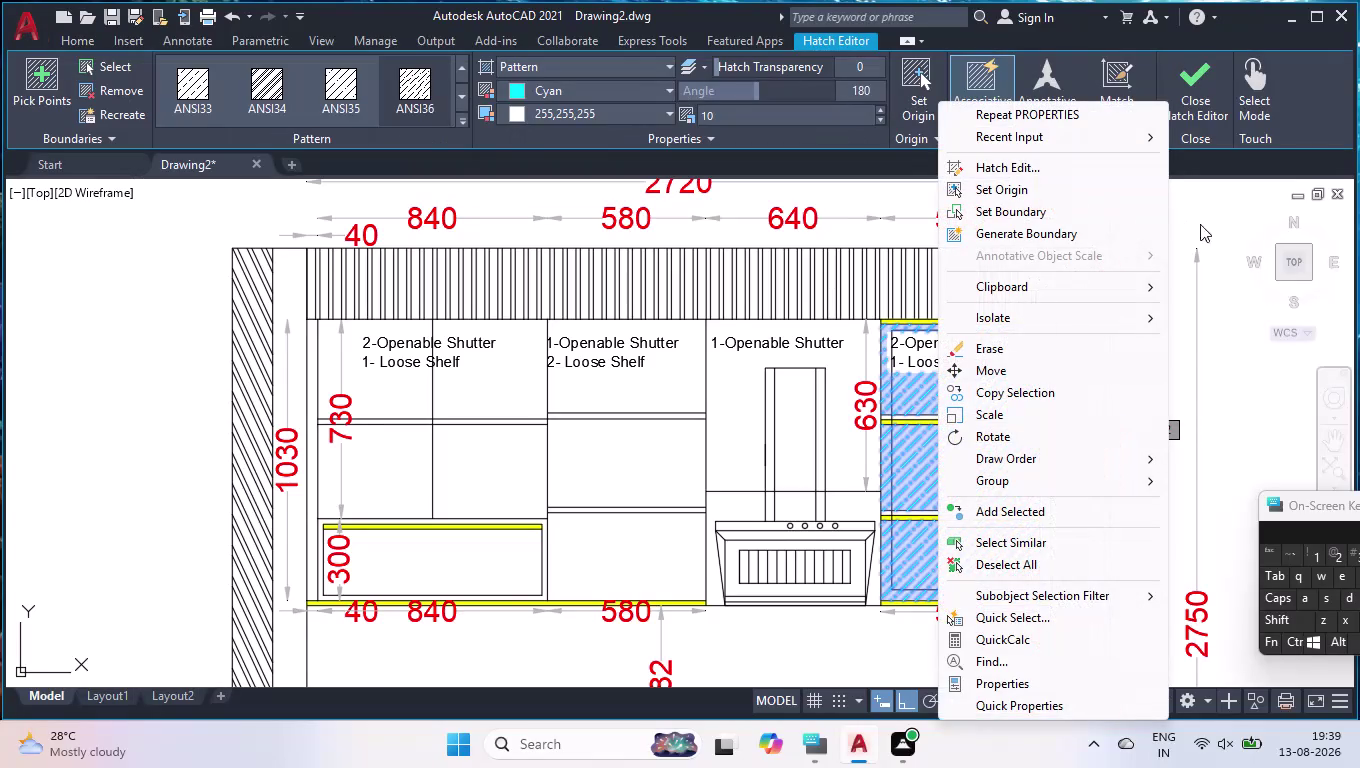
Select the cyan diagonal hatch and start MOVE, picking a base point on it.
key(Escape)
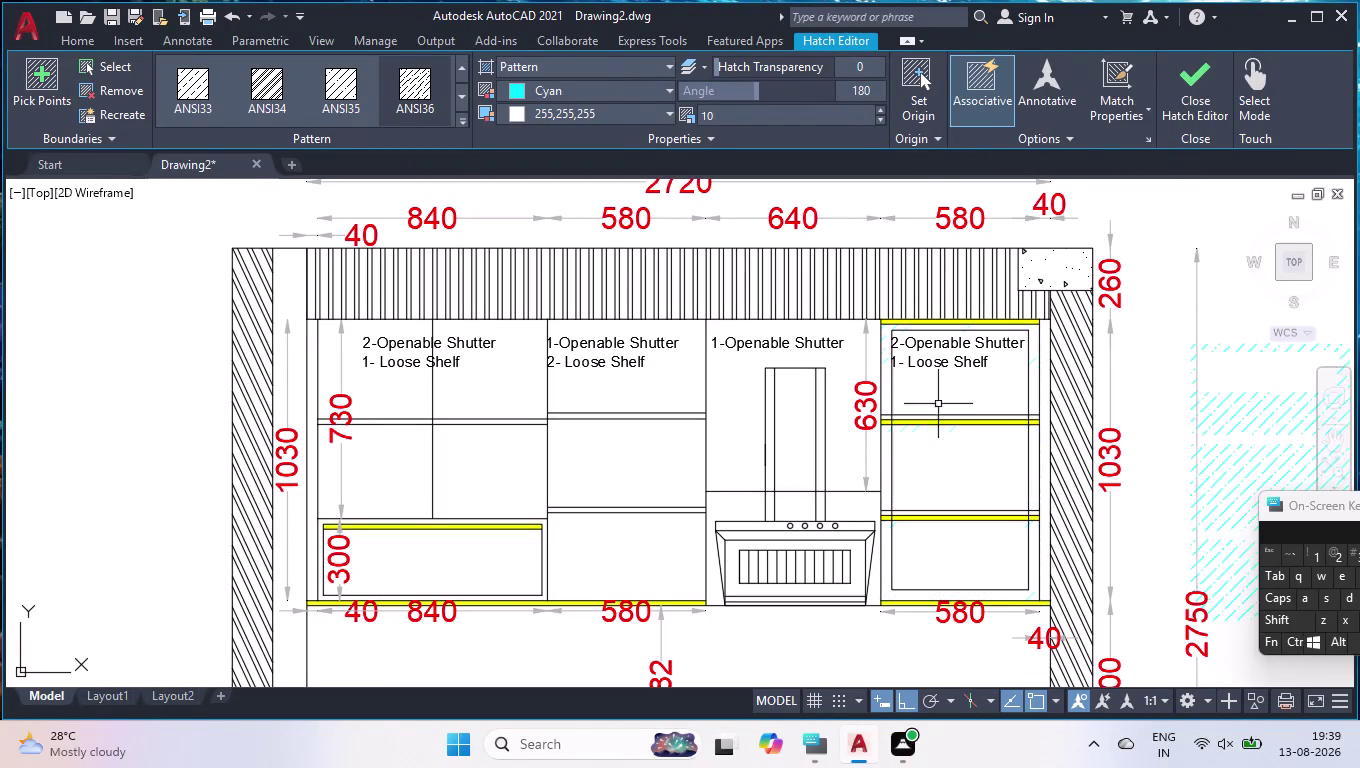
click(1255, 480)
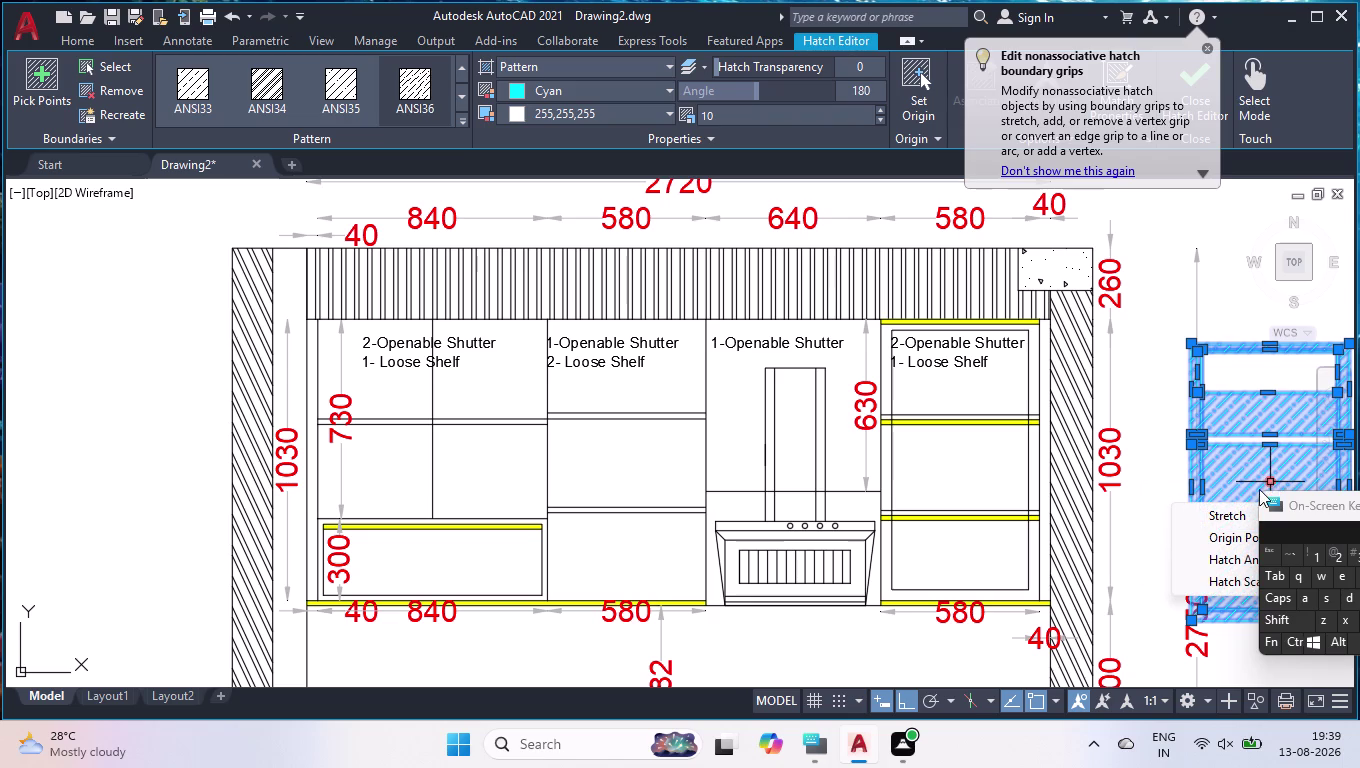
text(move)
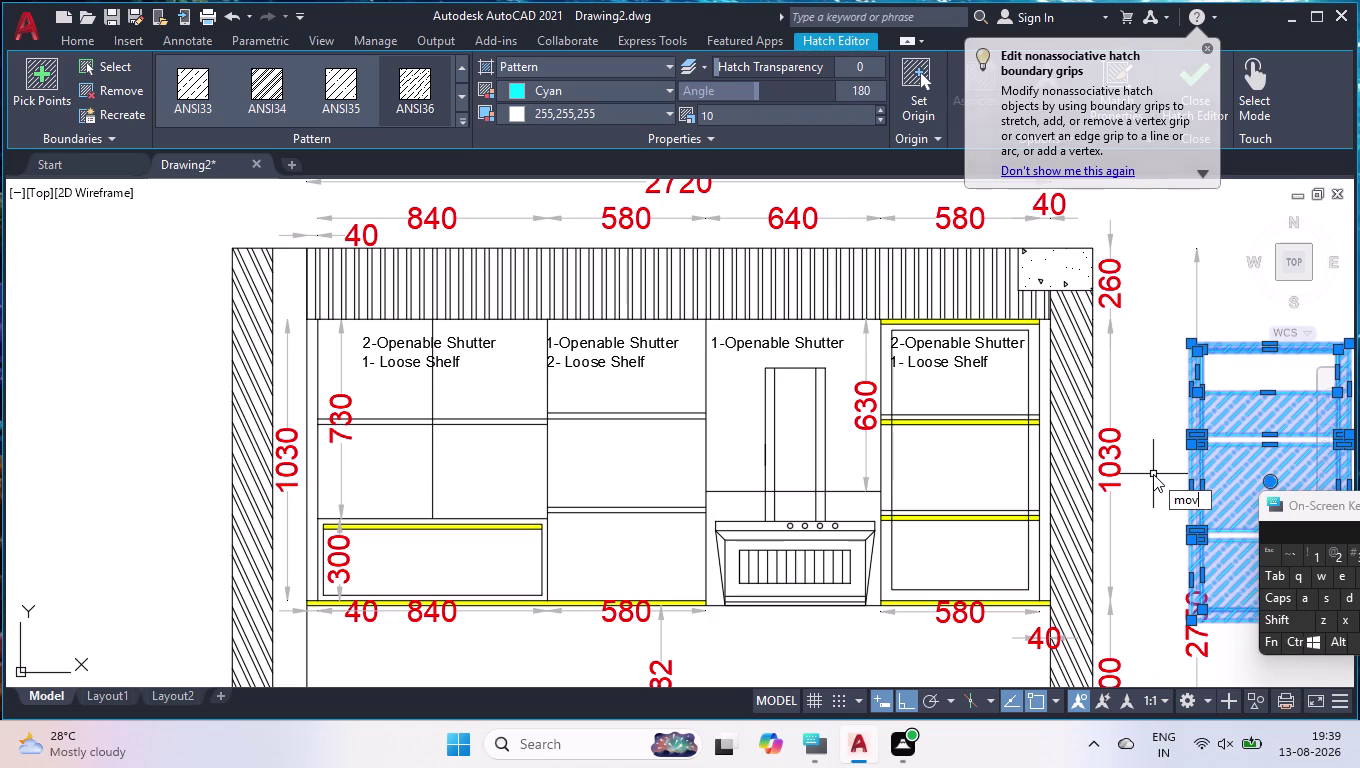
key(Return)
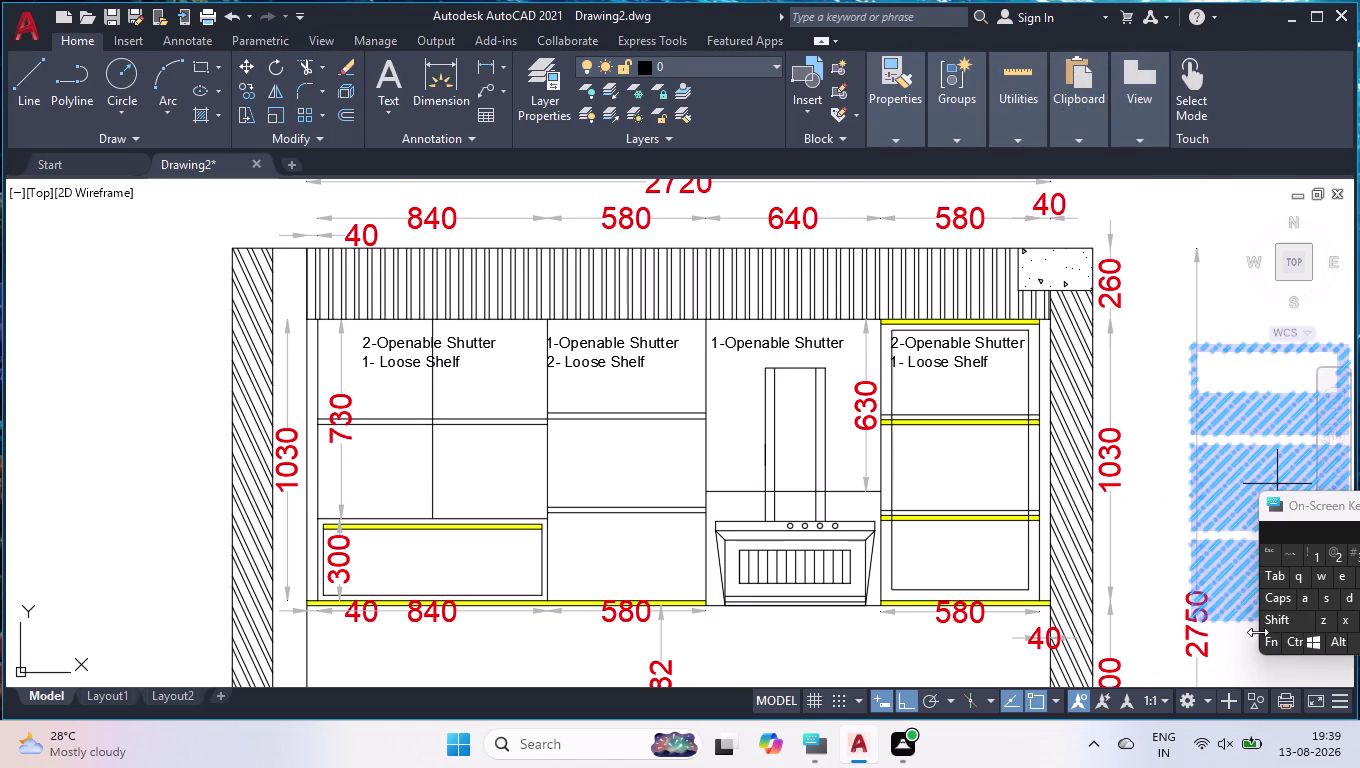
scroll(up, 3)
scroll(up, 3)
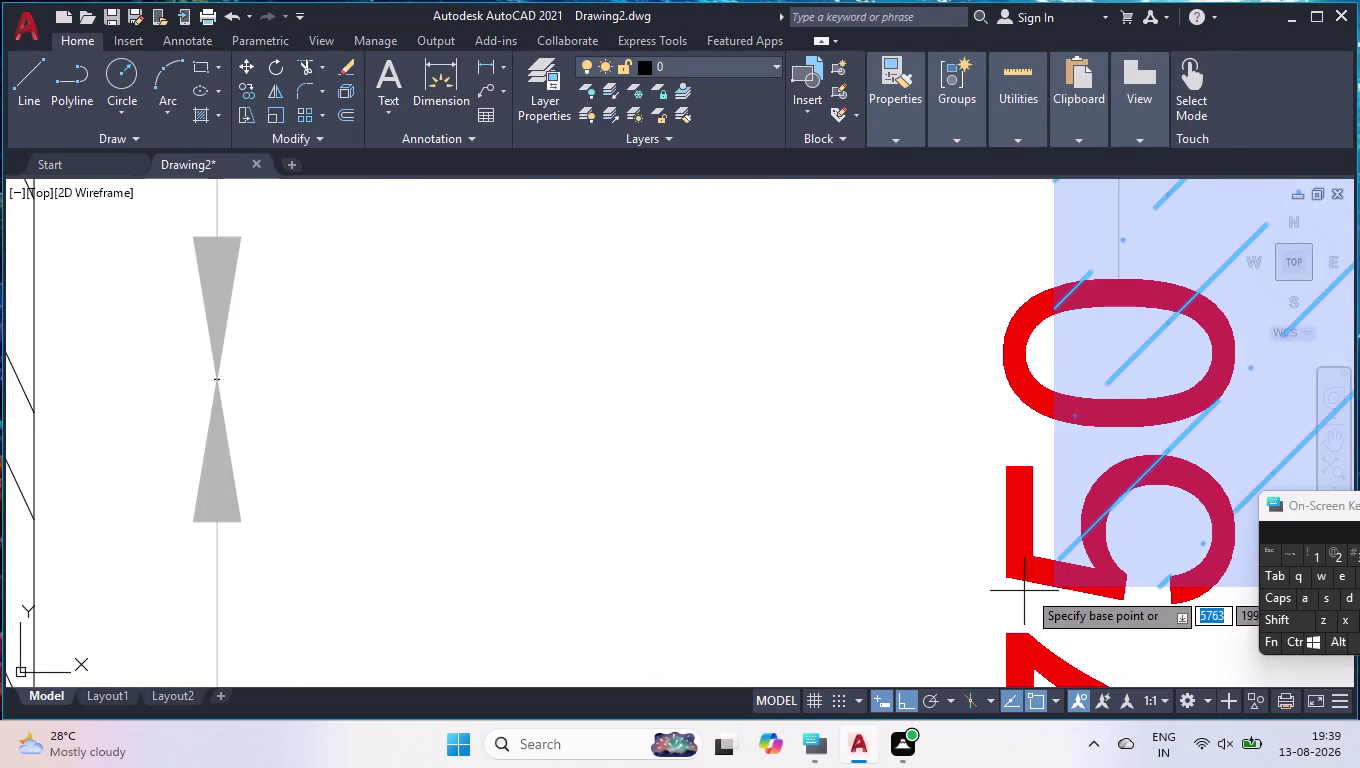
scroll(up, 3)
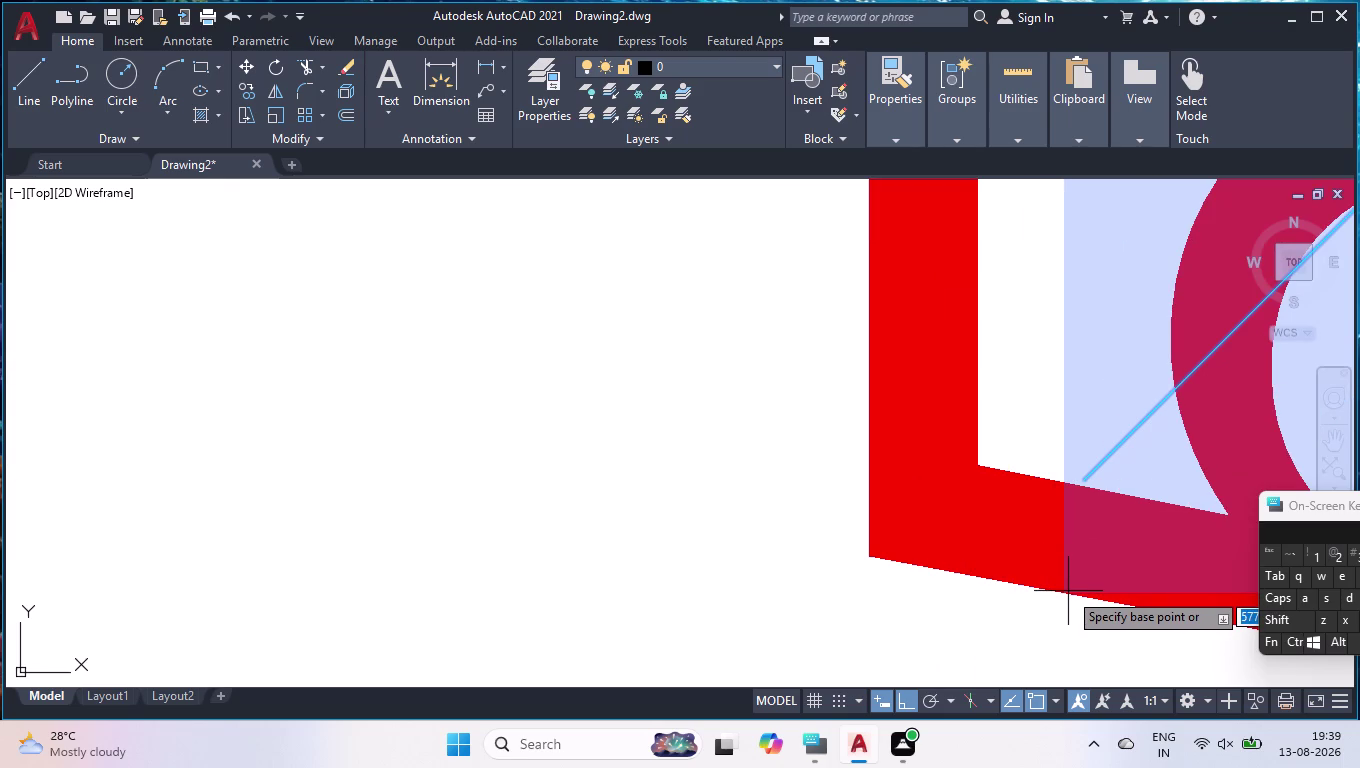
click(1065, 590)
Drop the hatch into the 580-wide two-shutter right upper cabinet.
scroll(down, 3)
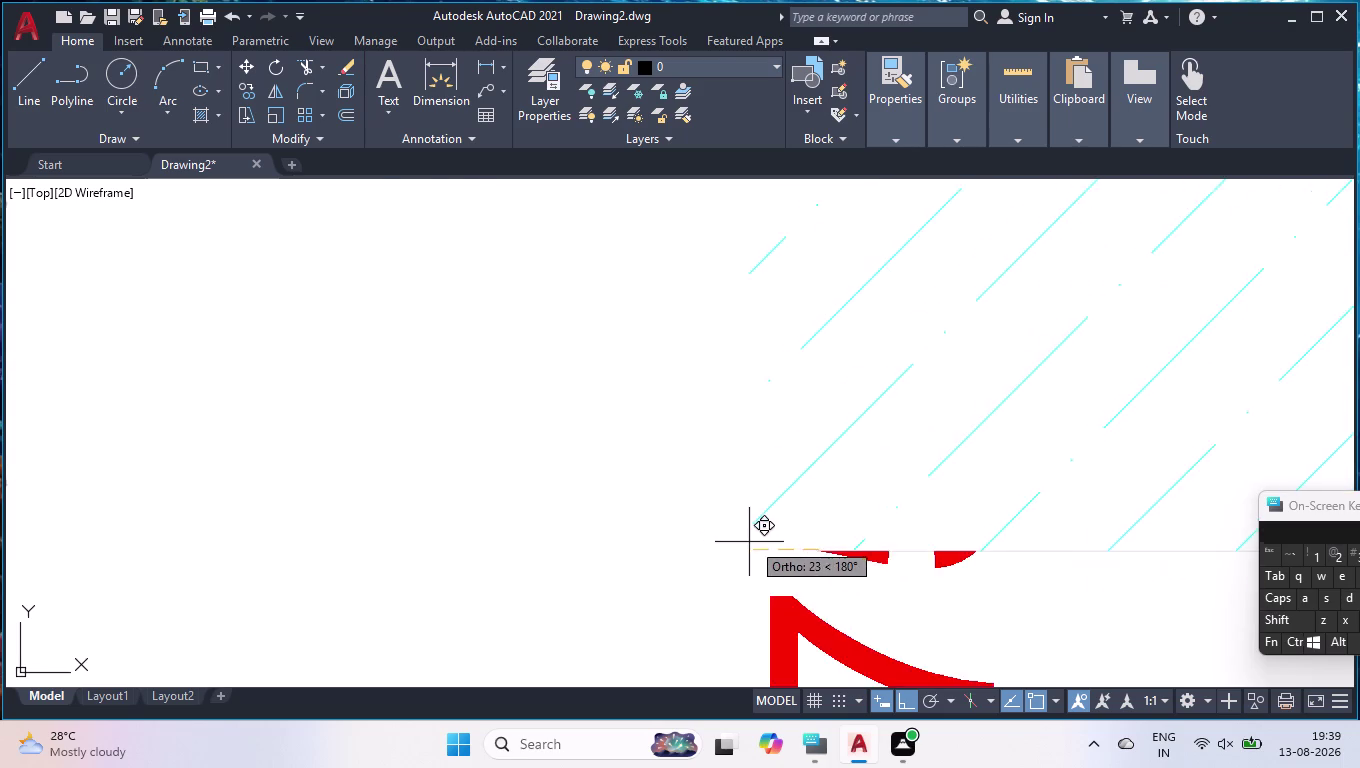
scroll(down, 3)
scroll(down, 3)
scroll(up, 3)
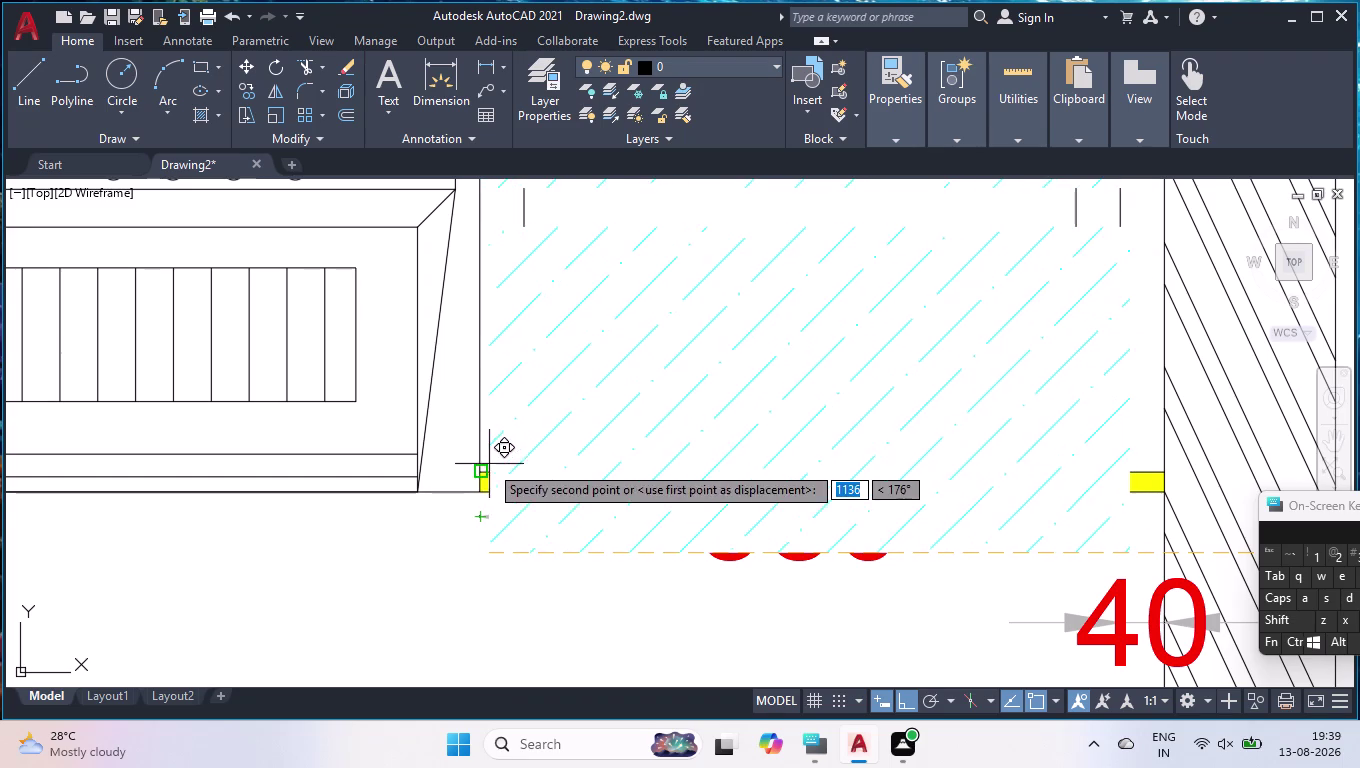
click(484, 469)
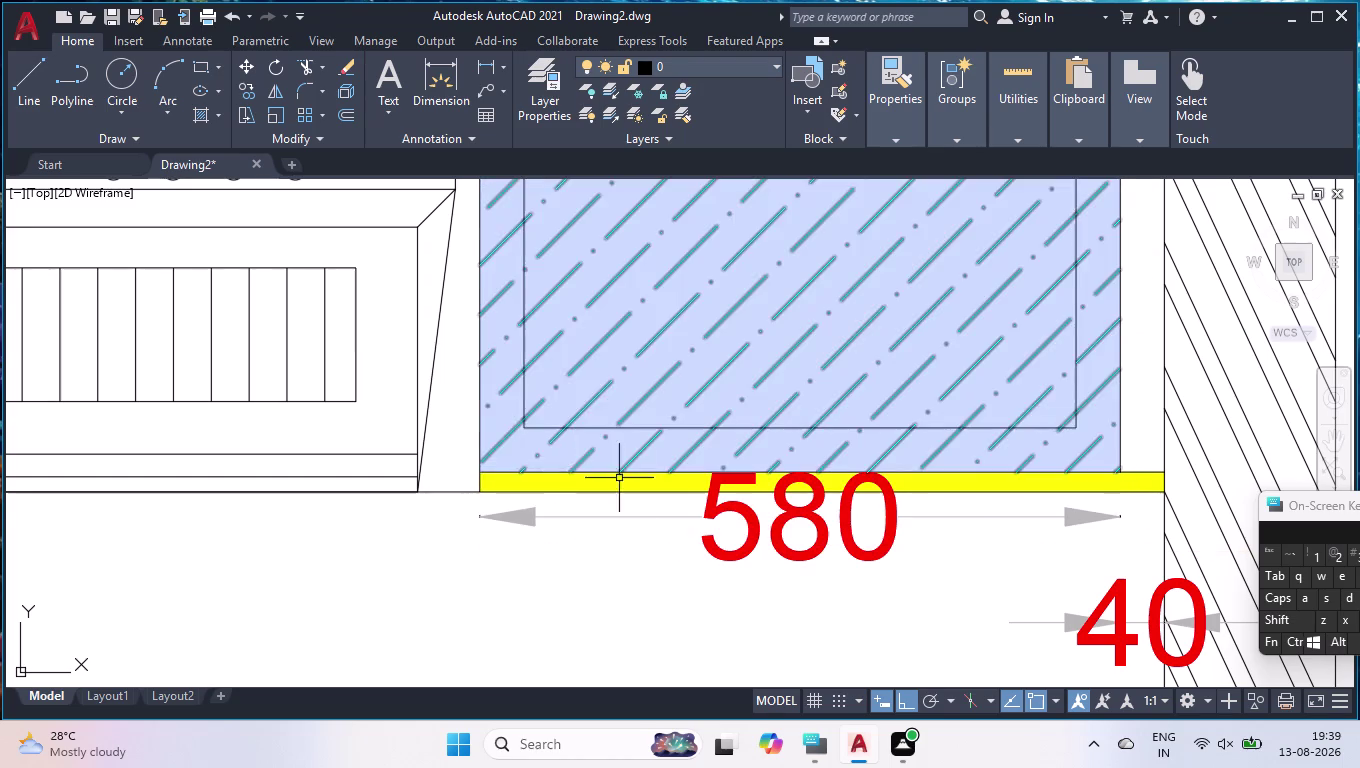
scroll(down, 3)
scroll(down, 3)
scroll(up, 3)
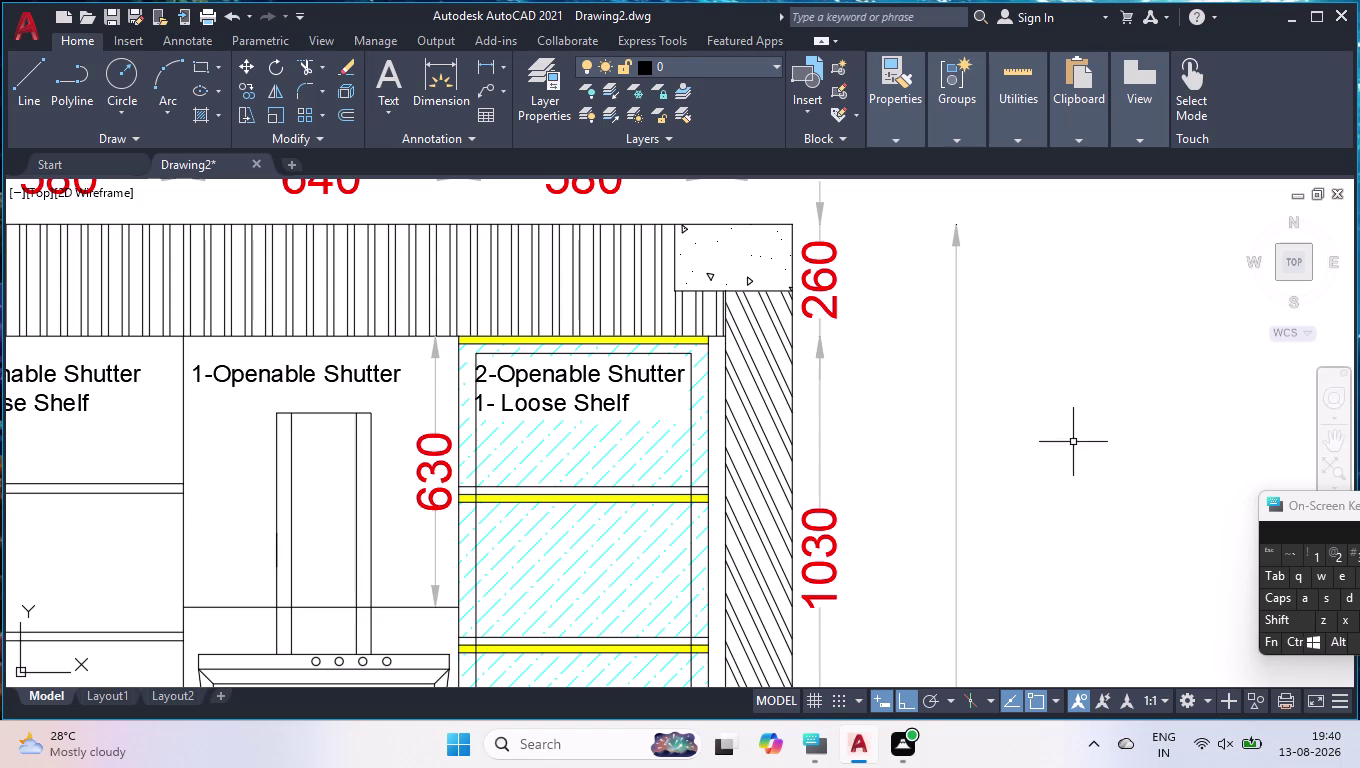
scroll(down, 3)
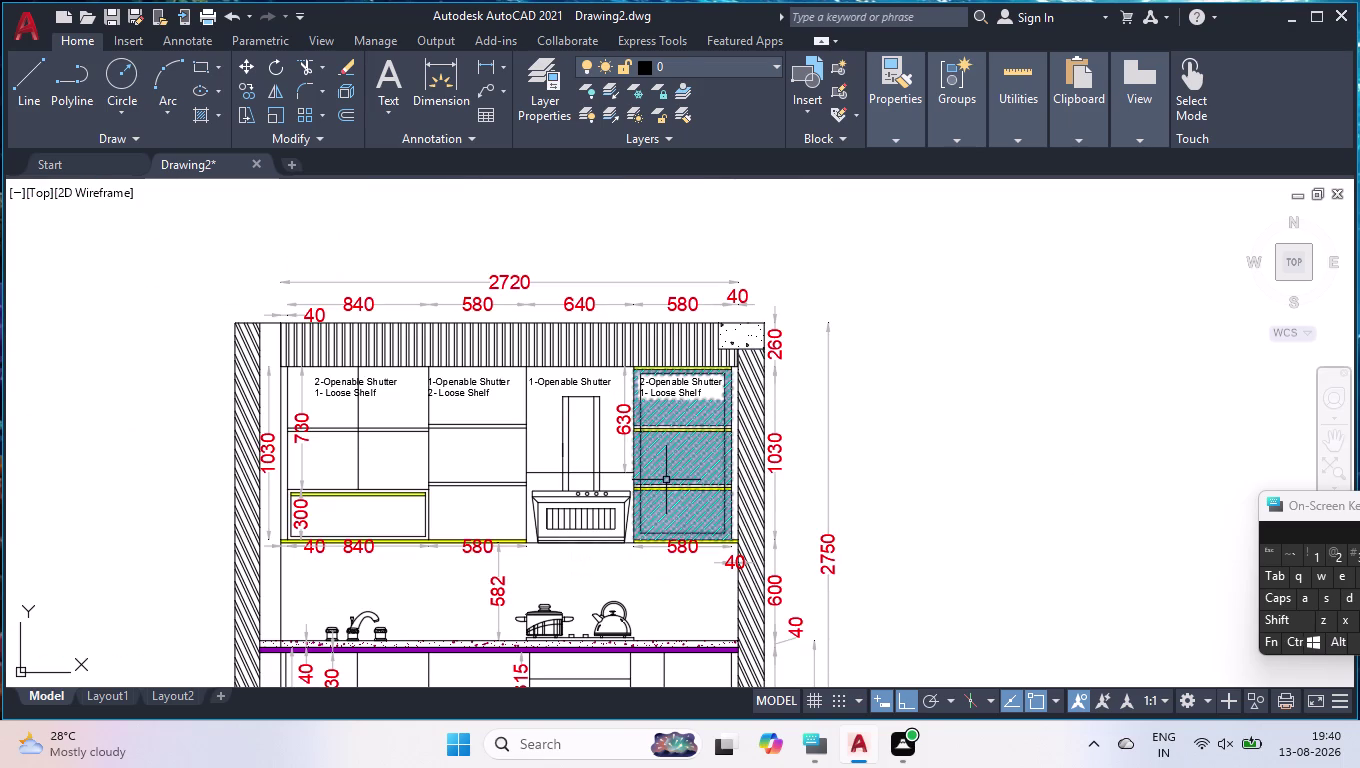
click(199, 120)
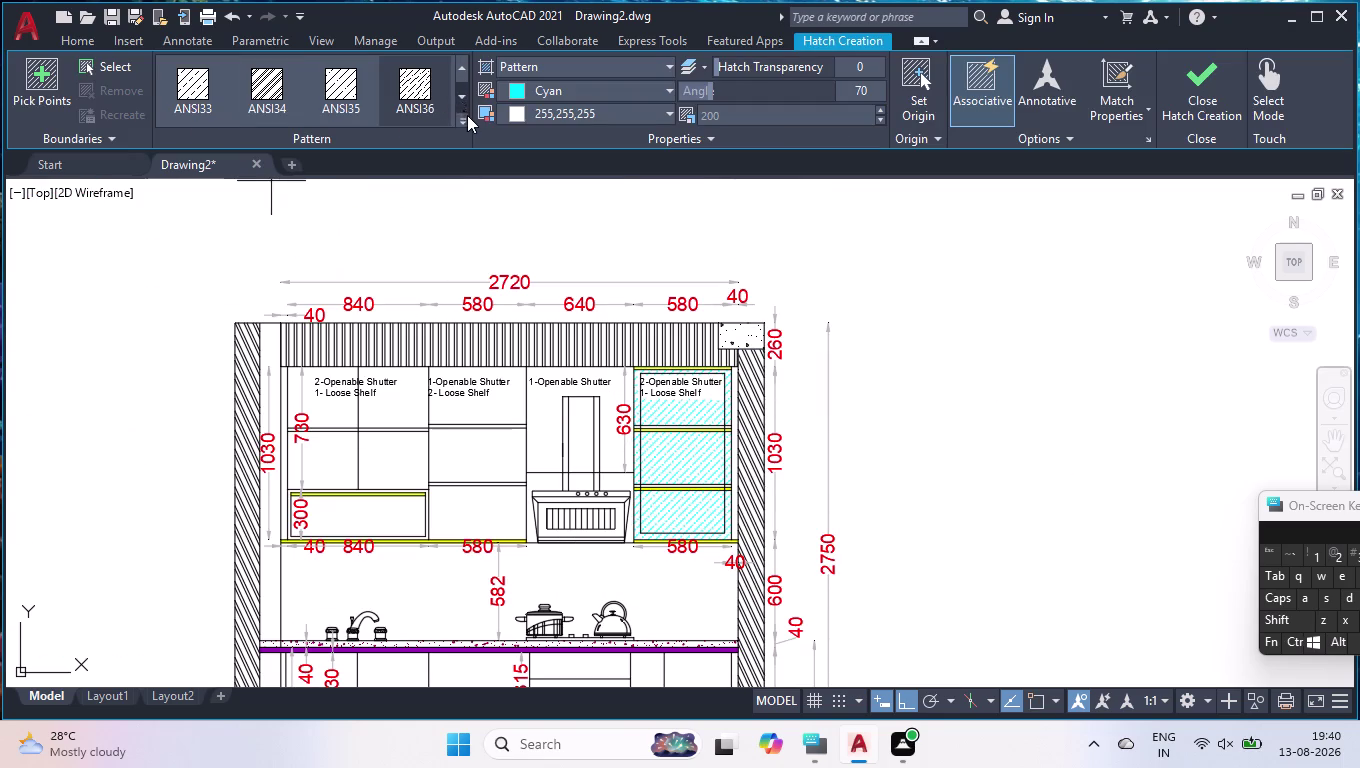
click(467, 116)
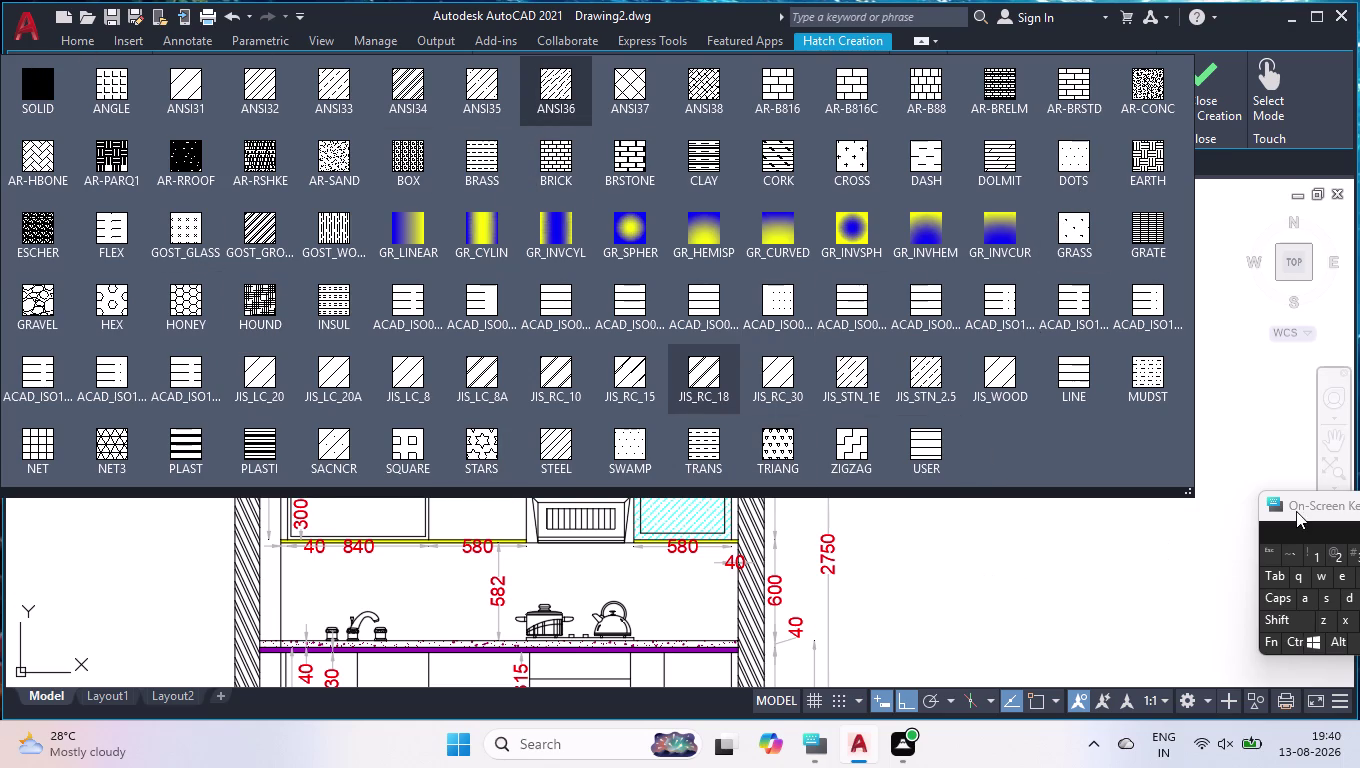
key(Escape)
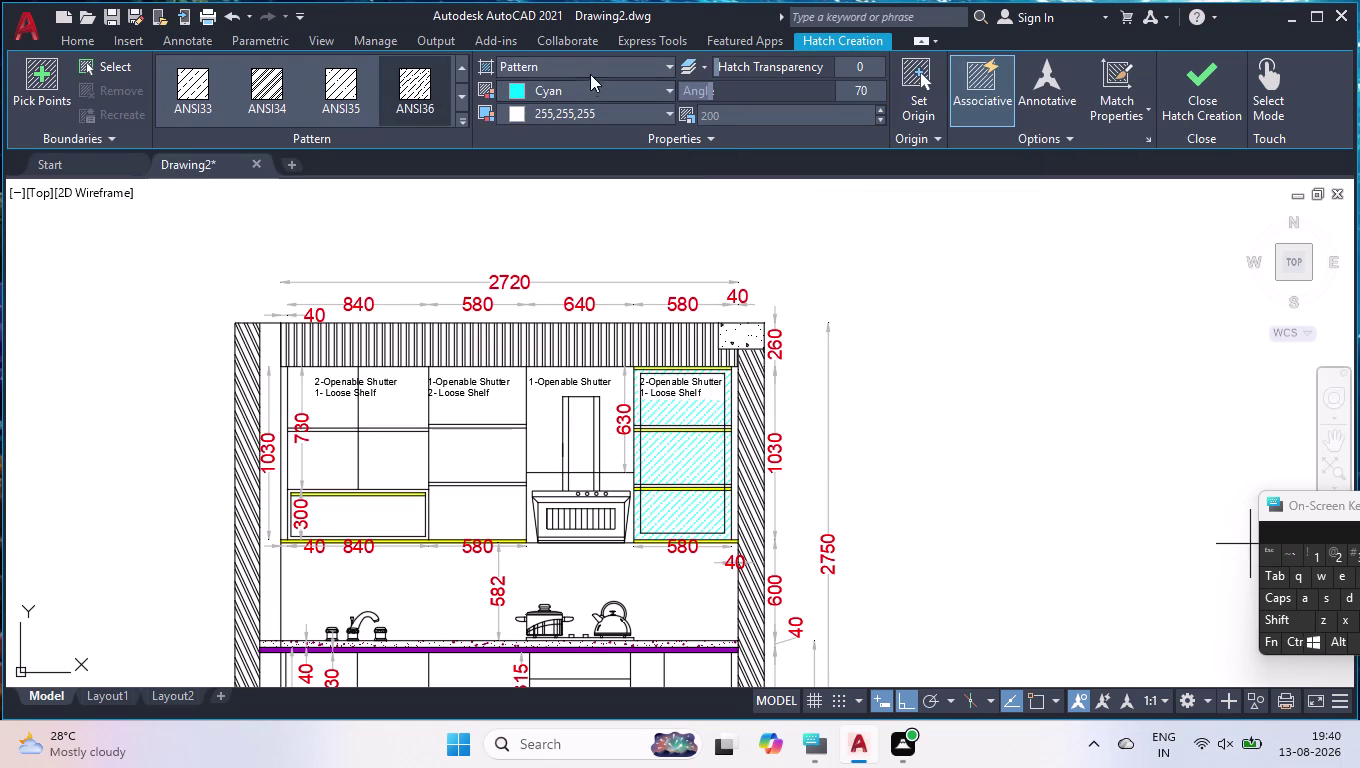
click(583, 63)
click(563, 146)
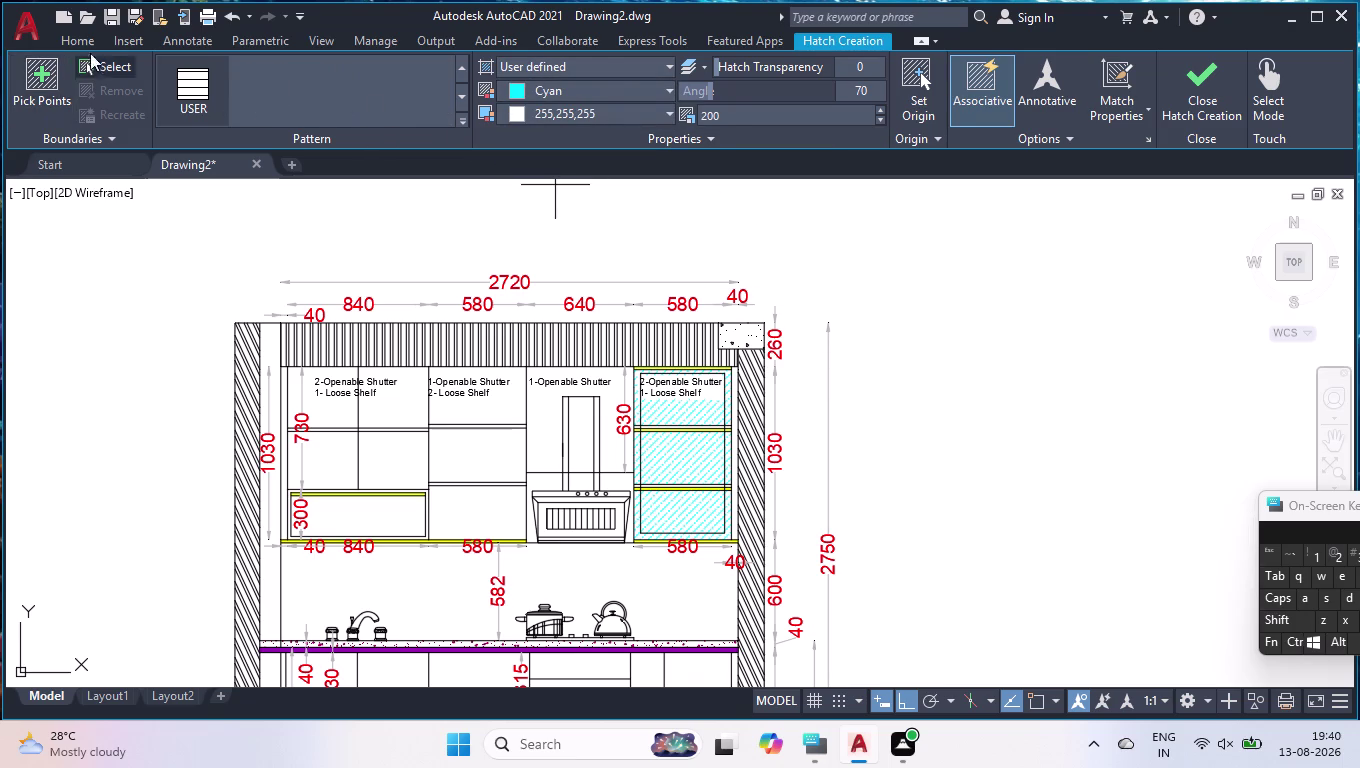
click(74, 42)
key(Return)
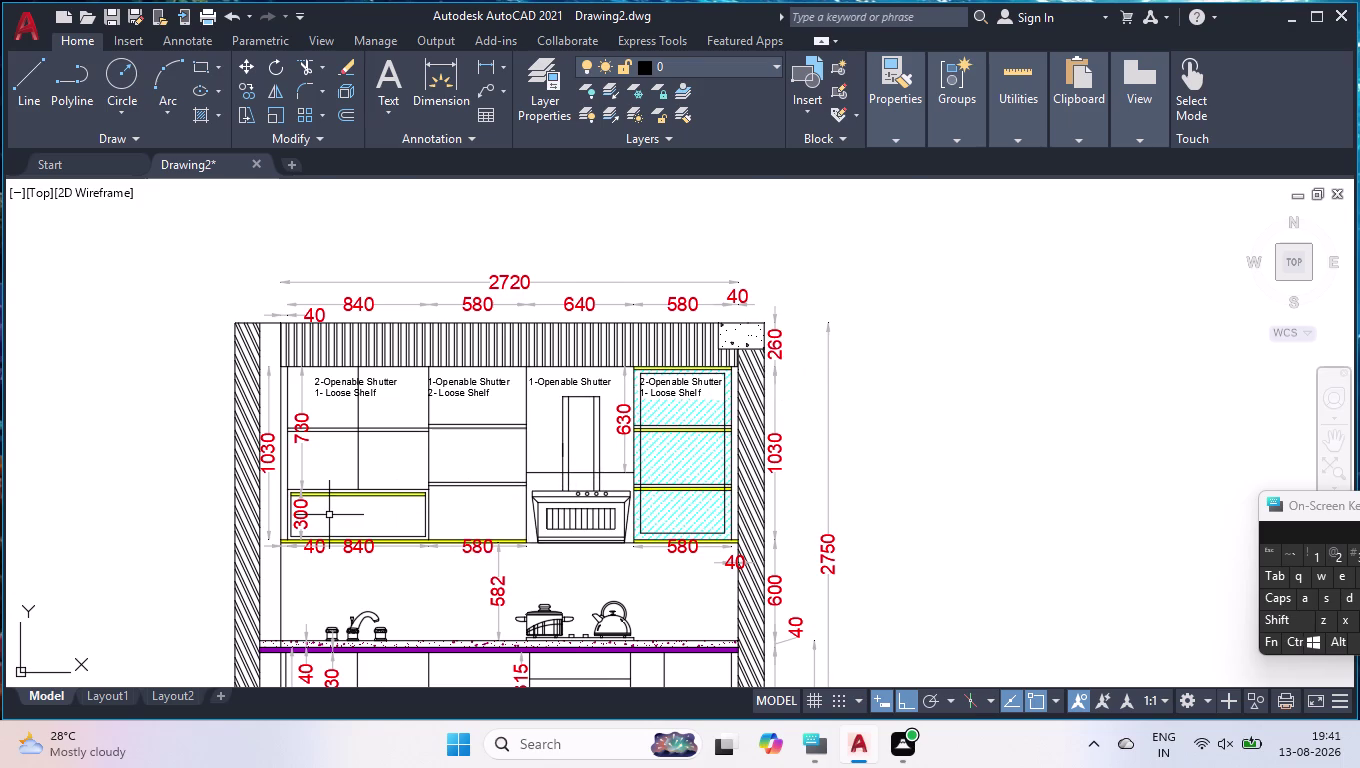
Create an 'Open Unit' multiline text box in the left cabinet's open compartment.
scroll(up, 3)
text(tex)
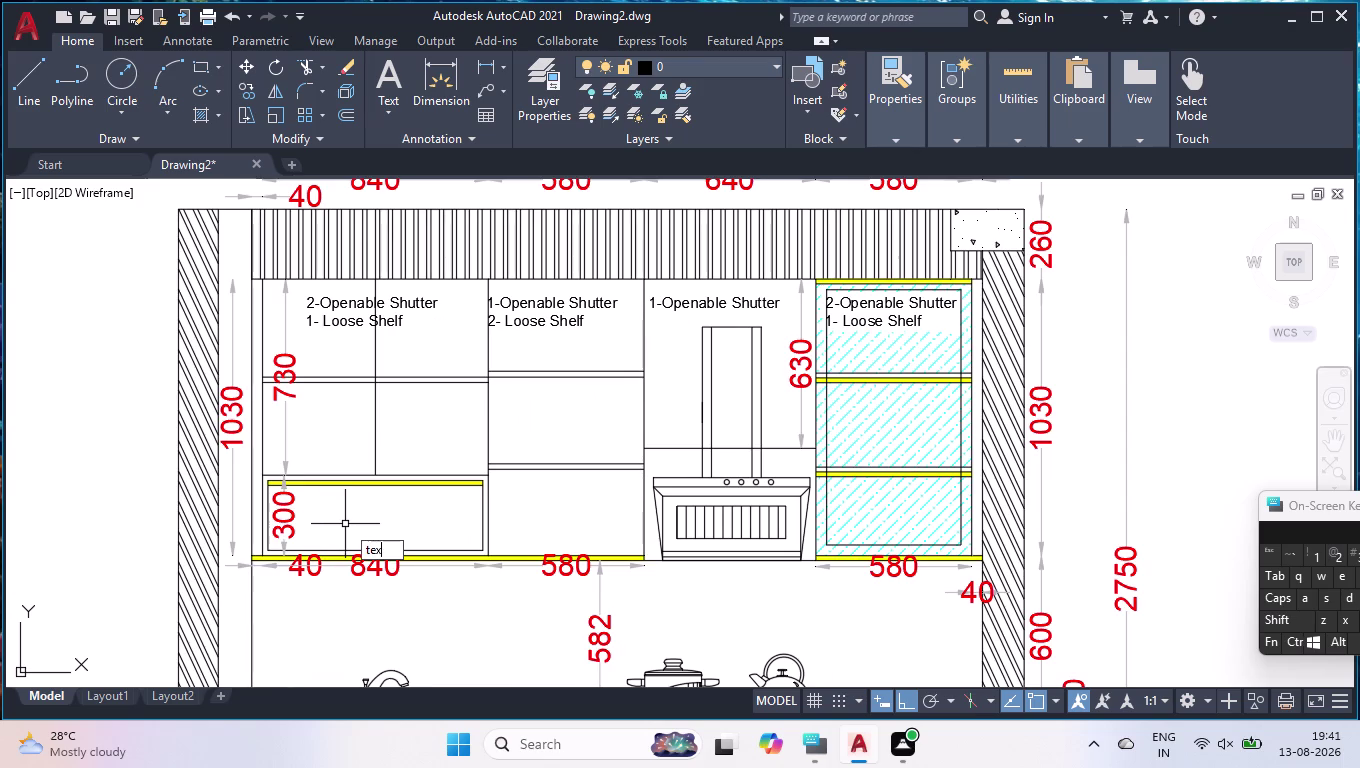
key(Return)
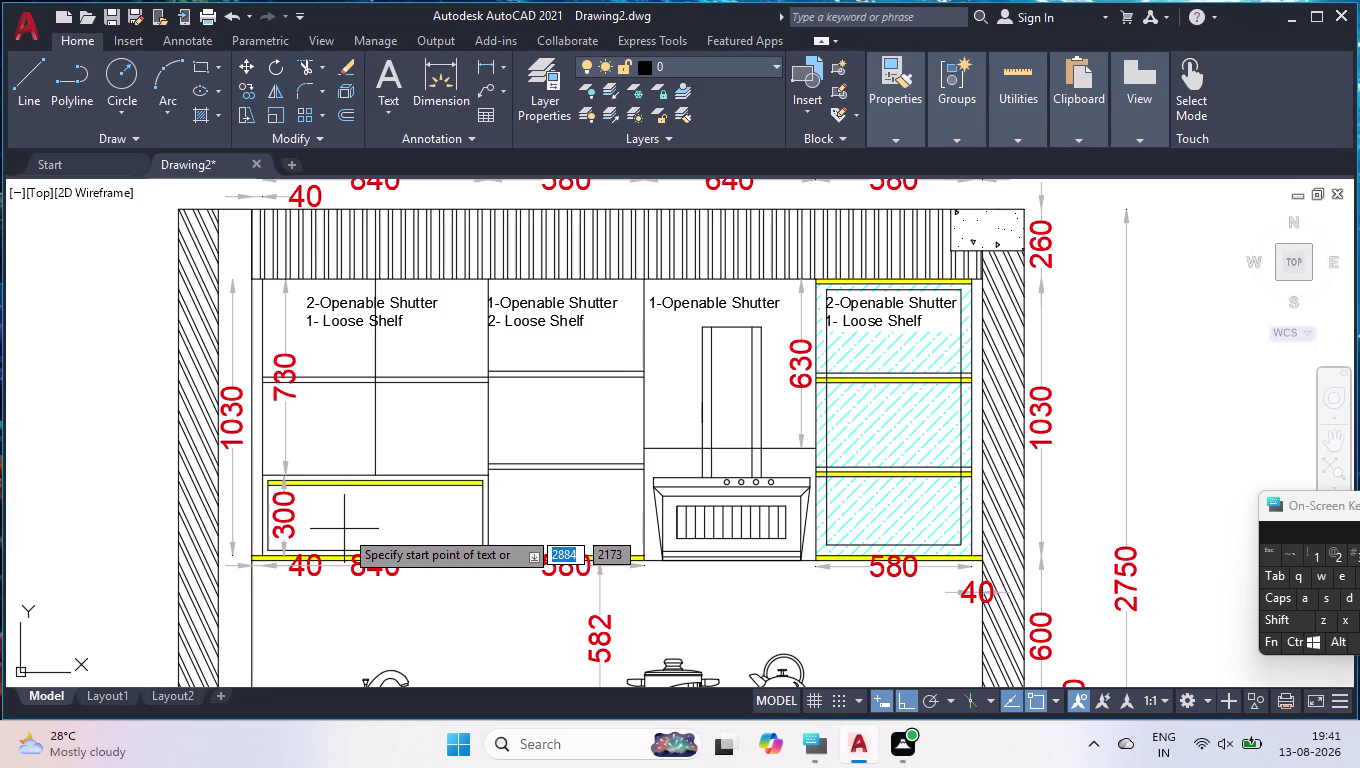
click(379, 76)
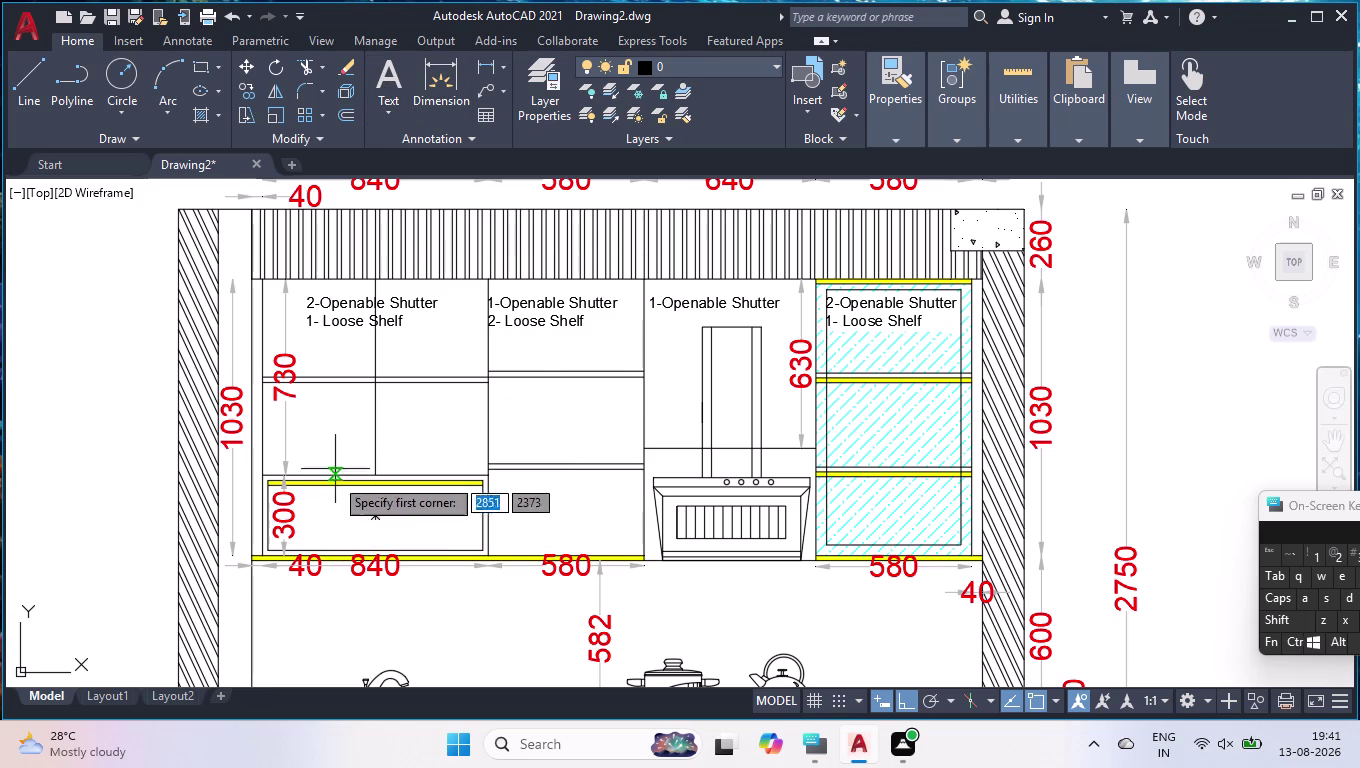
click(324, 500)
click(451, 533)
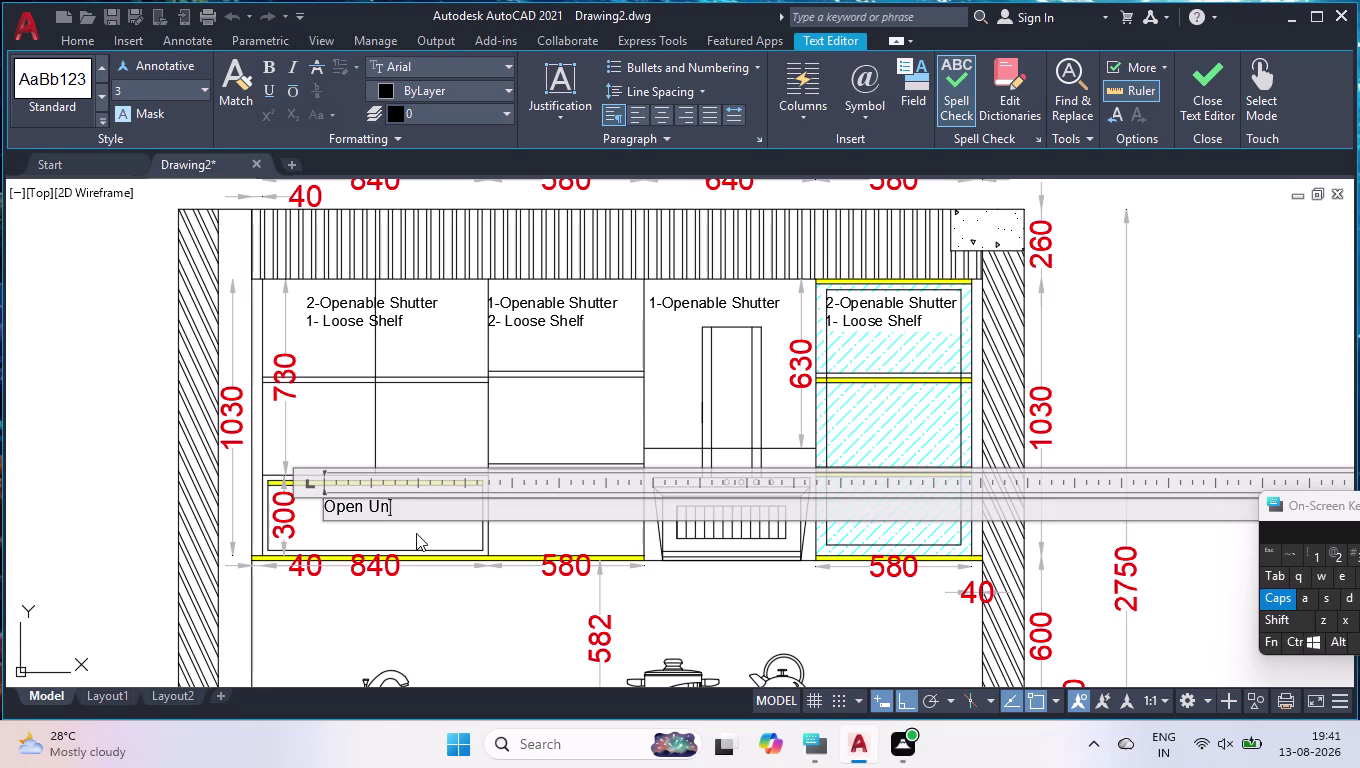
key(Return)
key(BackSpace)
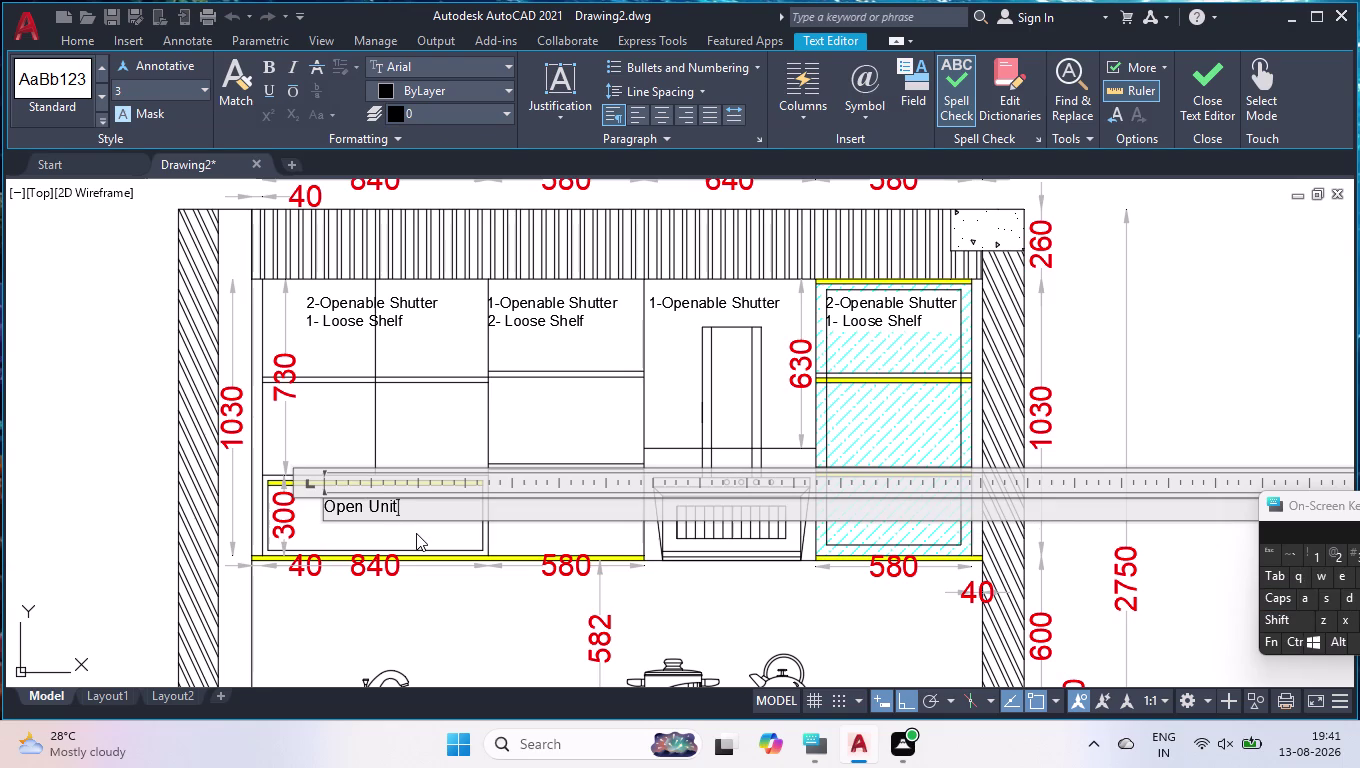
click(1145, 306)
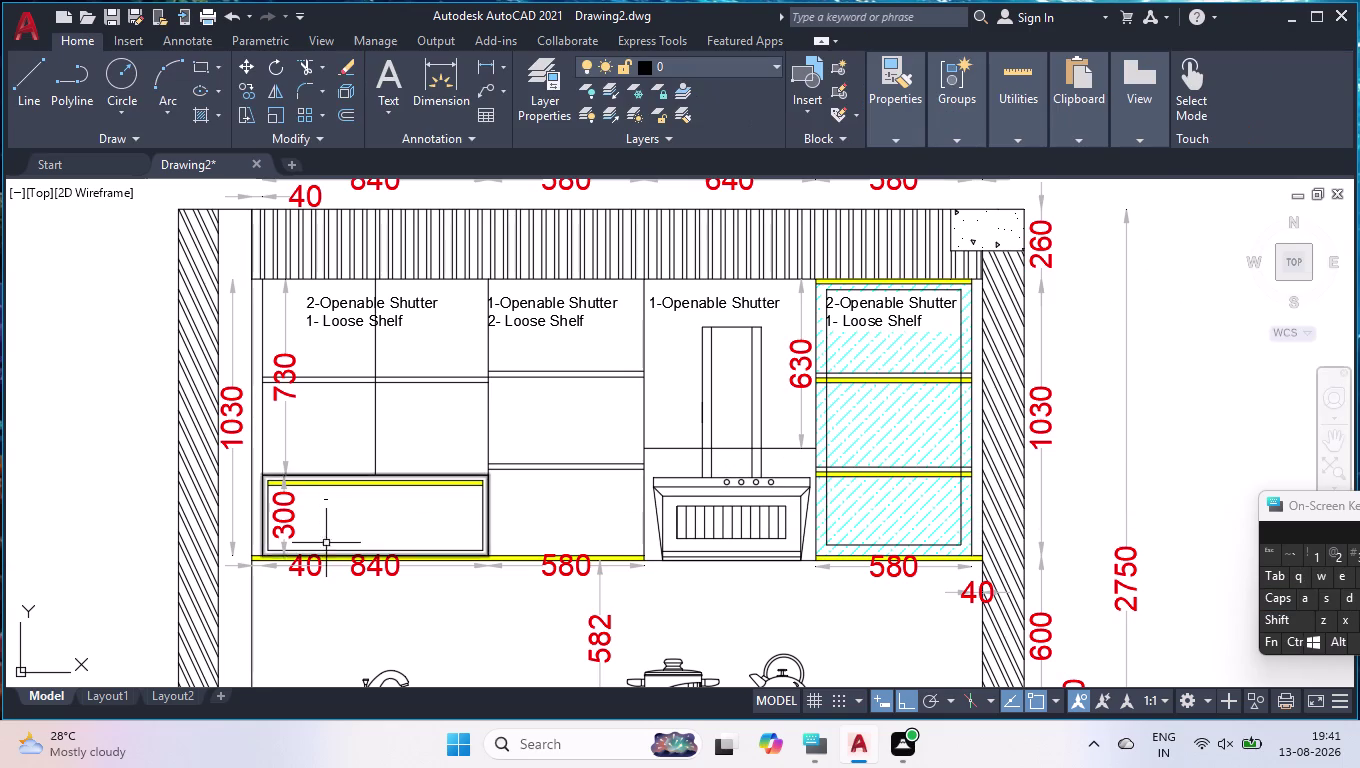
Set the Open Unit label's text height to 40 in Properties.
click(325, 499)
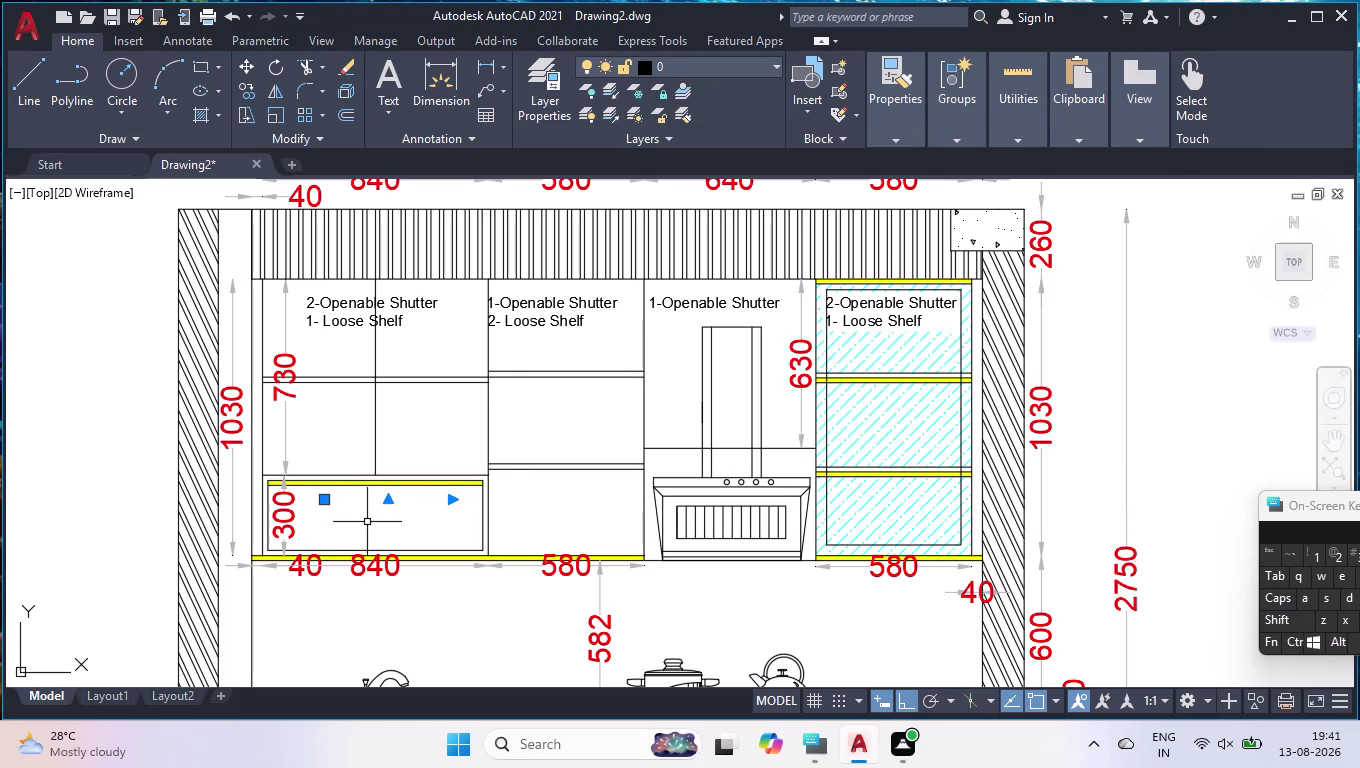
key(ctrl+1)
scroll(down, 3)
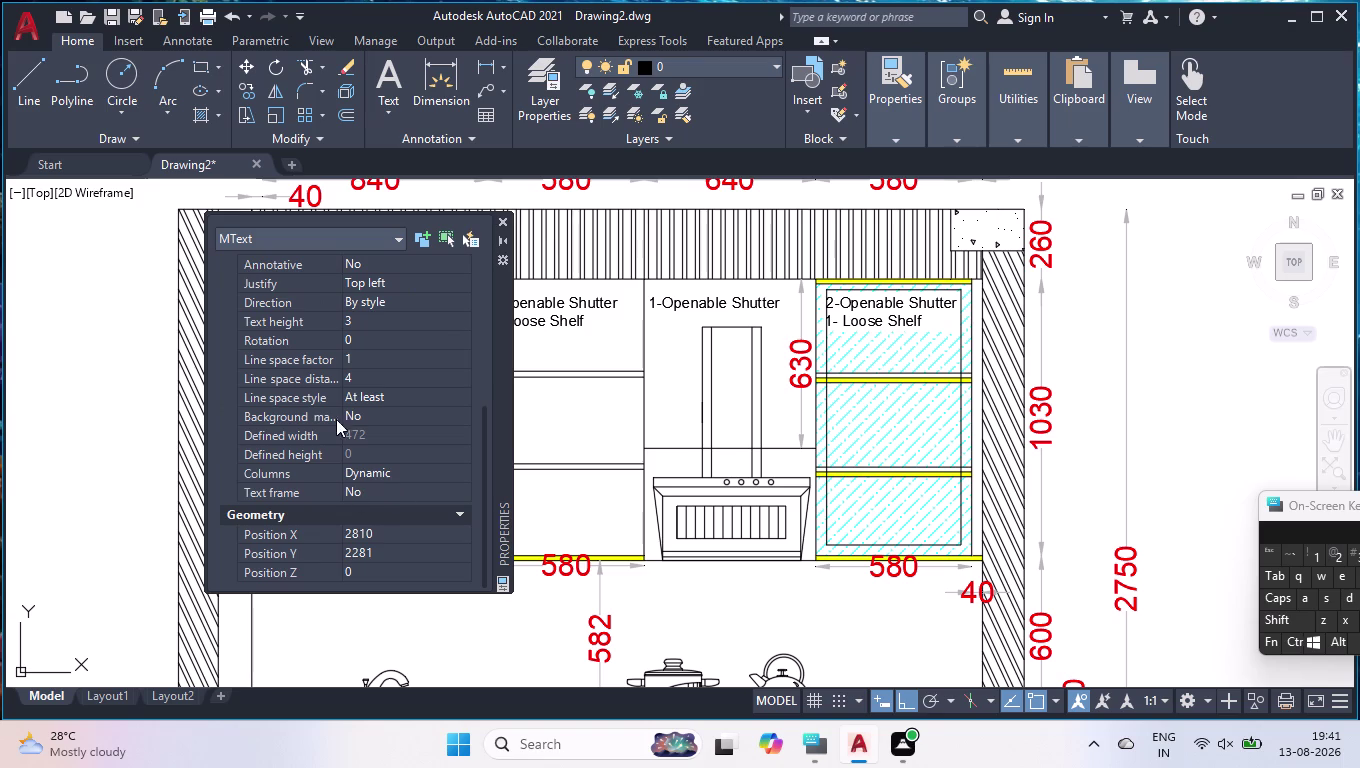
scroll(up, 3)
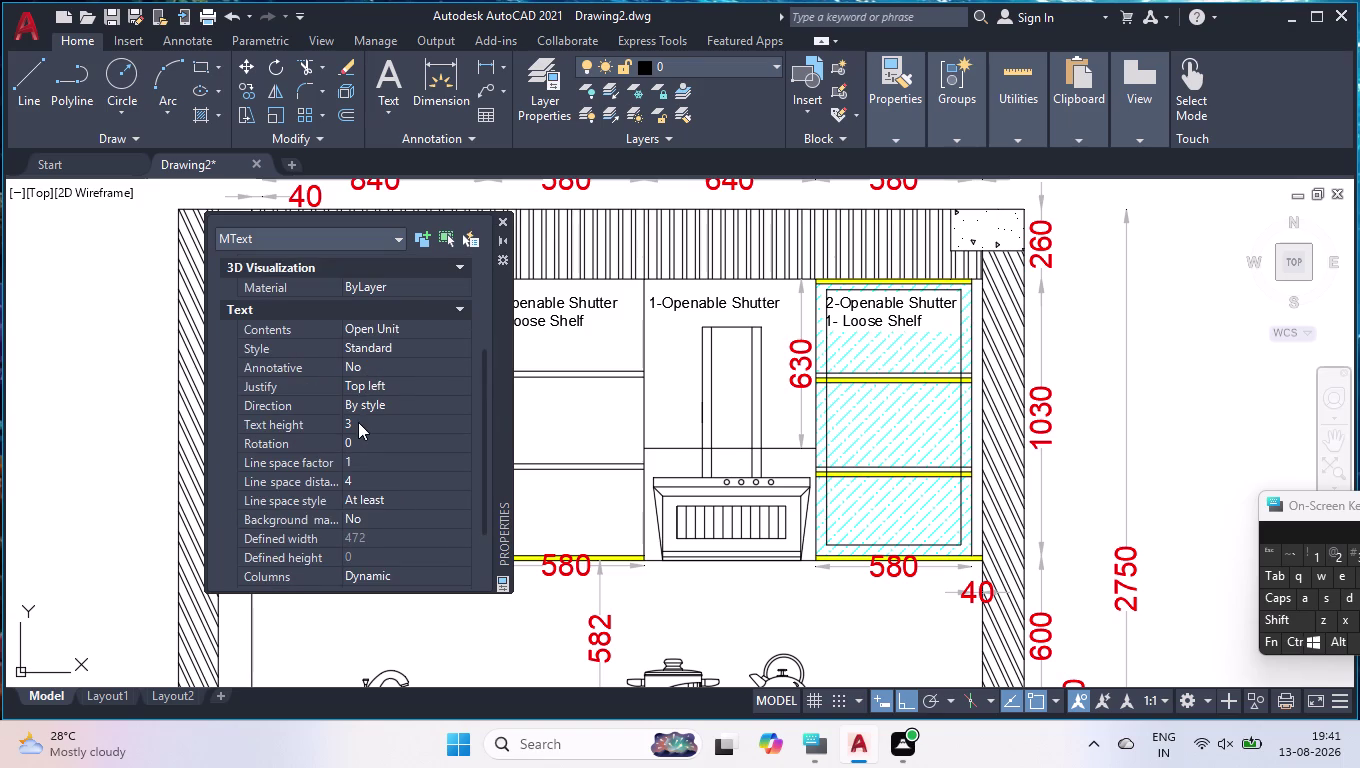
click(355, 423)
text(4)
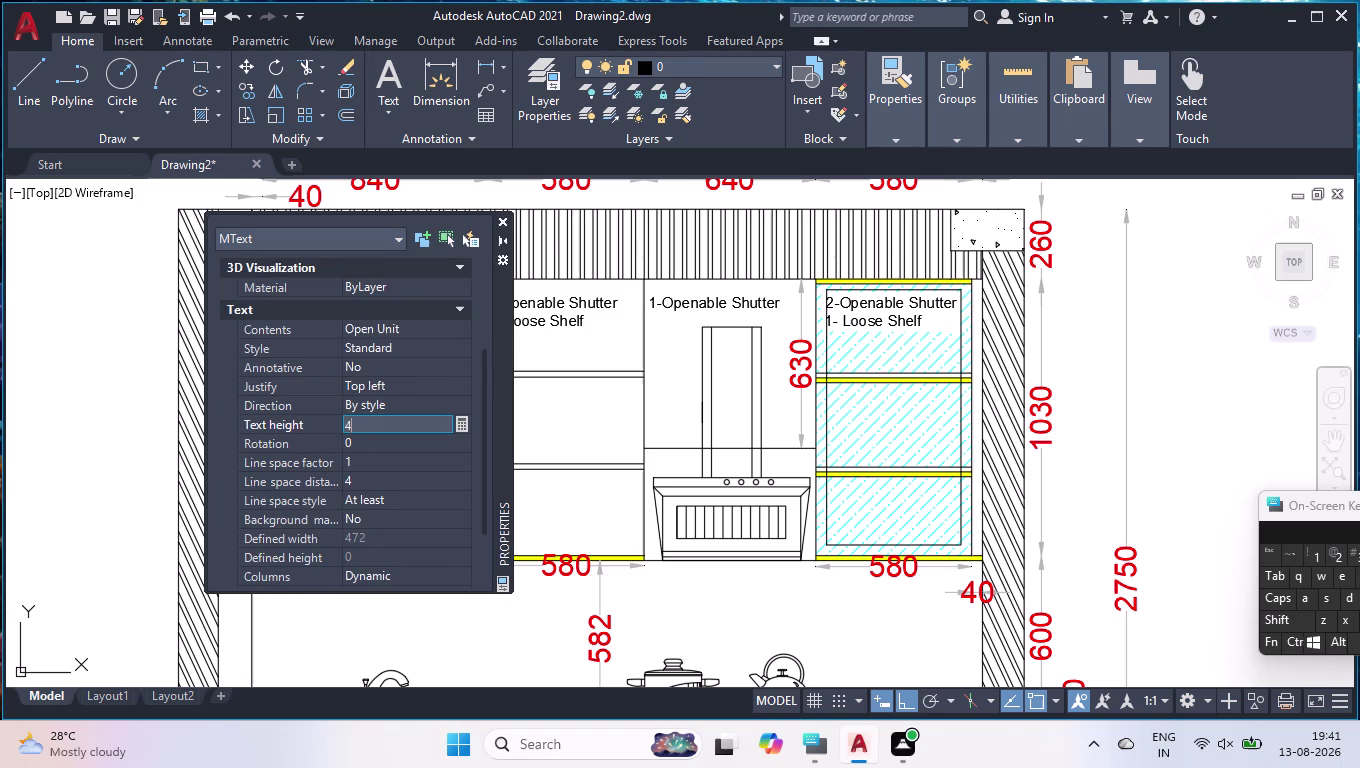
text(0)
key(Return)
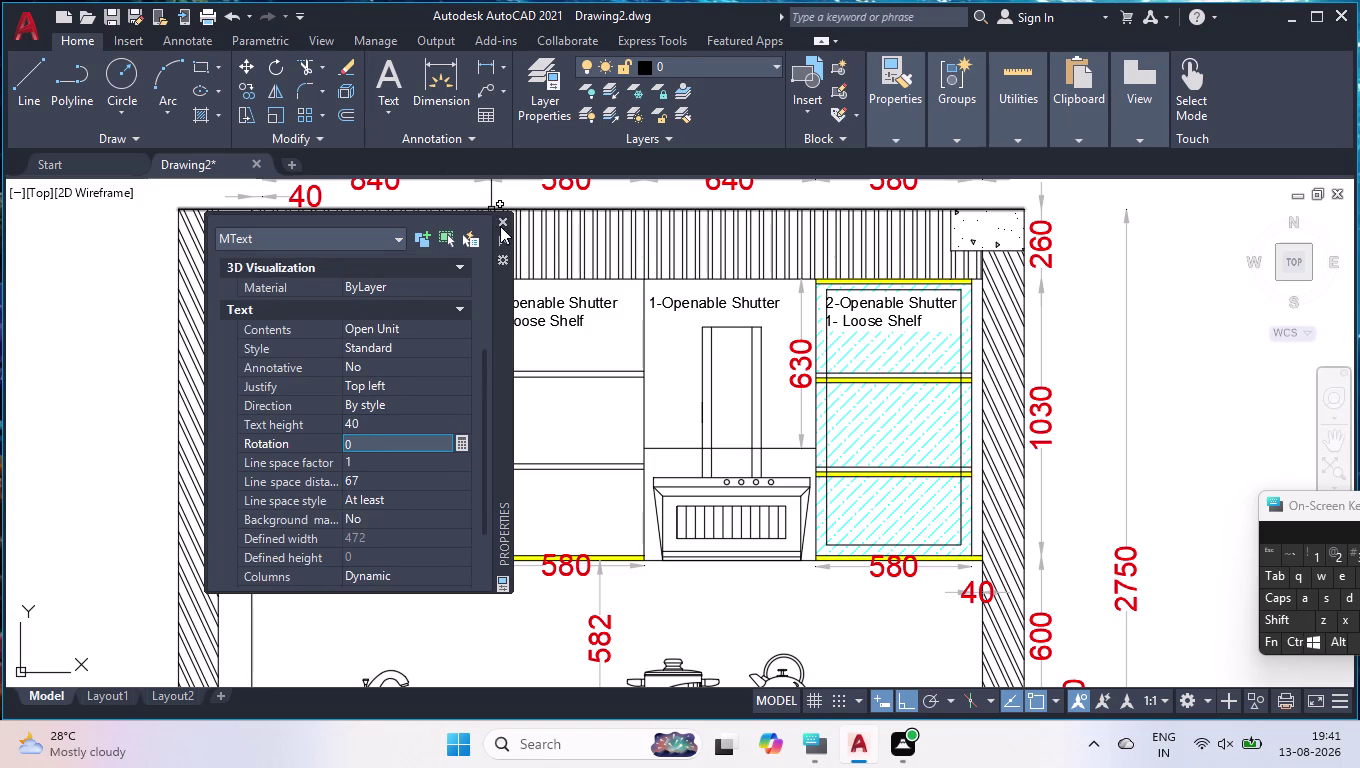
click(501, 219)
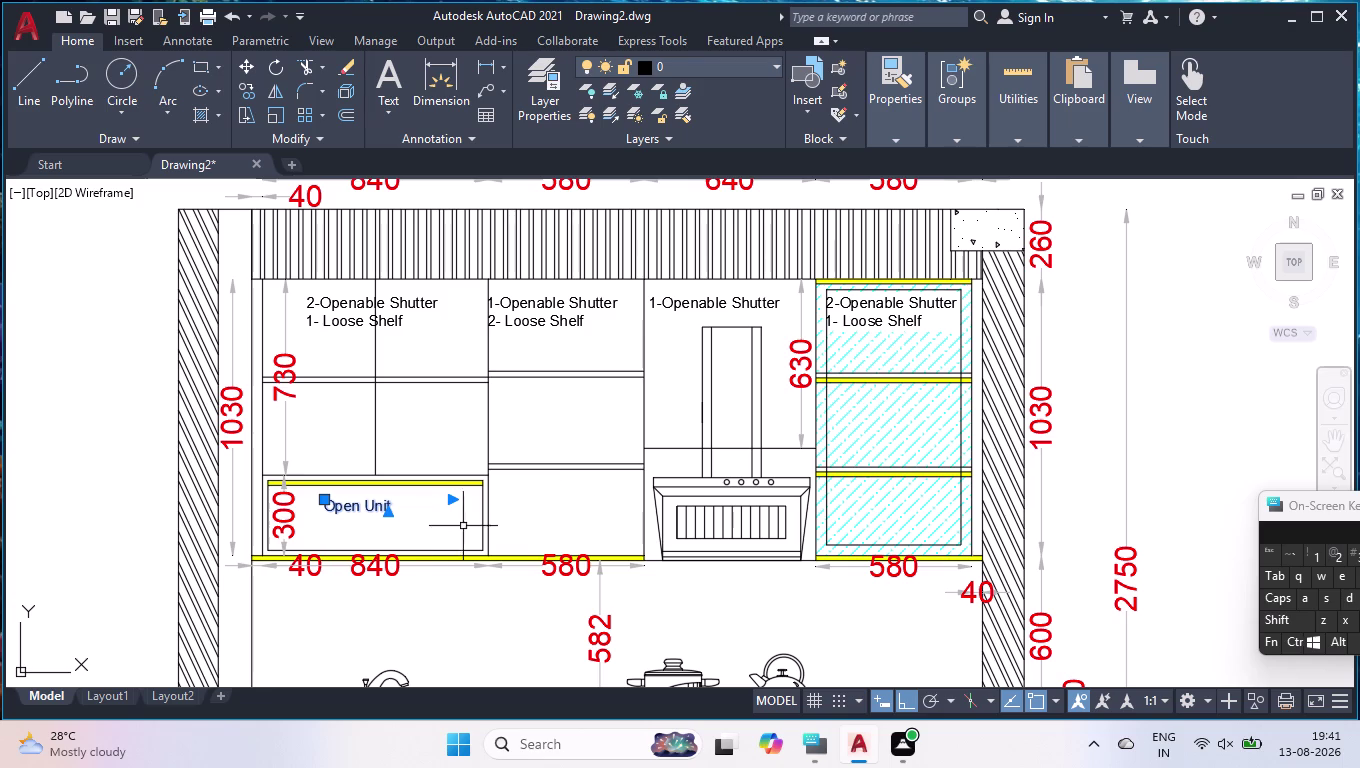
Copy the Open Unit label above the sink, mid-counter space and below-counter cabinet.
text(cop)
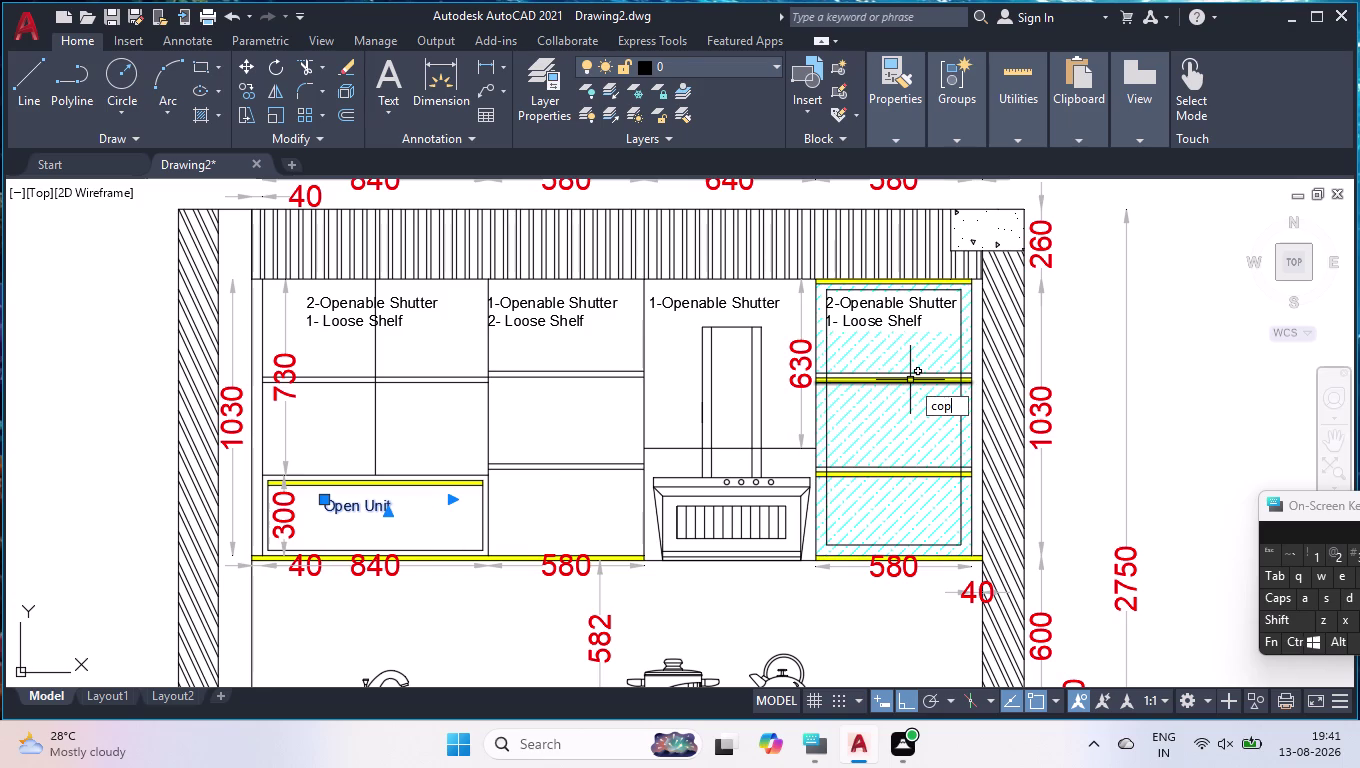
key(Return)
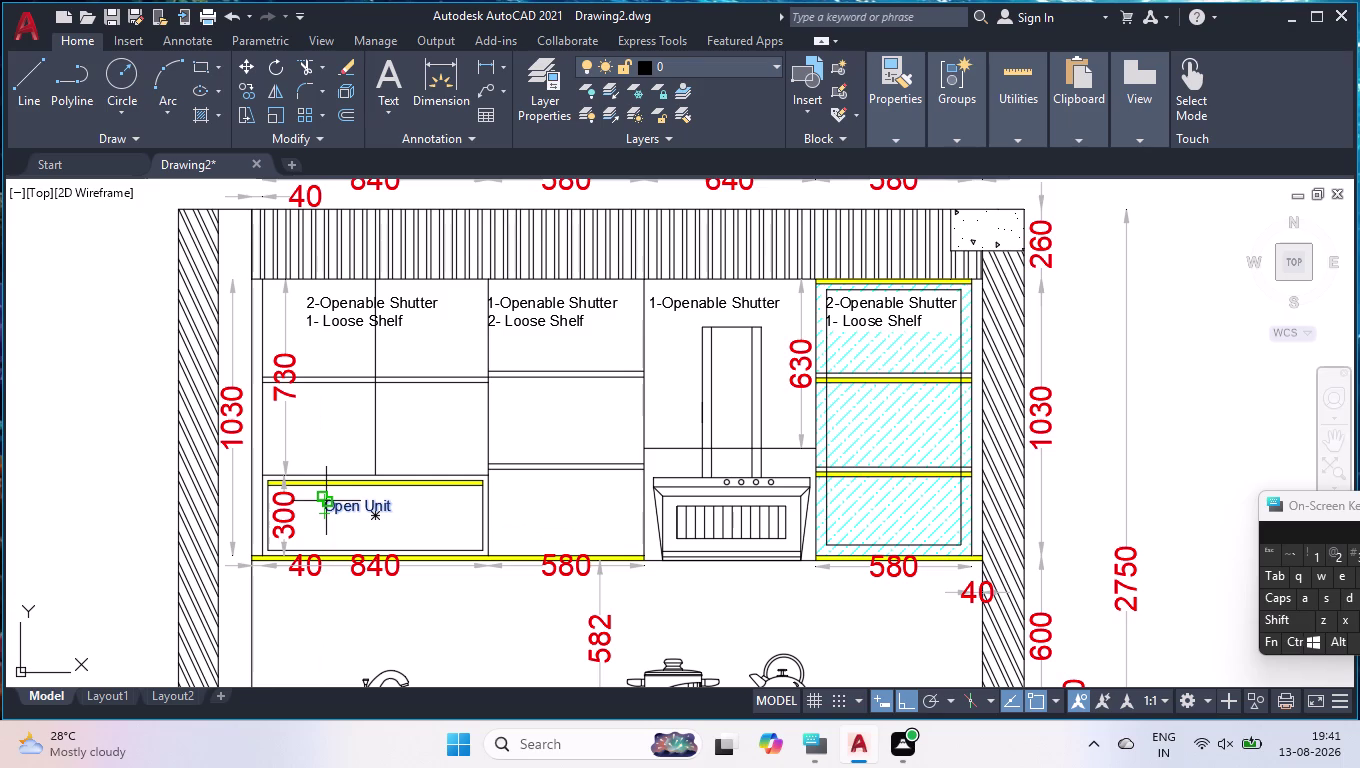
click(326, 501)
scroll(down, 3)
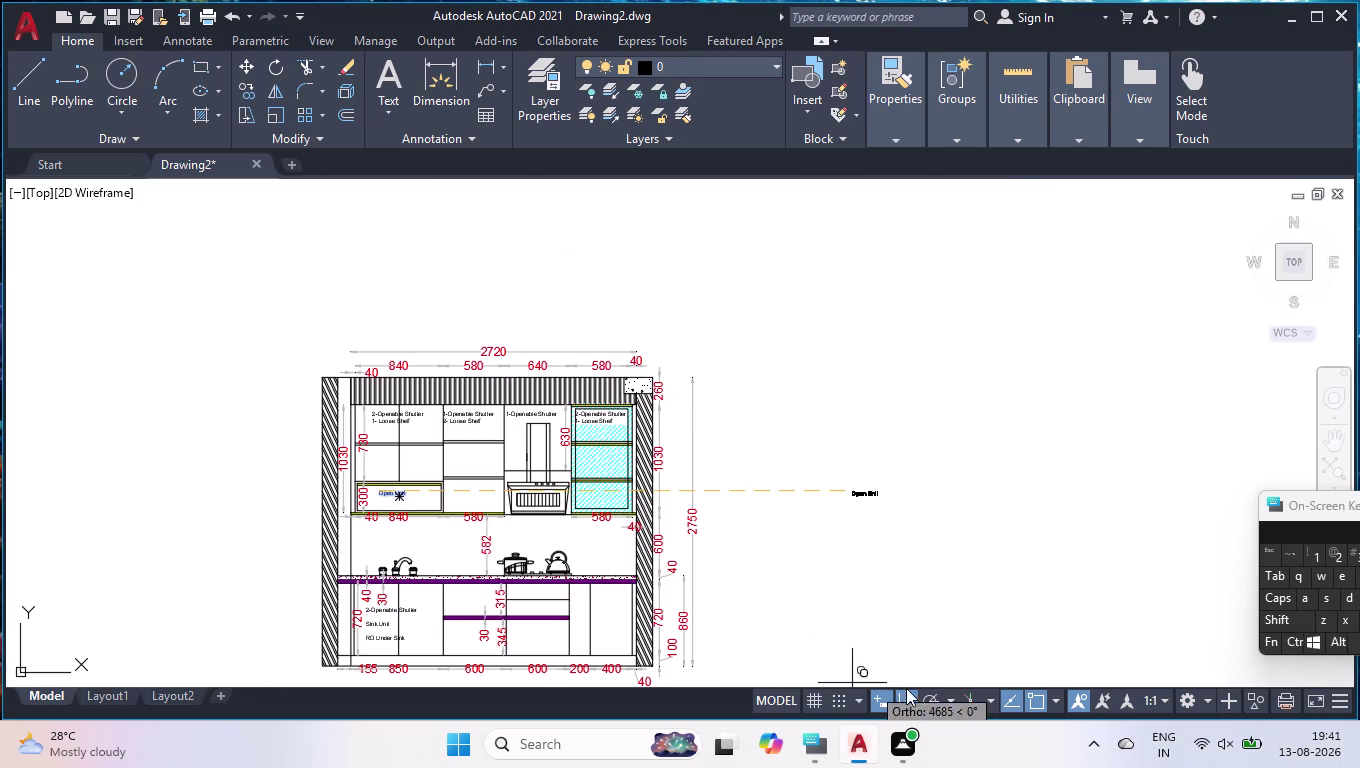
click(931, 709)
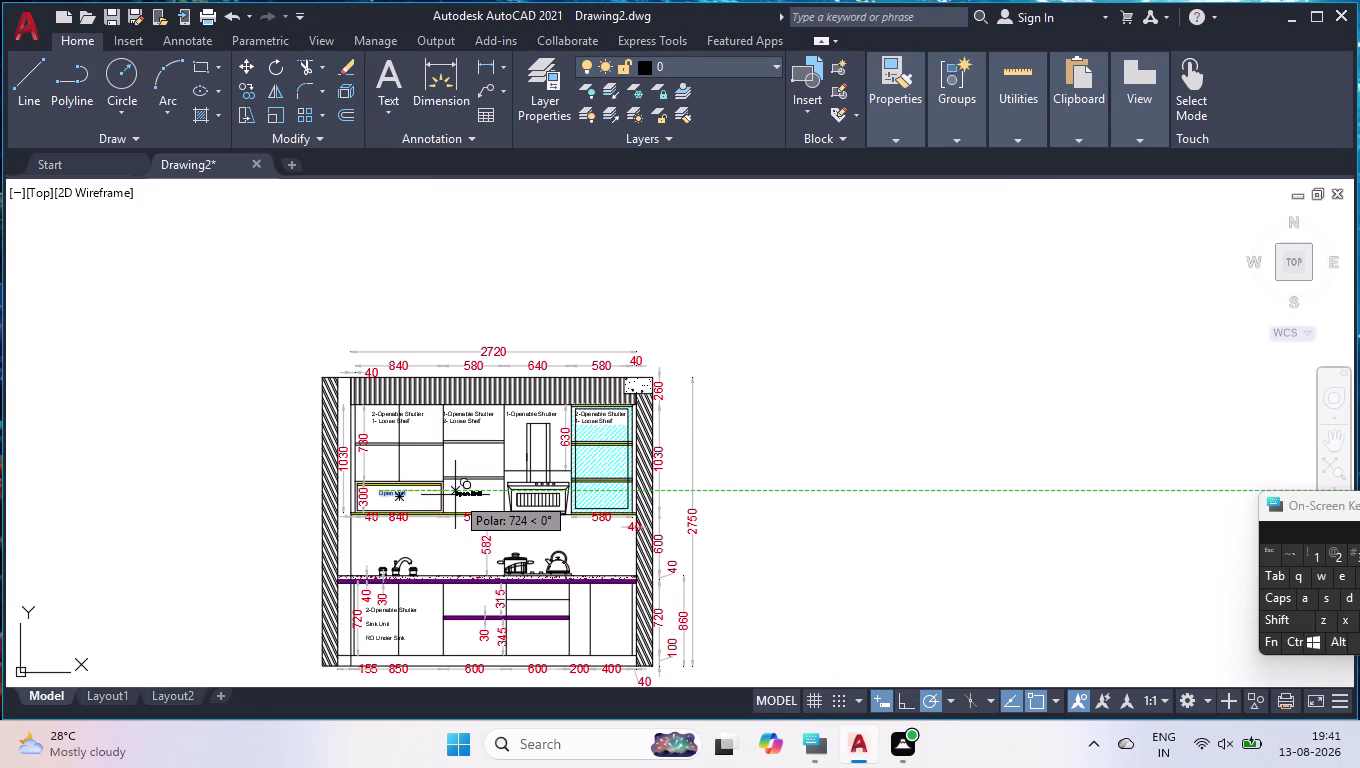
scroll(up, 3)
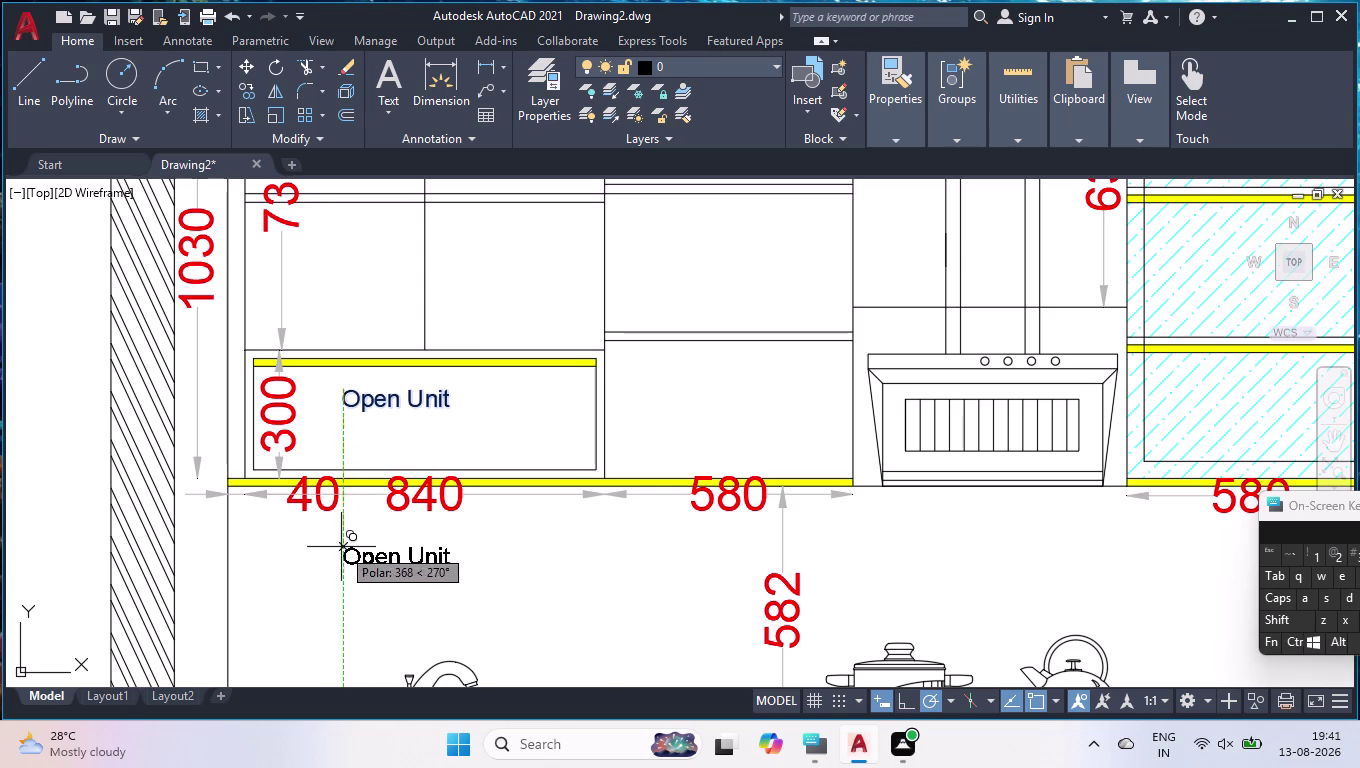
click(380, 548)
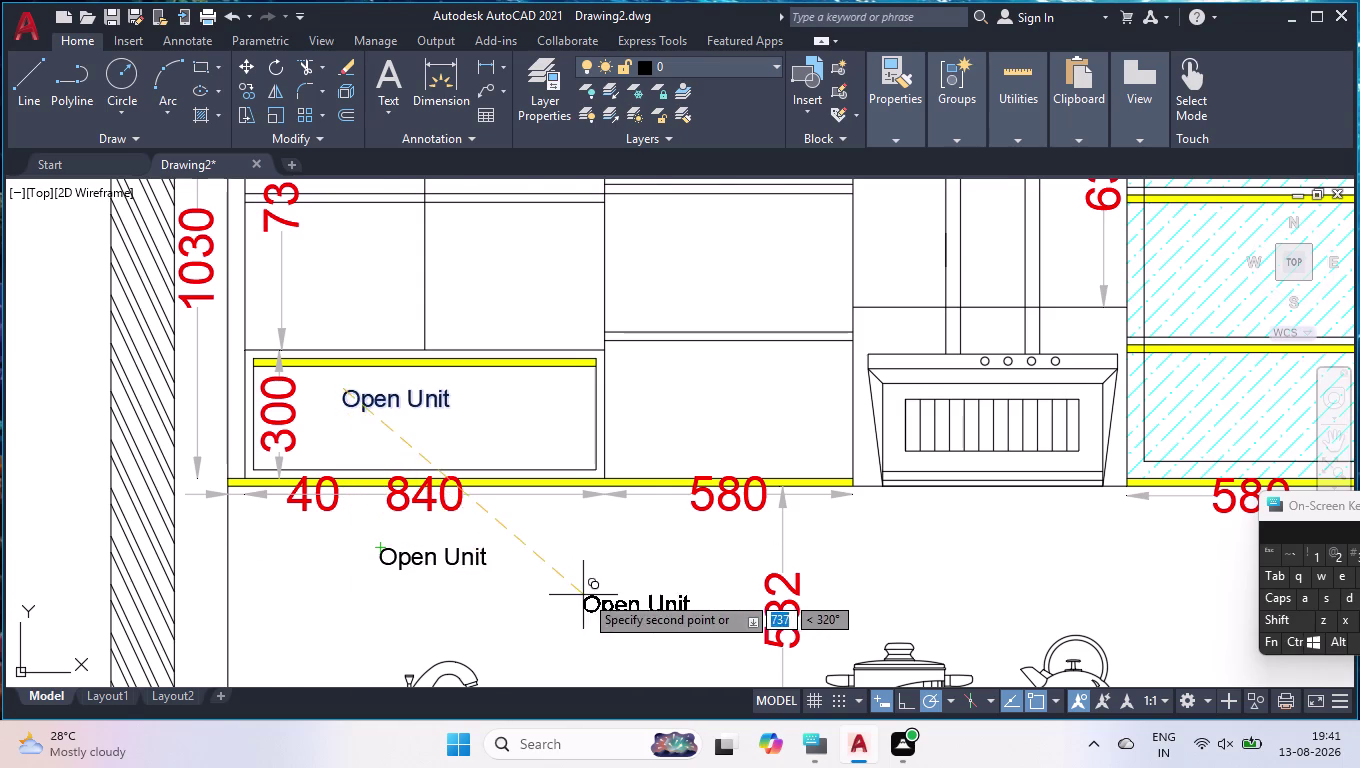
scroll(down, 3)
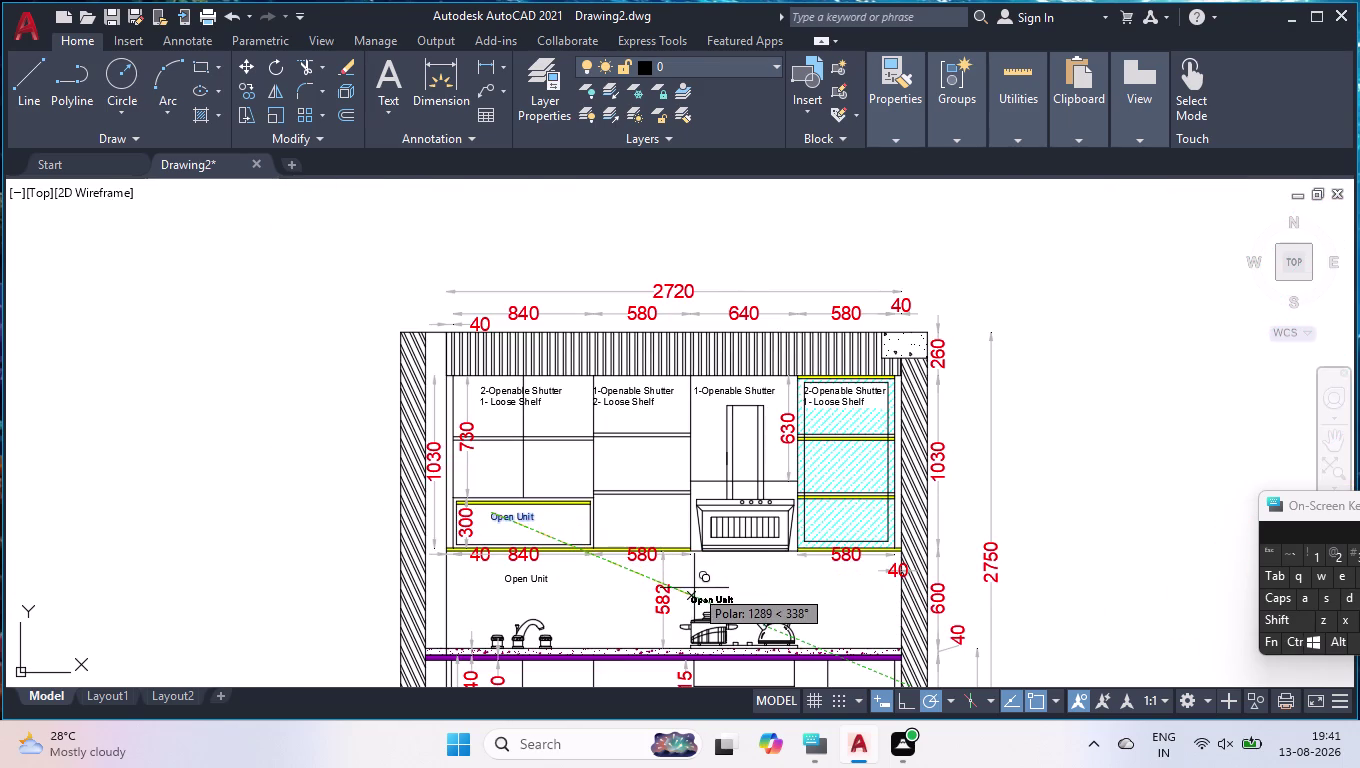
click(603, 599)
scroll(down, 3)
scroll(up, 3)
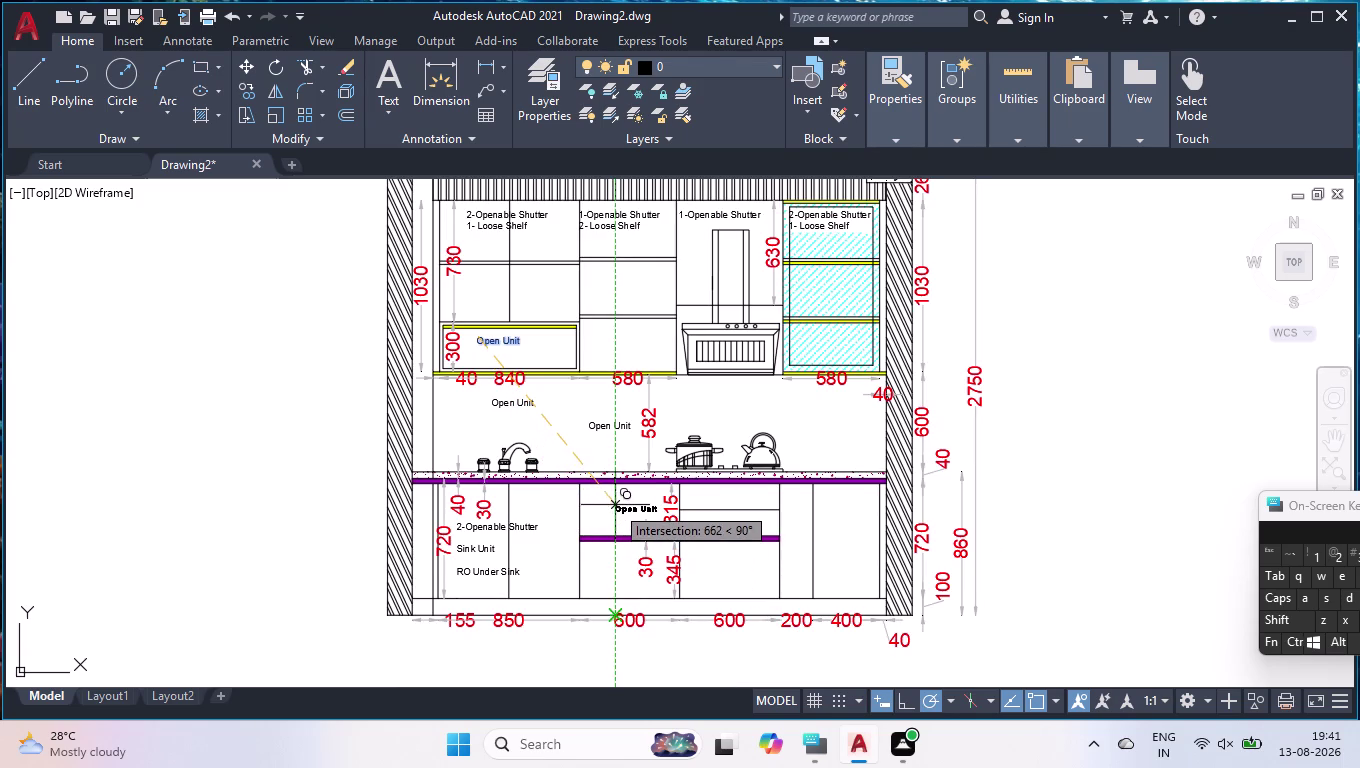
click(599, 501)
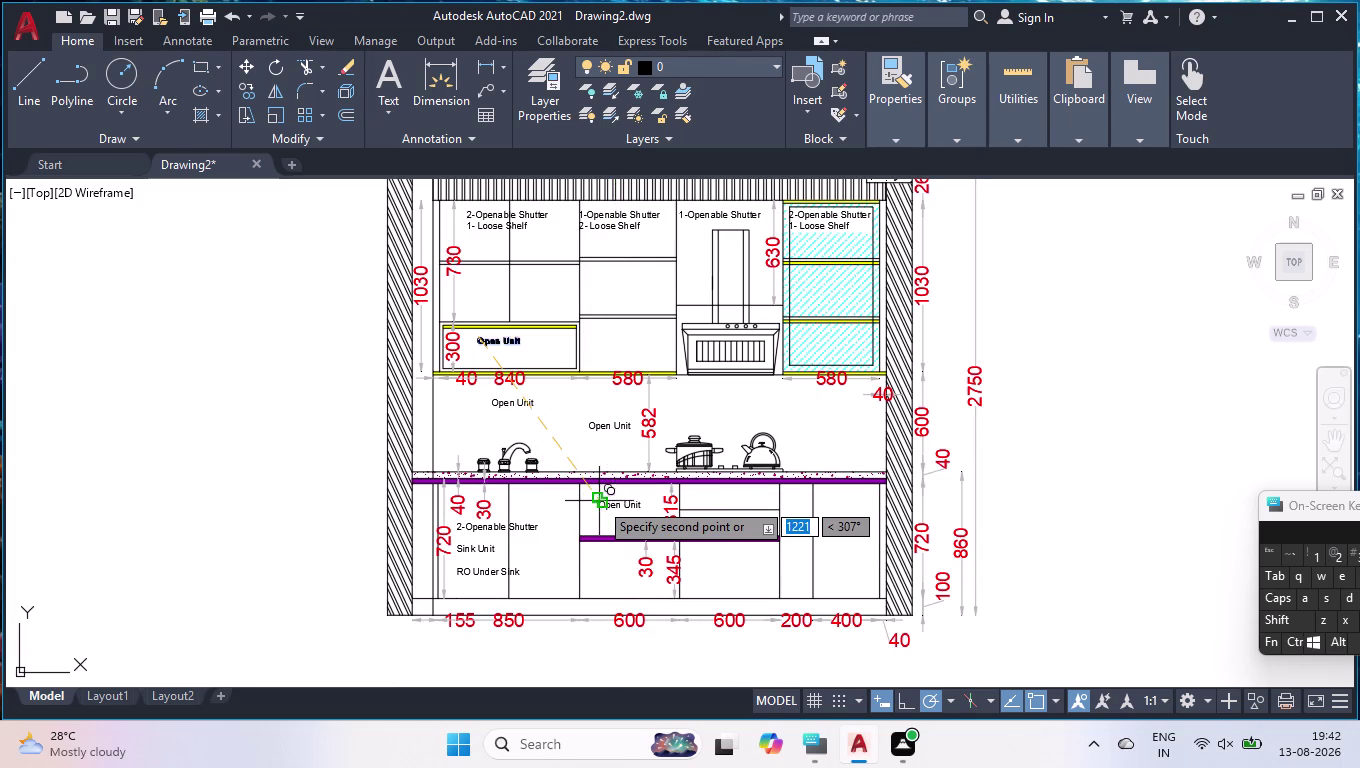
Place more Open Unit copies in the lower compartment, three drawers and right cabinets.
click(589, 559)
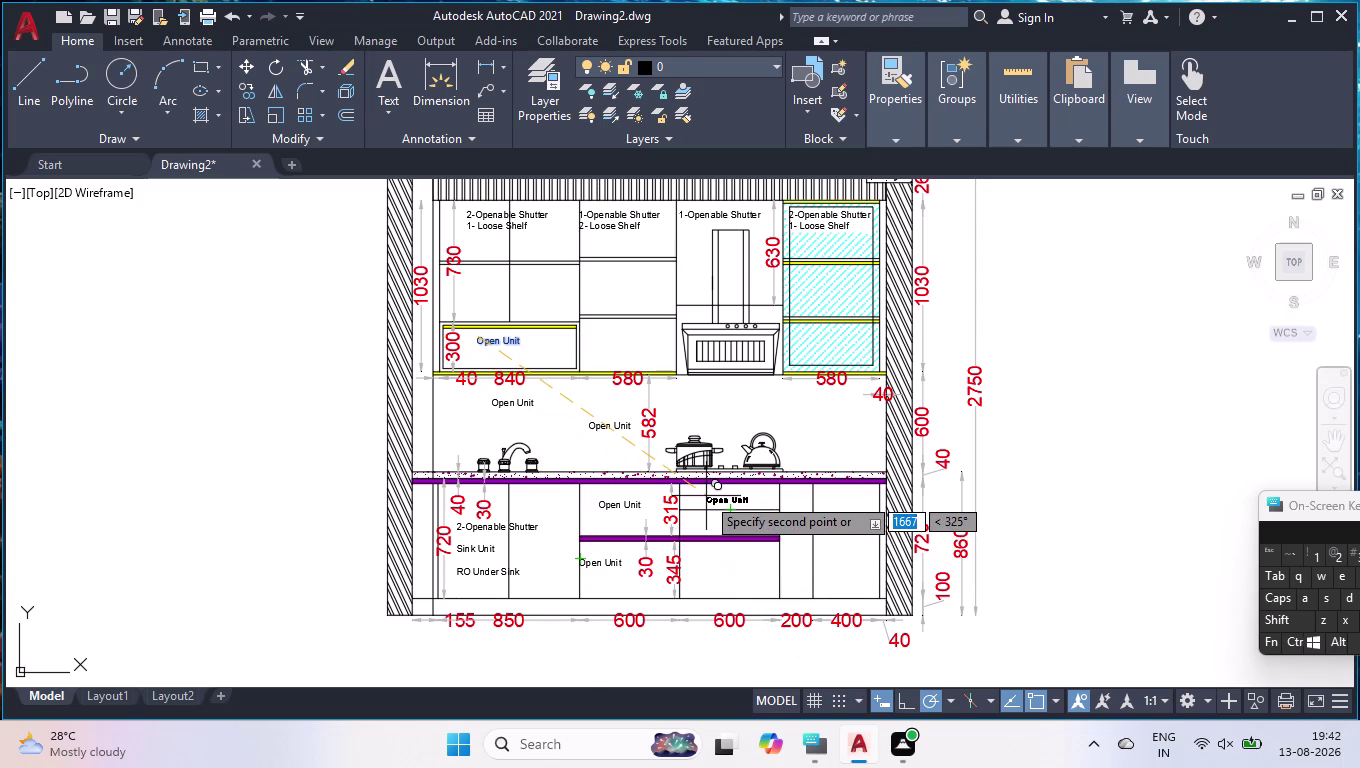
scroll(up, 3)
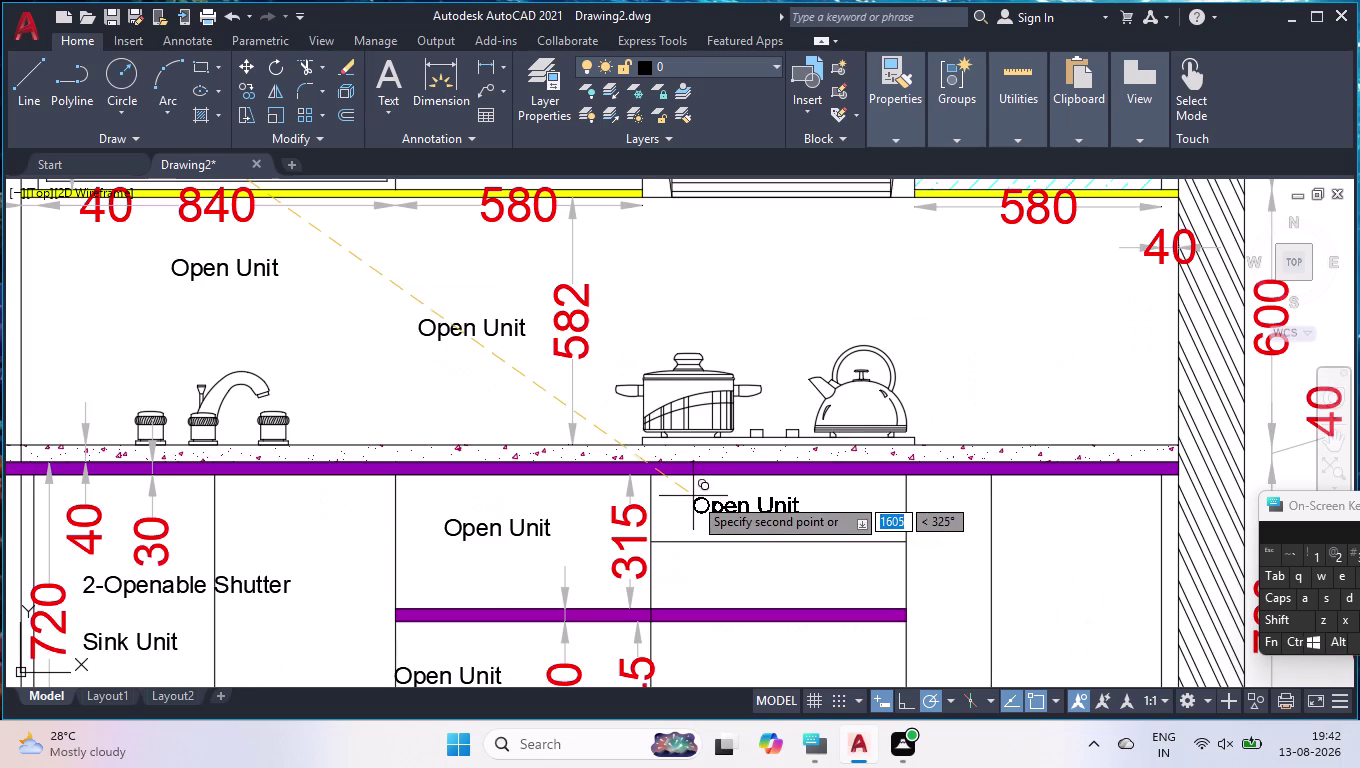
click(685, 486)
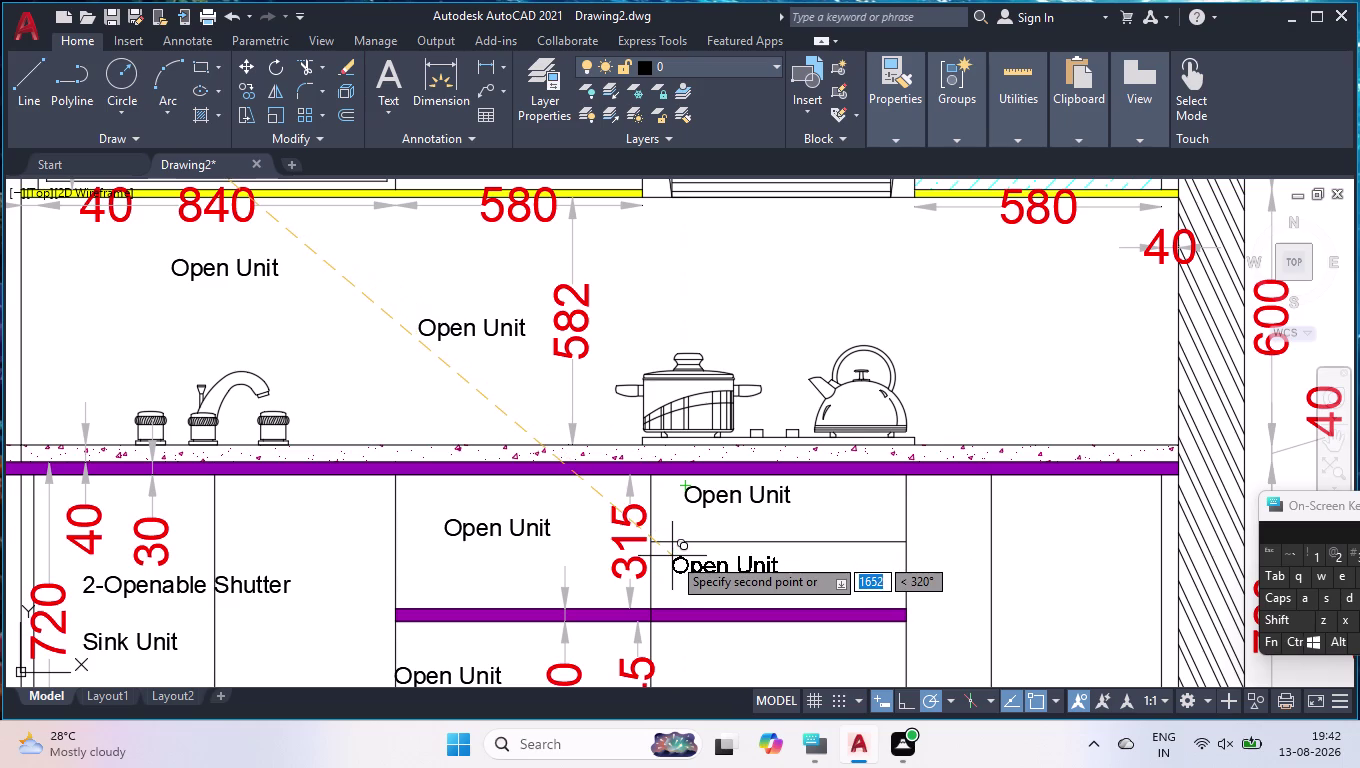
click(673, 556)
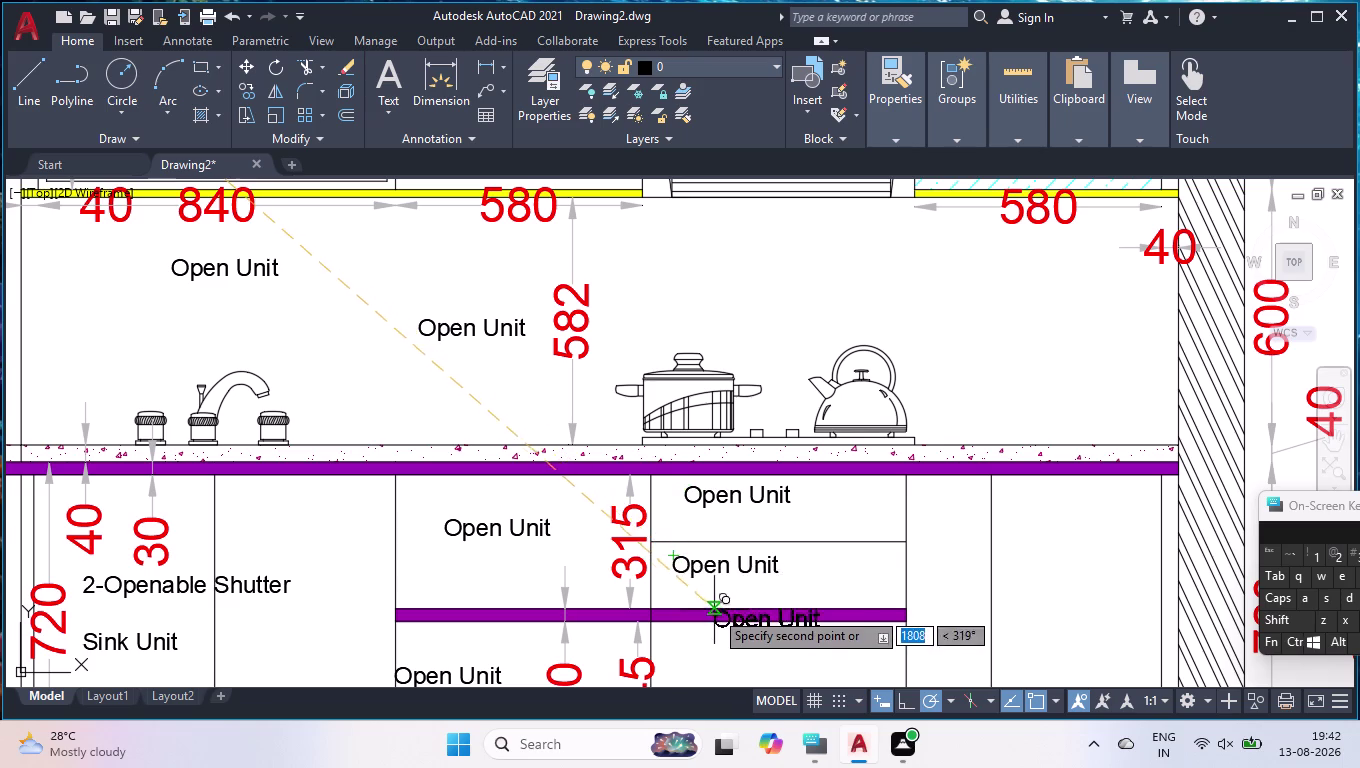
scroll(down, 3)
click(707, 632)
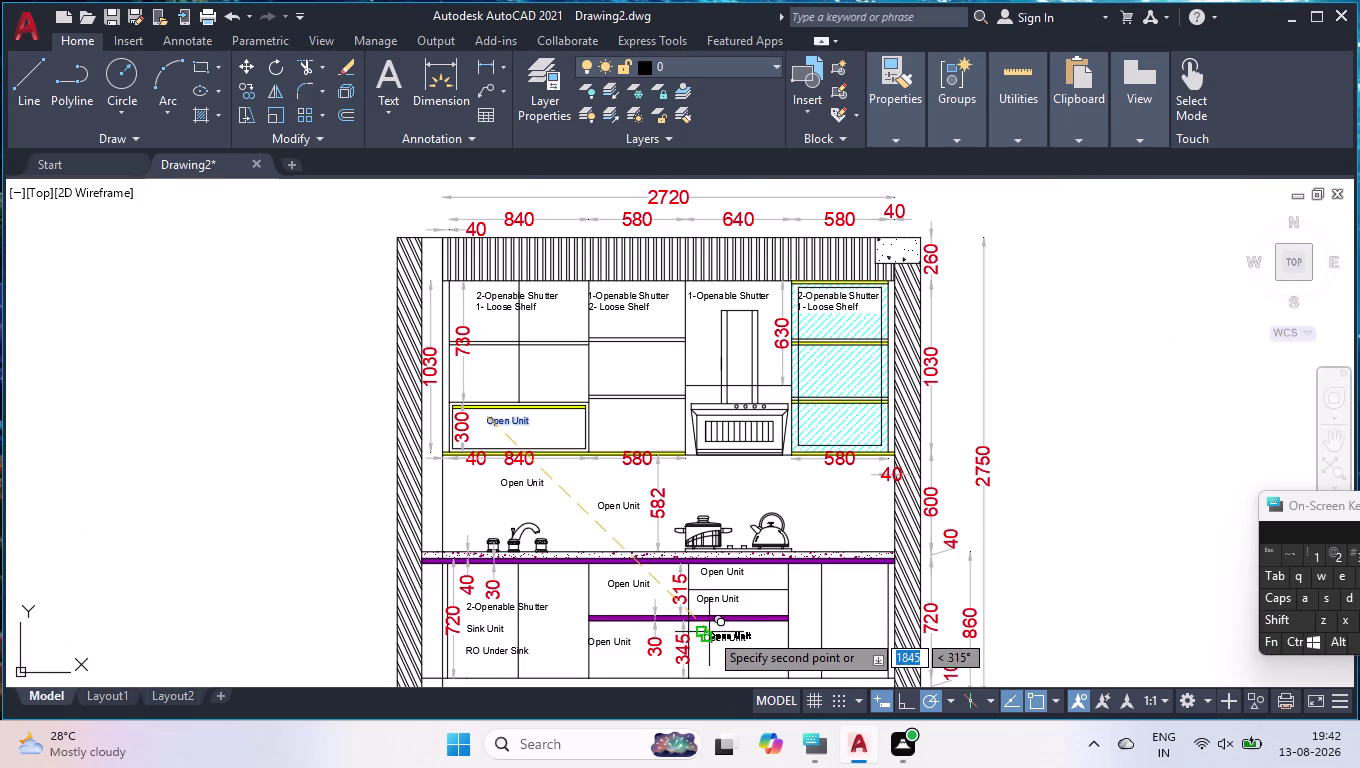
click(833, 580)
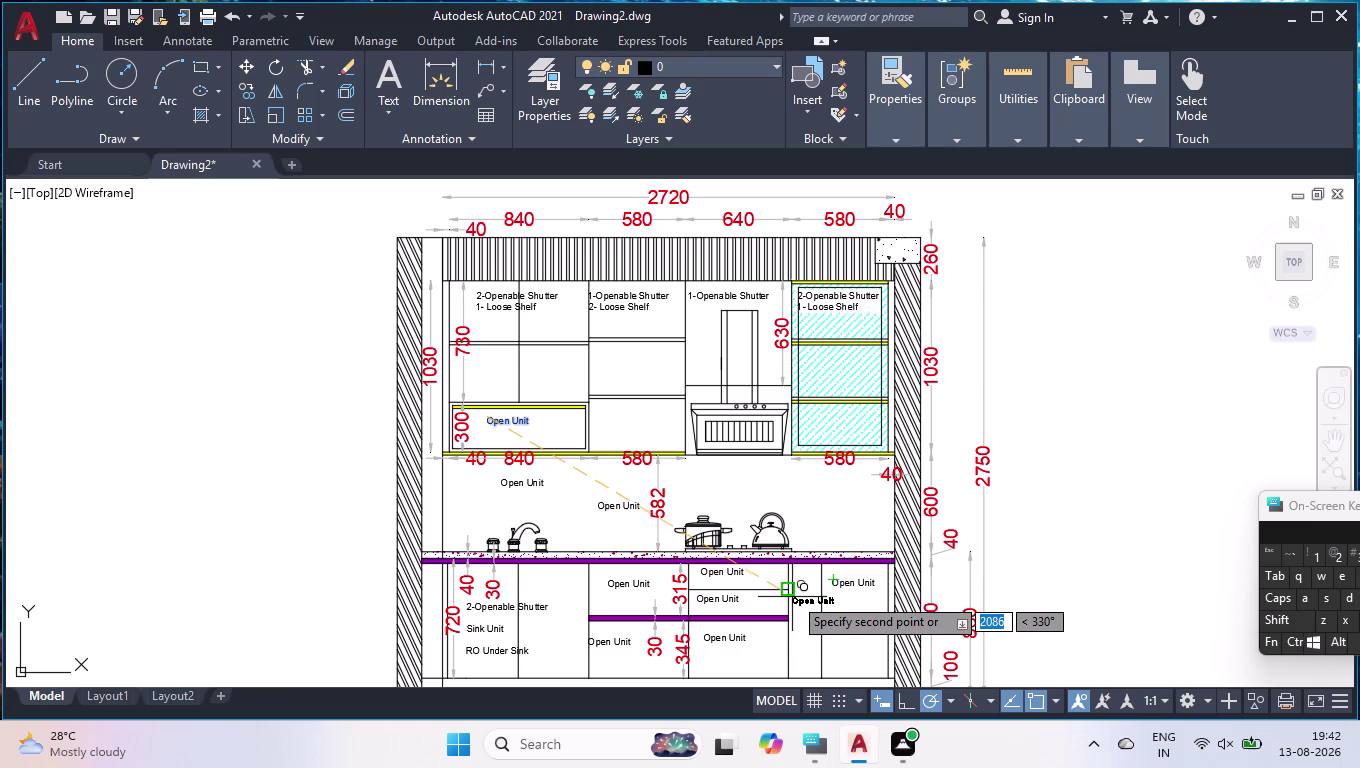
click(798, 601)
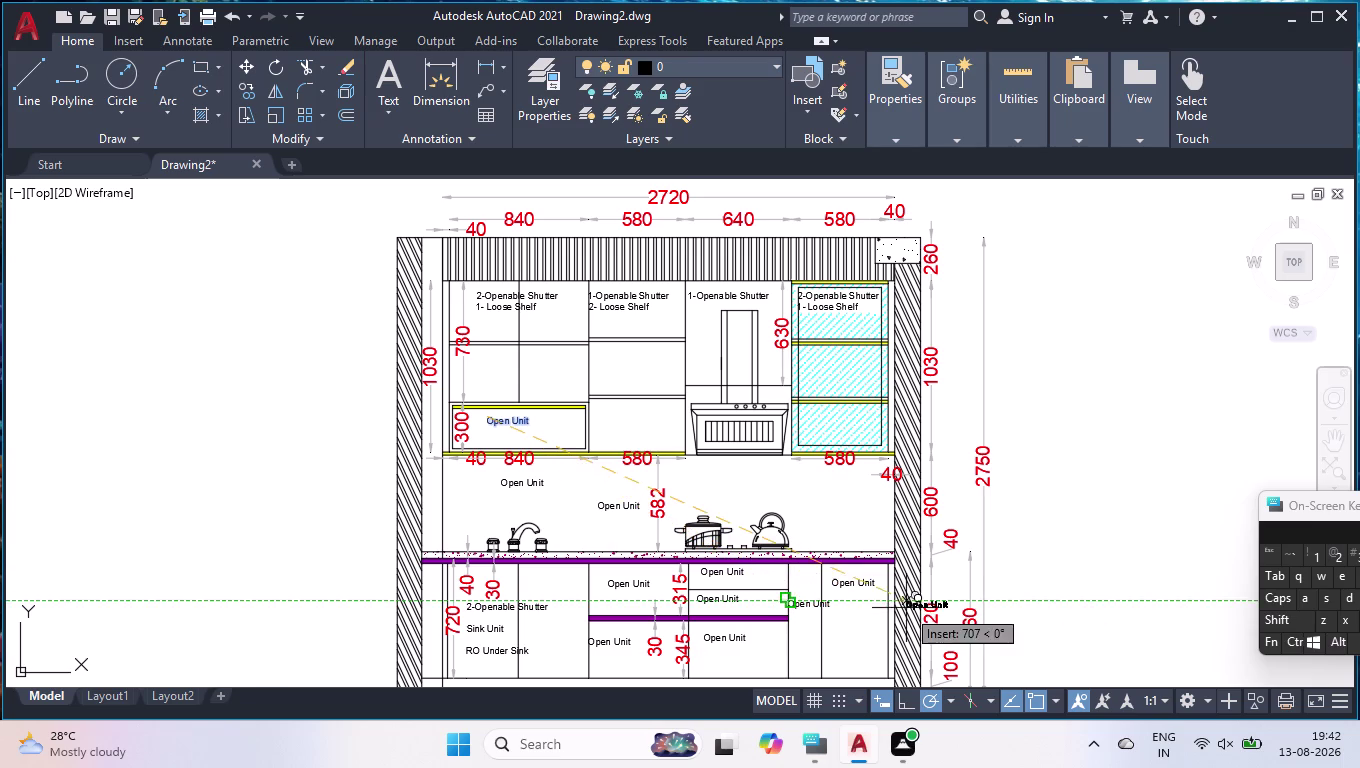
key(Return)
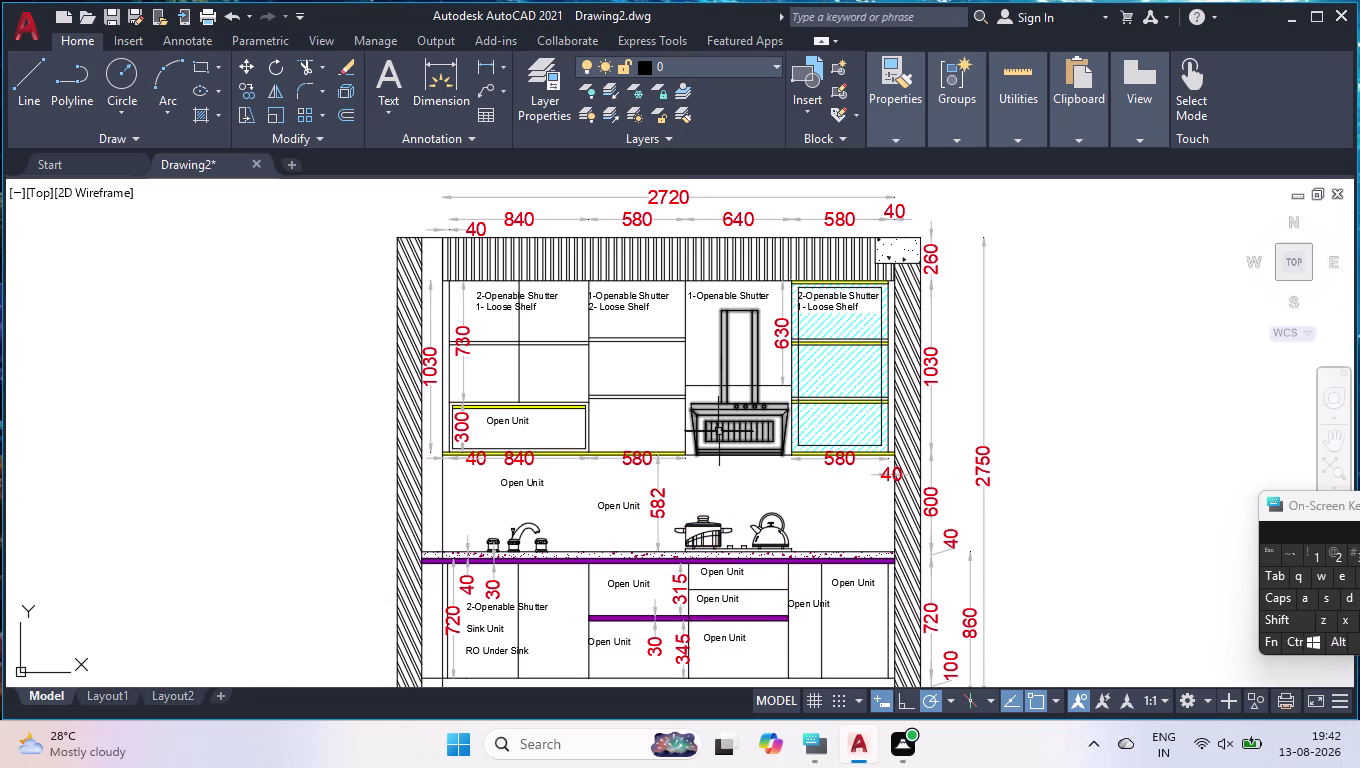
Copy the label above the sink into the right space above the counter.
click(525, 482)
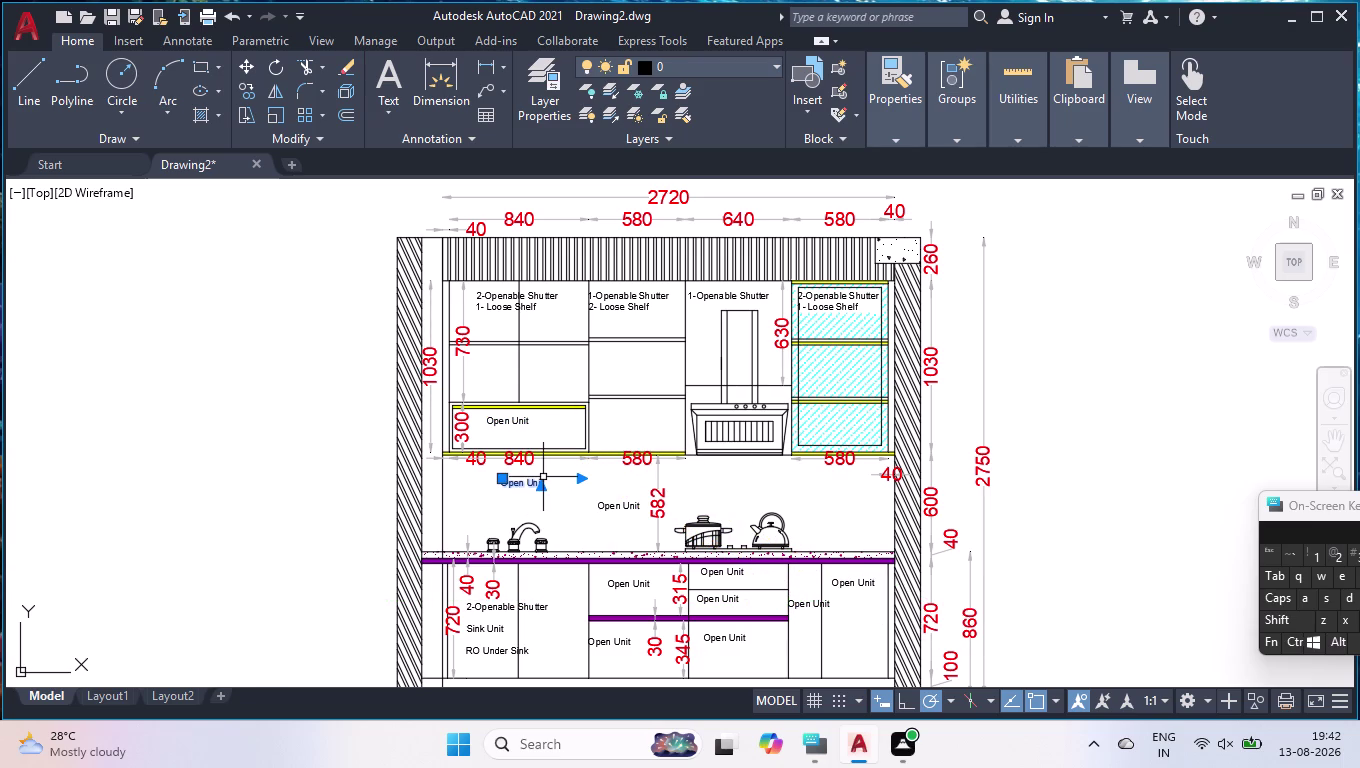
text(cop)
key(Return)
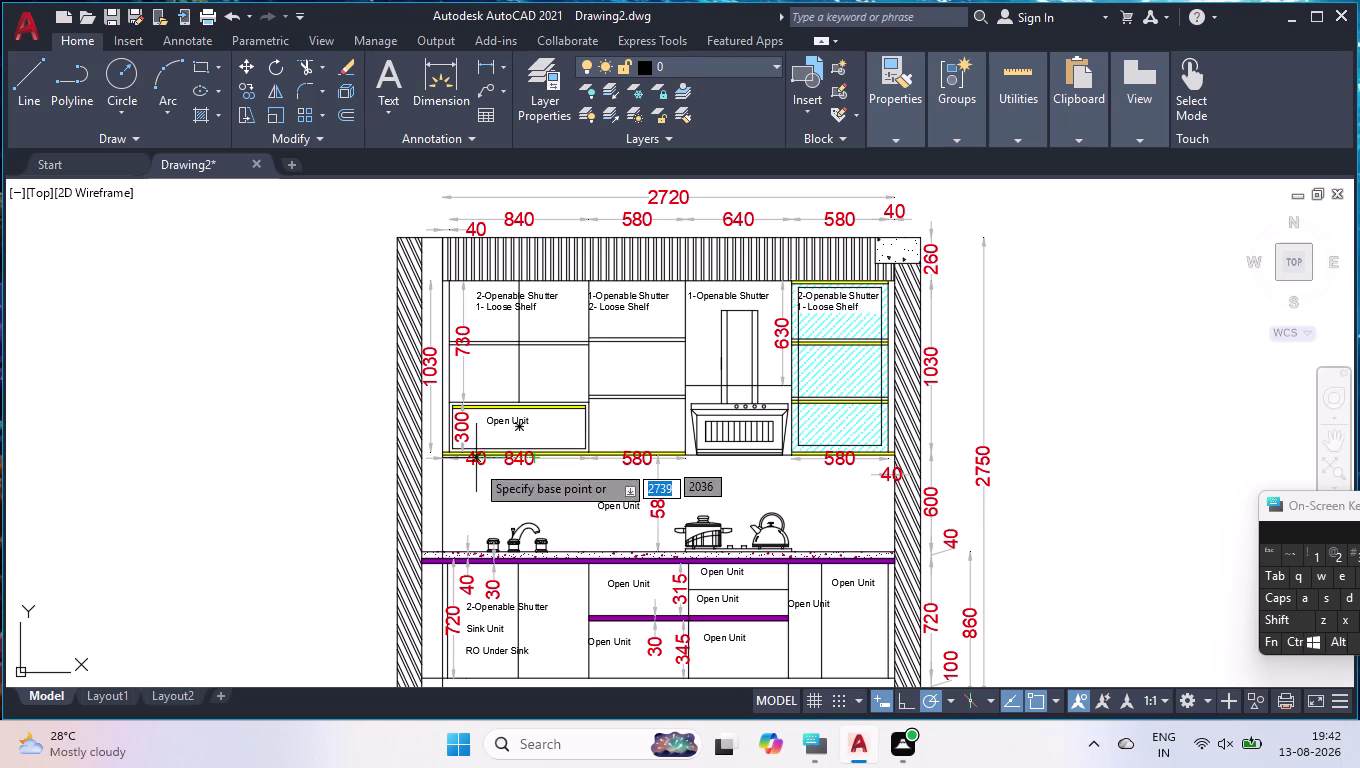
click(504, 488)
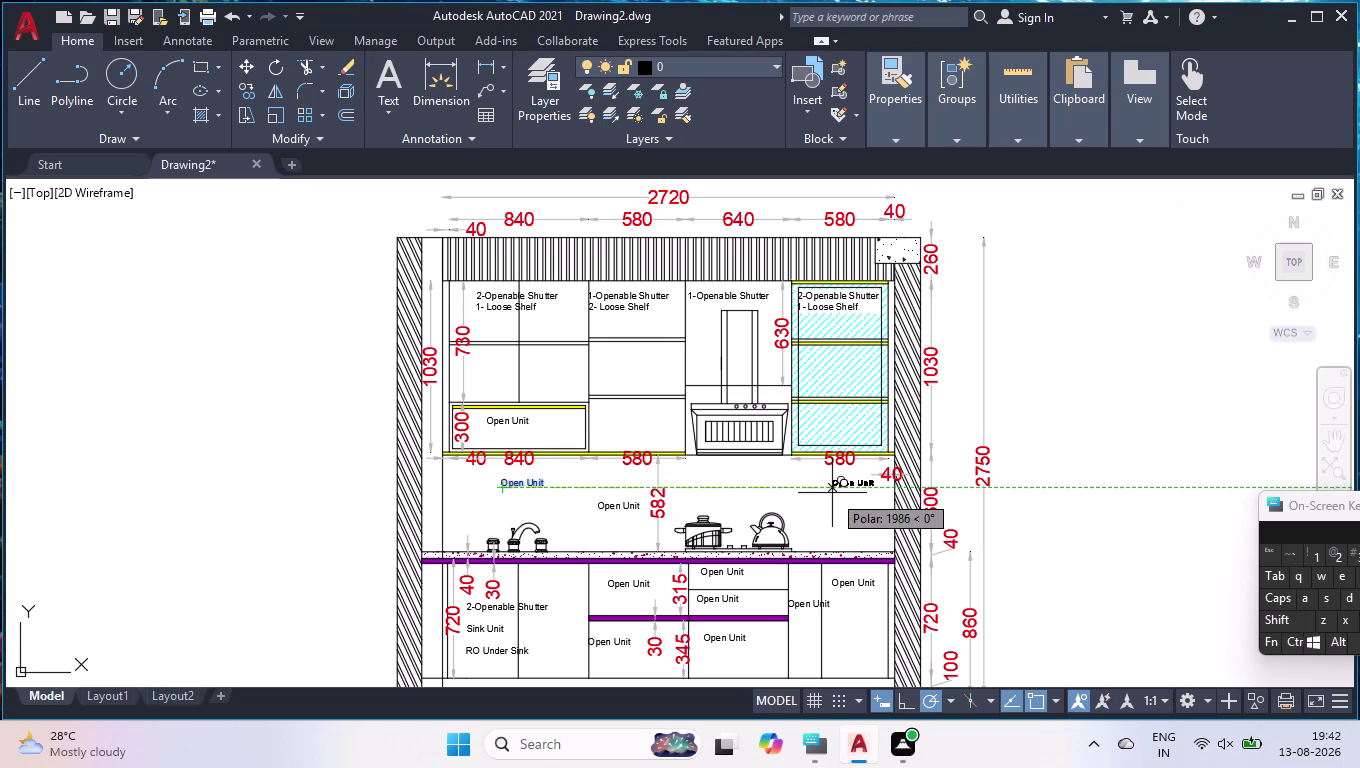
click(832, 493)
key(Return)
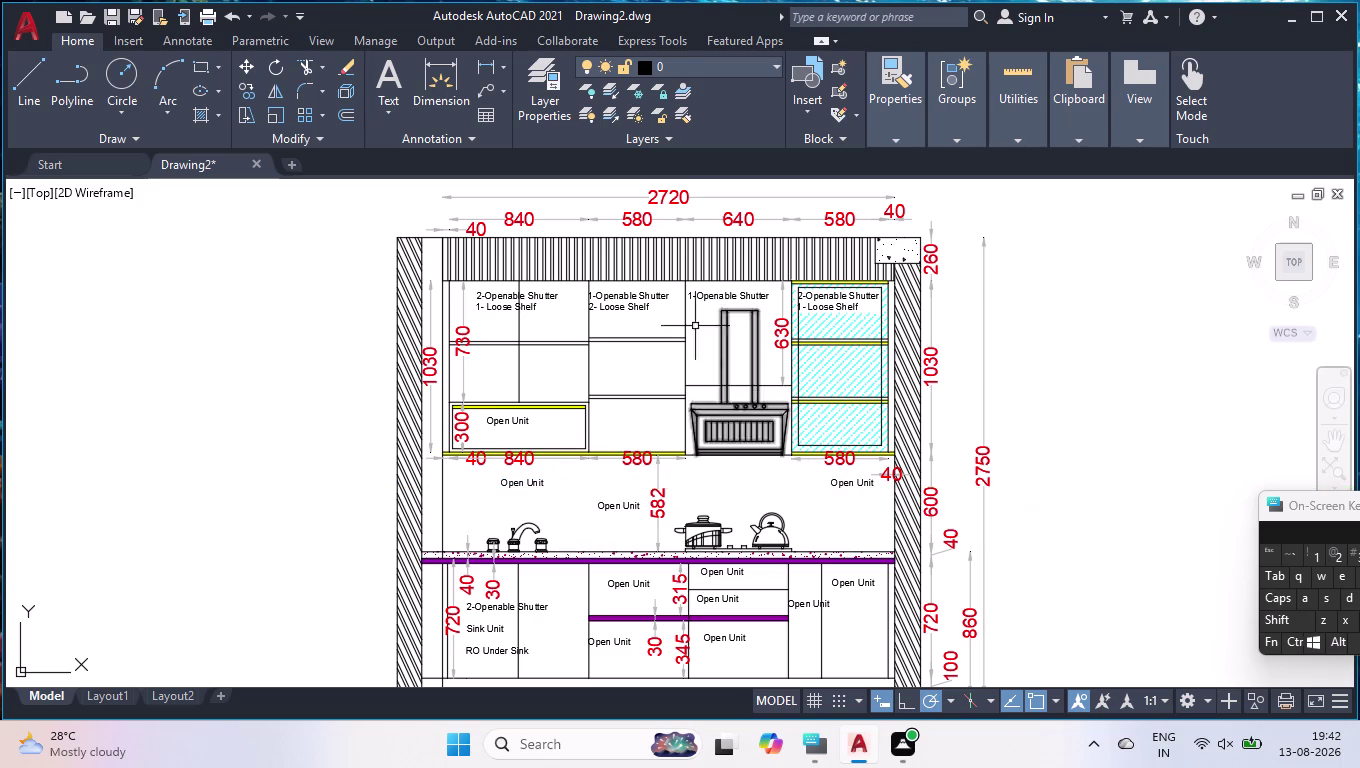
double_click(636, 505)
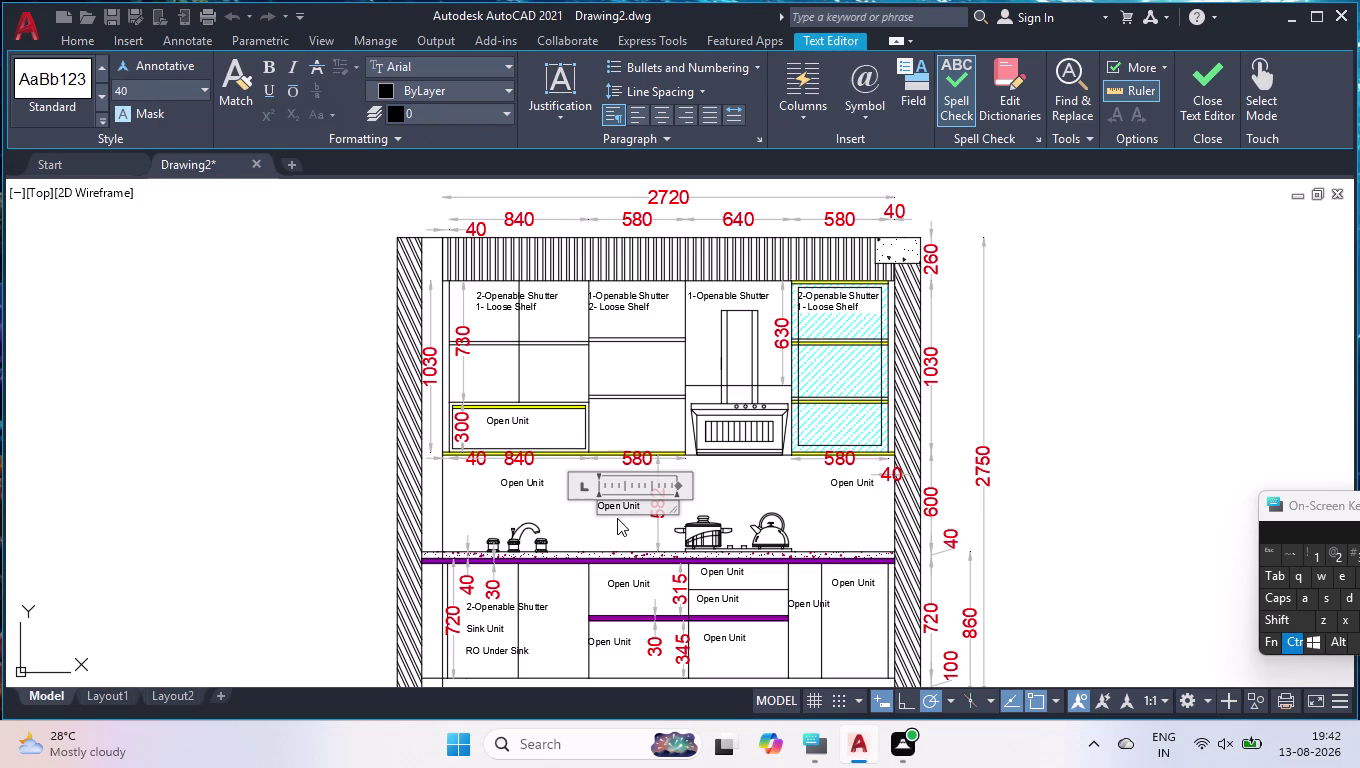
Rewrite the middle above-counter label from 'Open Unit' to 'Back Splash'.
key(ctrl+a)
scroll(up, 3)
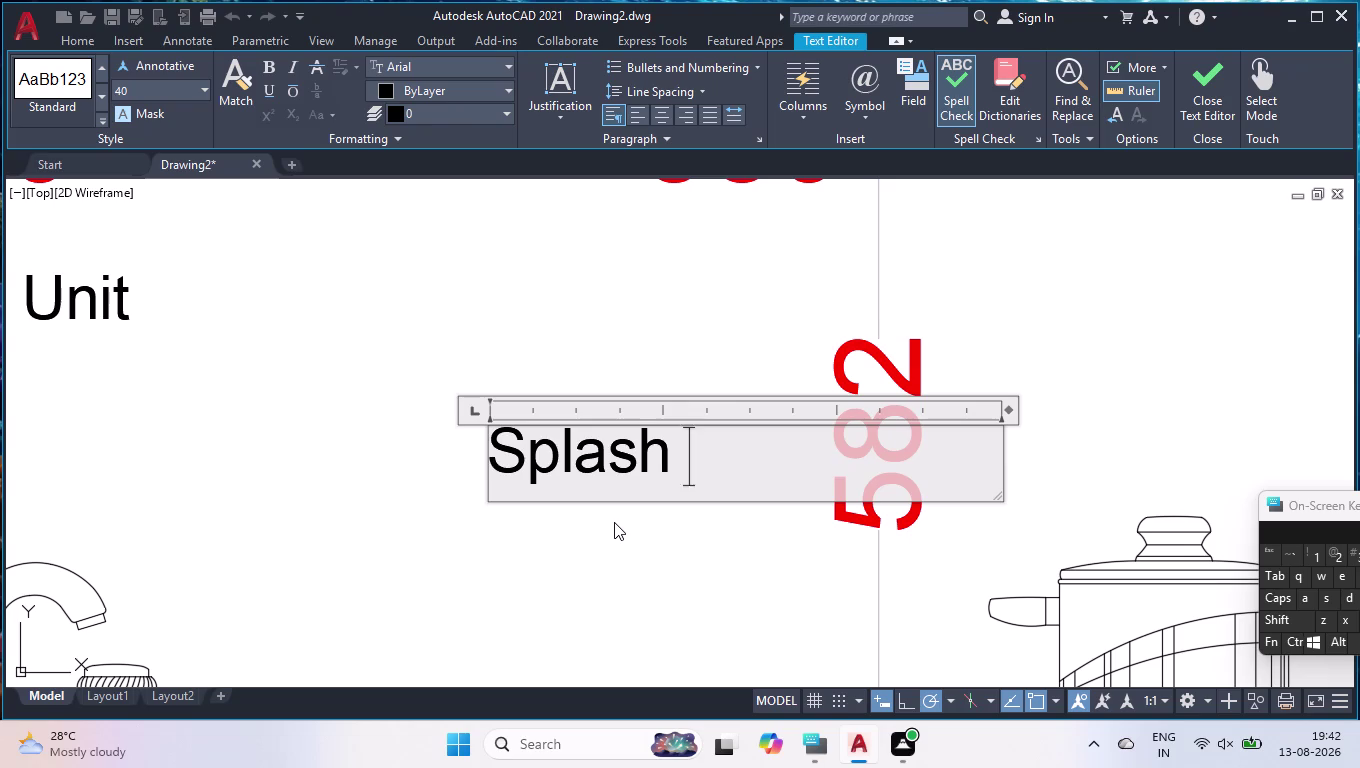
key(Left)
key(Left)
key(Left)
key(Left)
key(Left)
key(Left)
key(Left)
key(Left)
text(a)
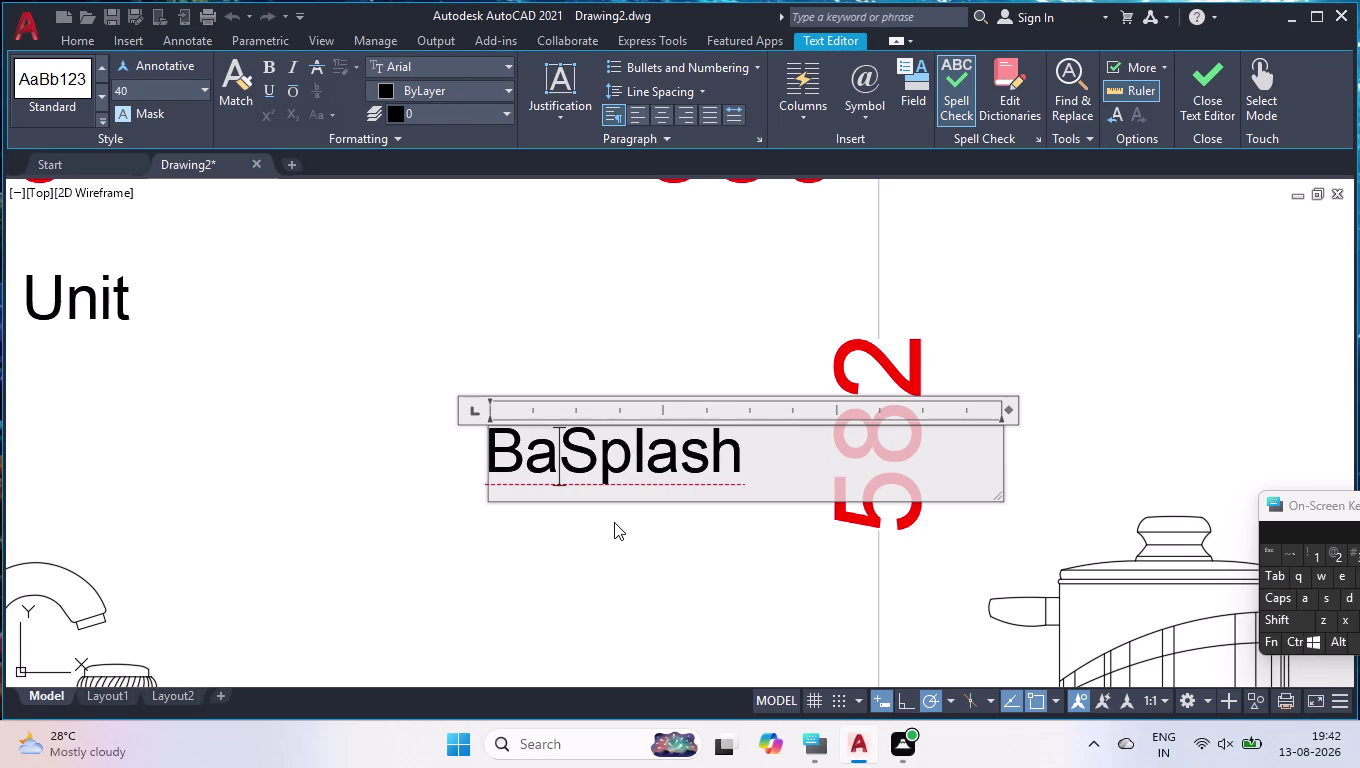
text(ck)
key(space)
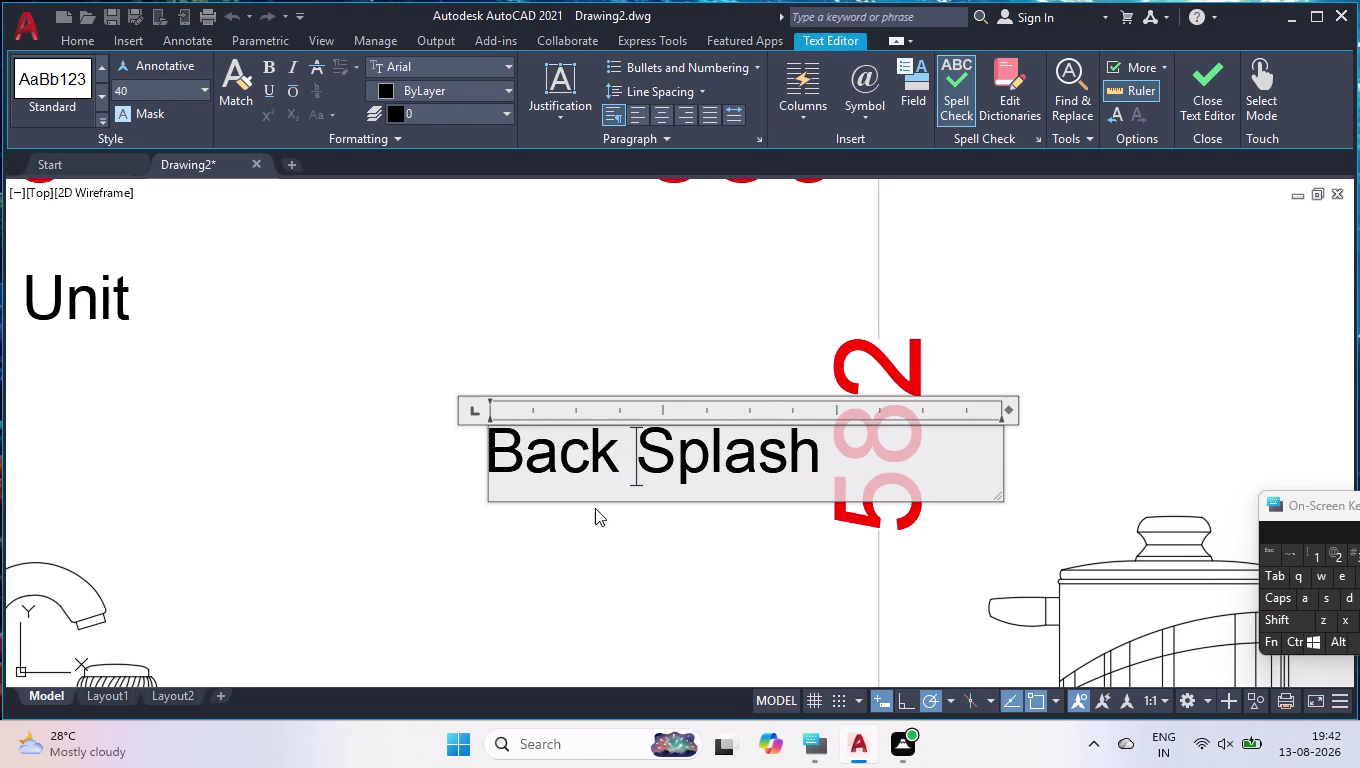
click(593, 506)
scroll(down, 3)
scroll(down, 3)
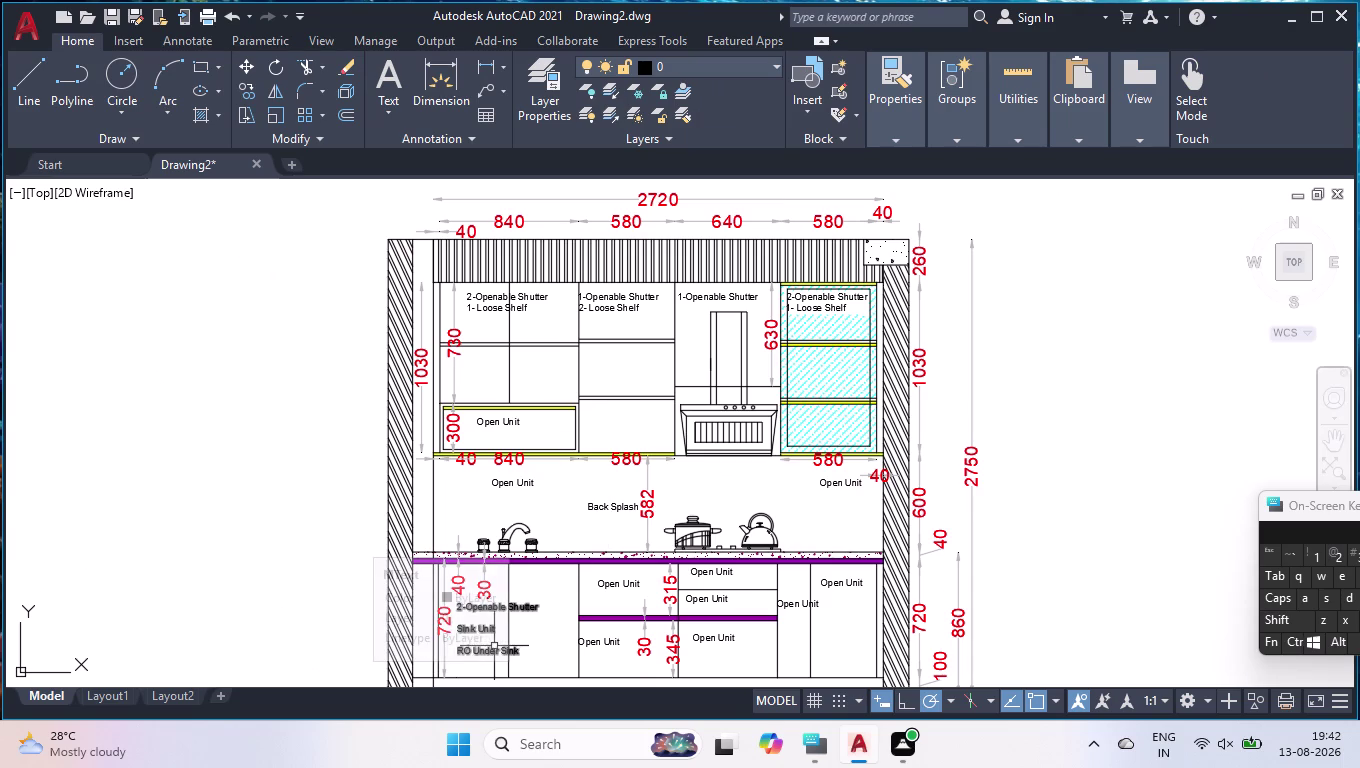
scroll(up, 3)
Move the 2-Openable Shutter / Sink Unit / RO Under Sink label rightward in its cabinet.
click(493, 654)
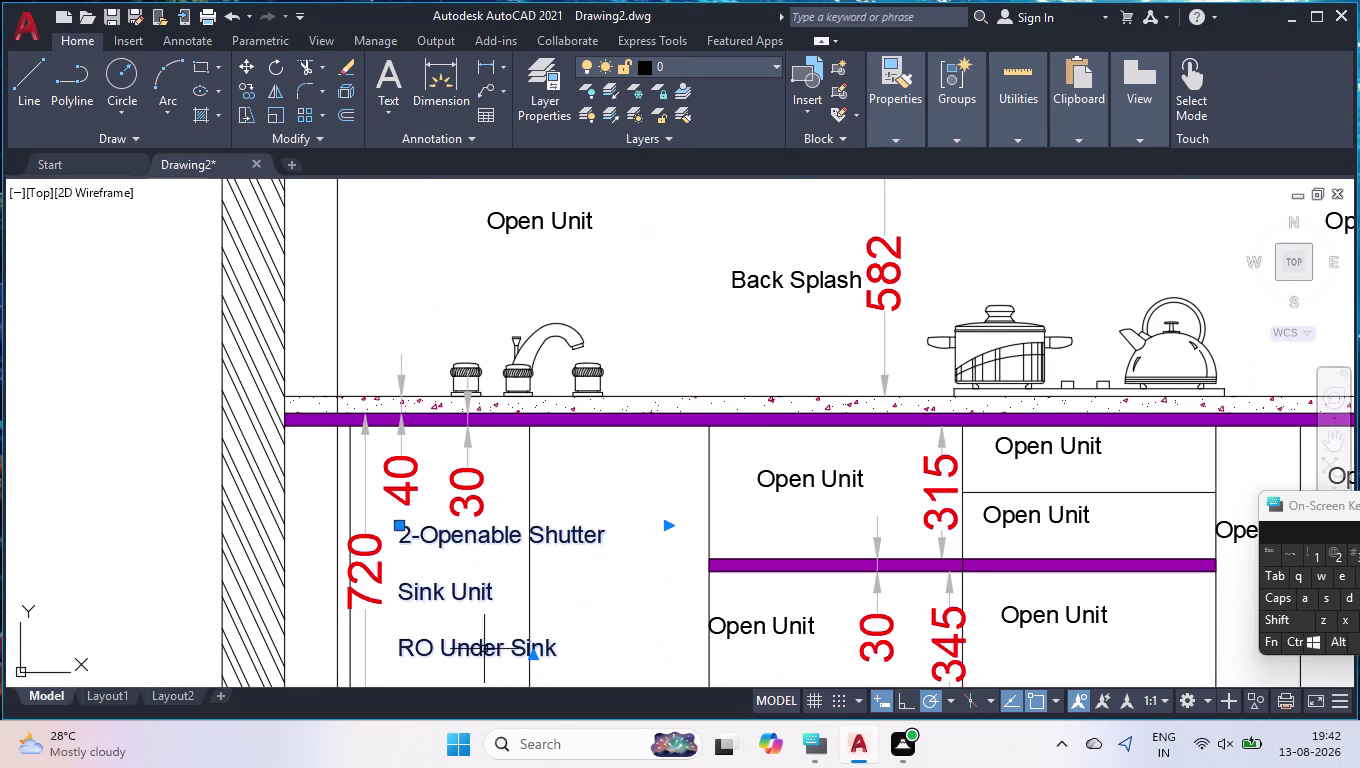
click(402, 528)
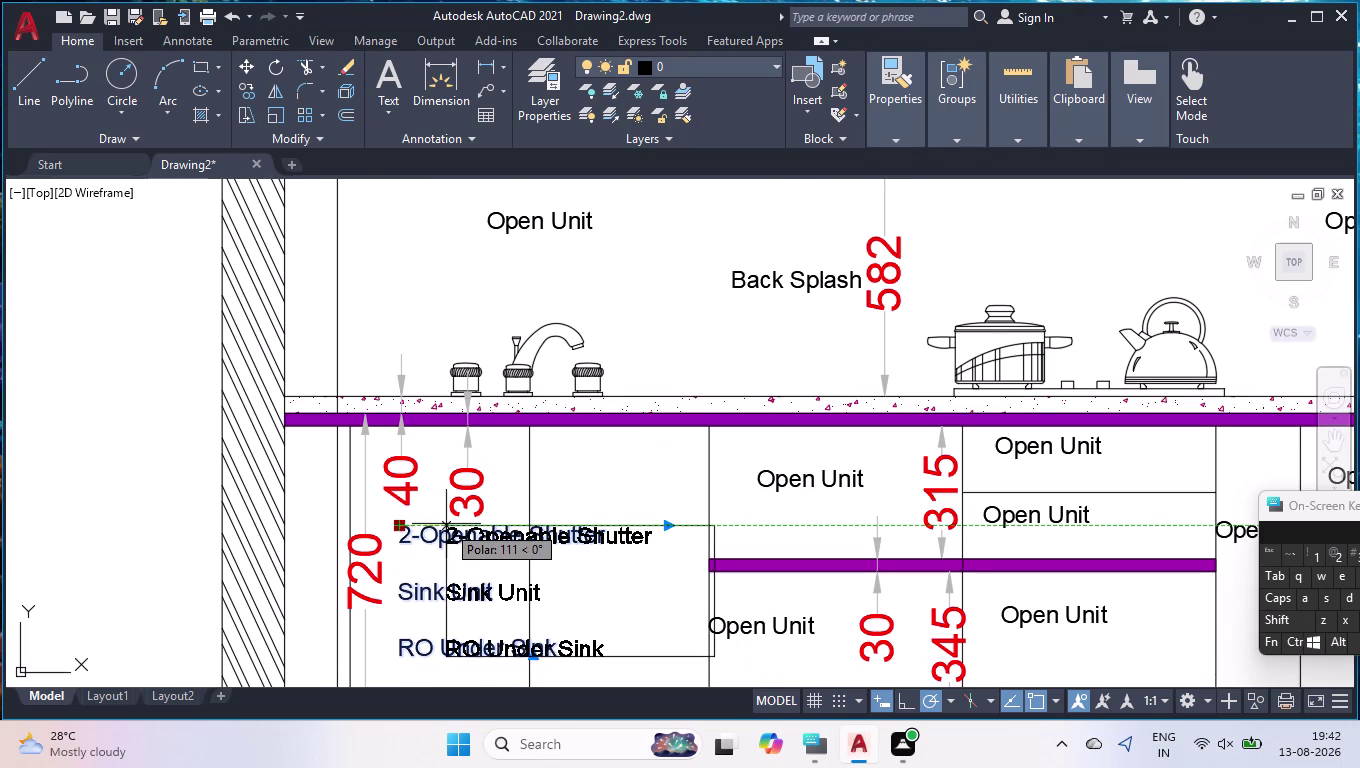
click(446, 524)
click(380, 553)
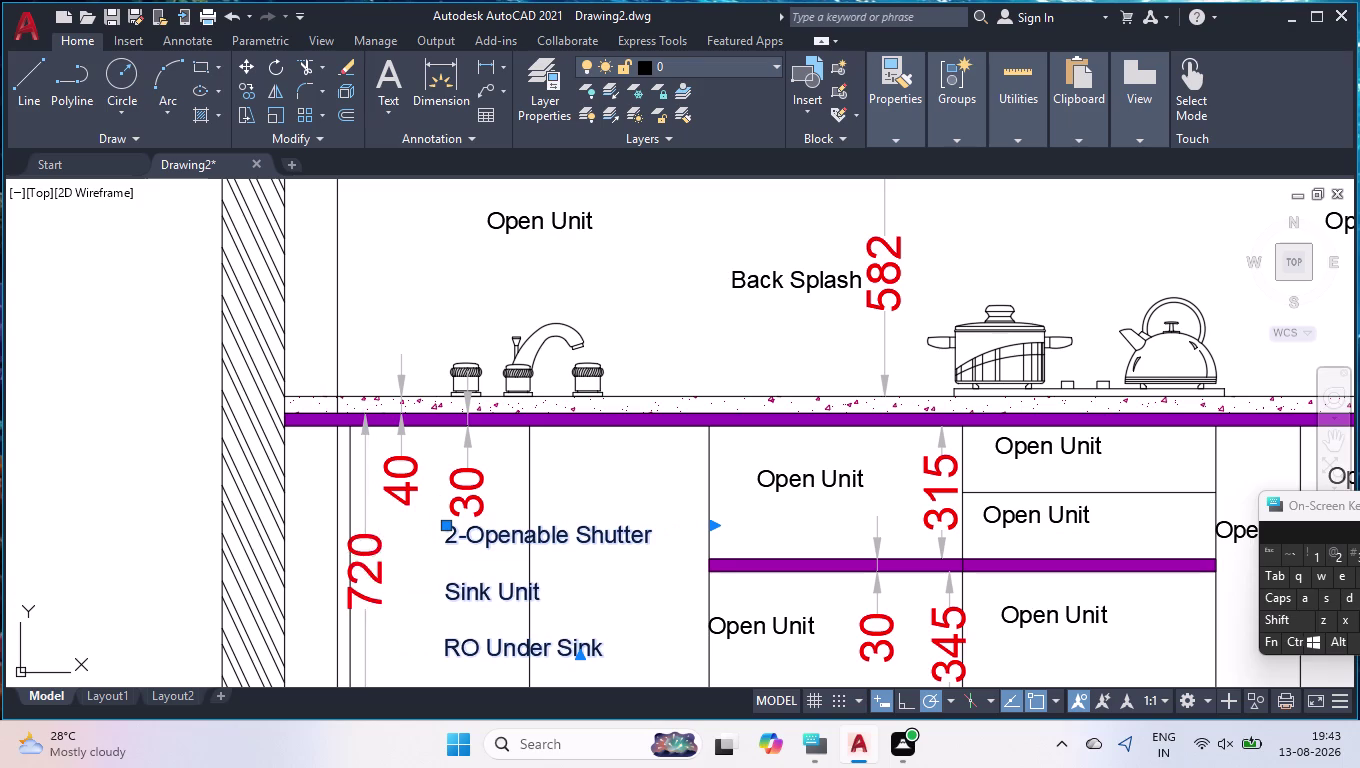
click(367, 571)
click(374, 568)
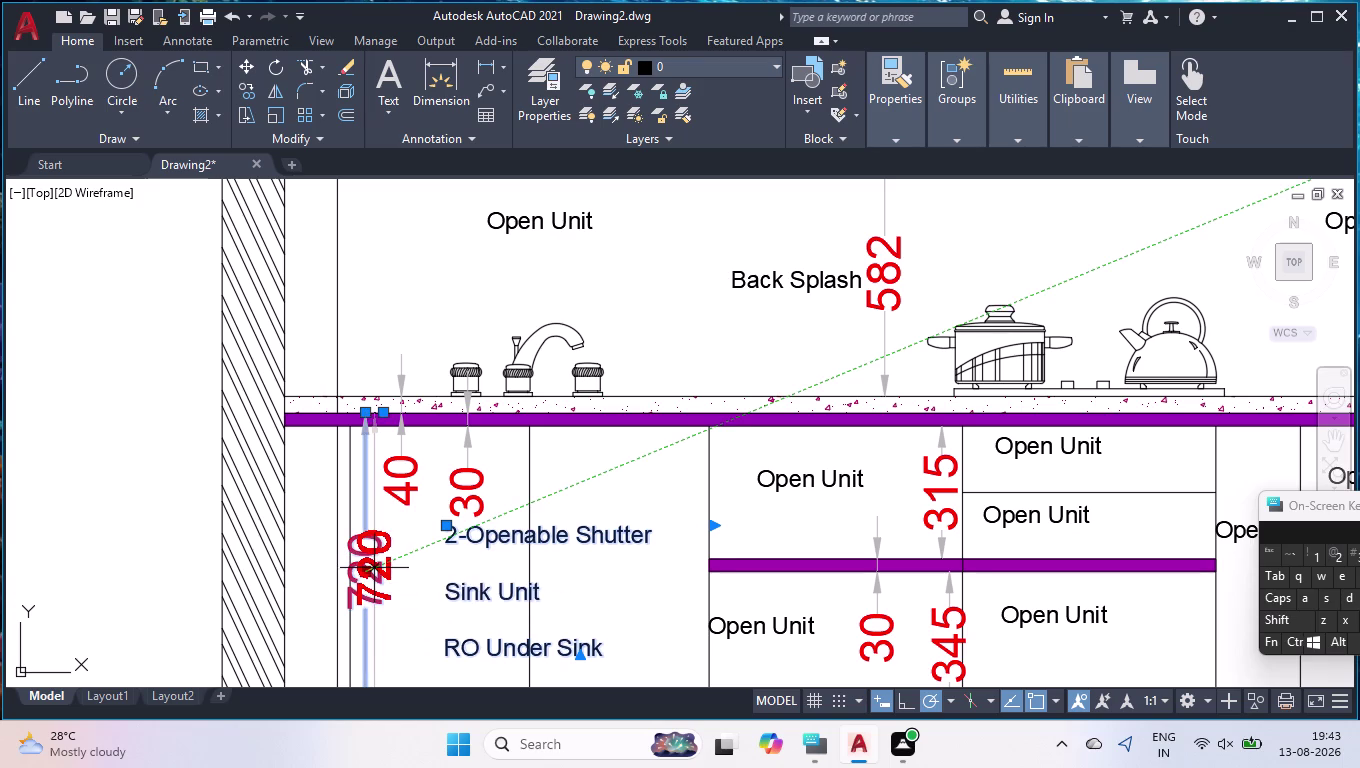
key(Return)
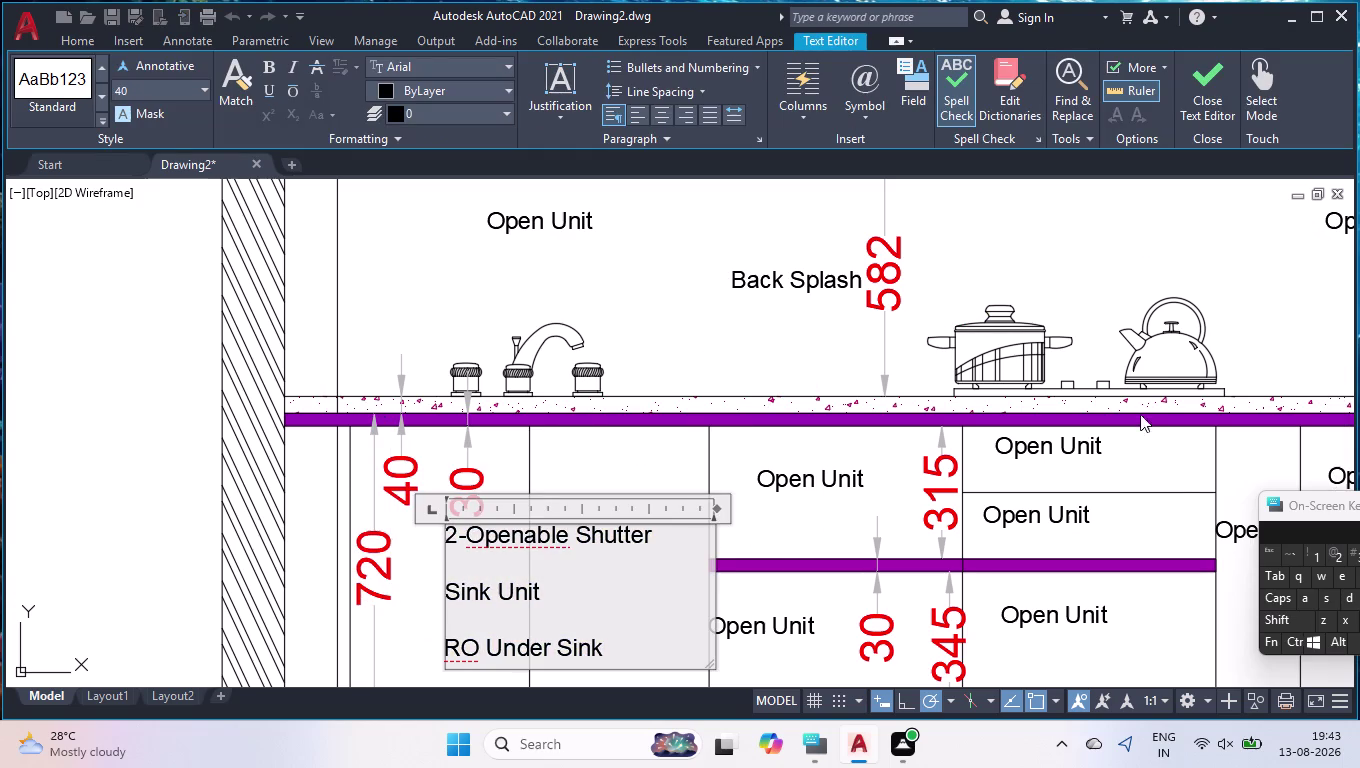
key(Escape)
scroll(down, 3)
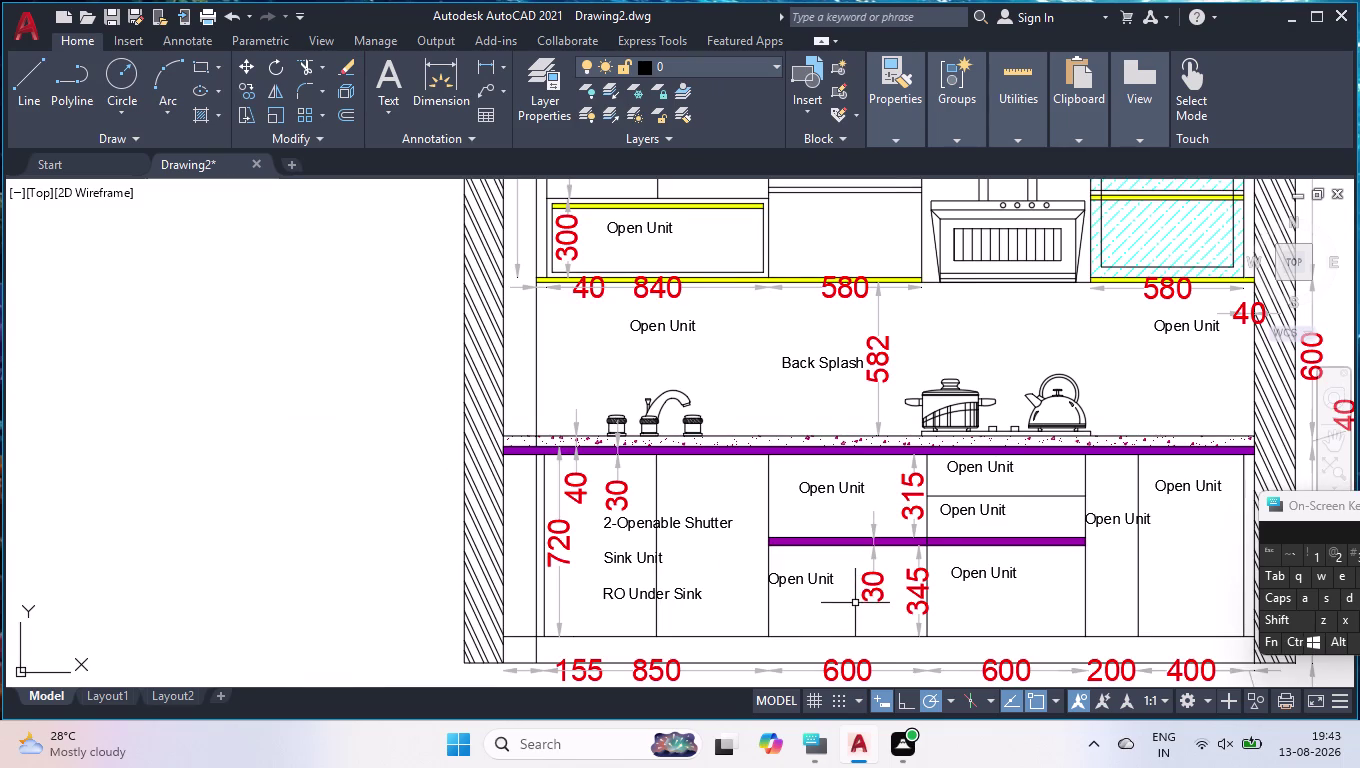
scroll(up, 3)
Edit the top-drawer label so it reads 'Innotech Drawer'.
double_click(797, 428)
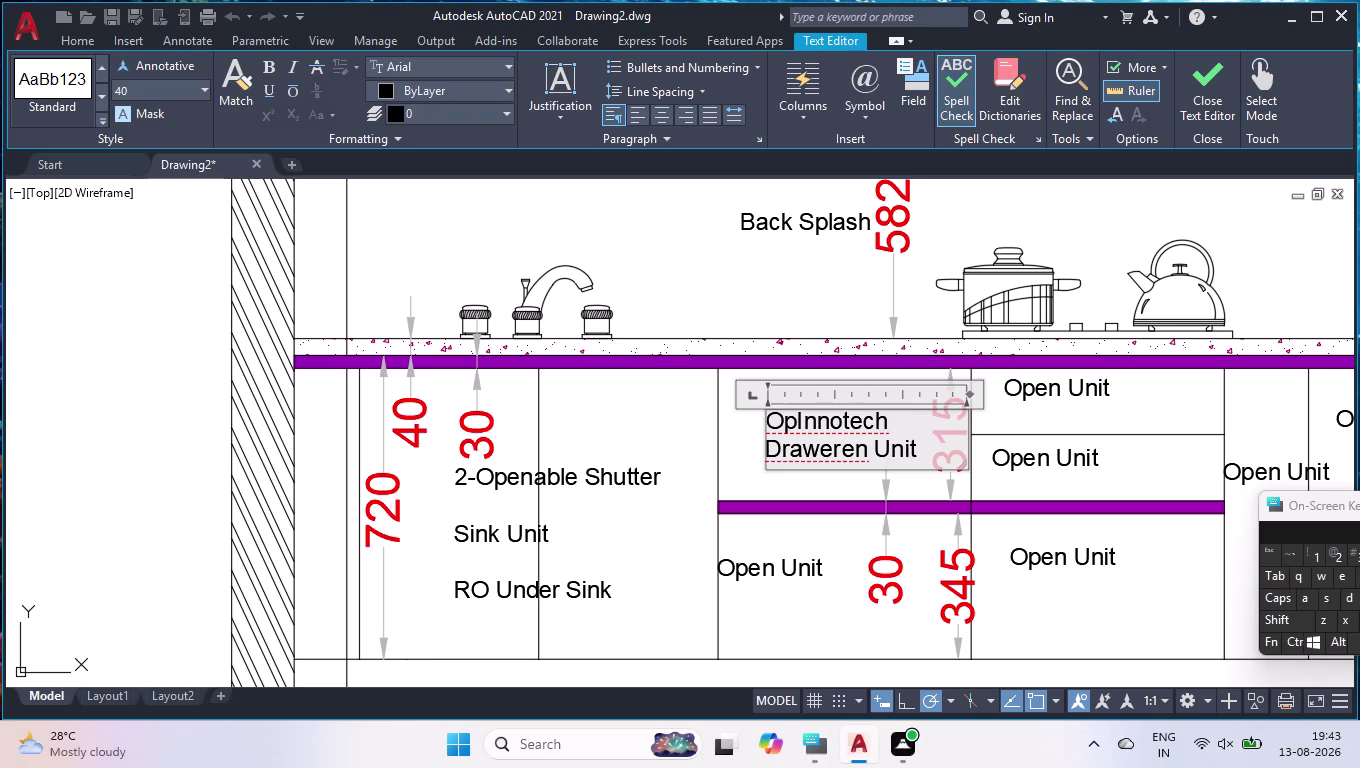
click(792, 431)
key(BackSpace)
key(BackSpace)
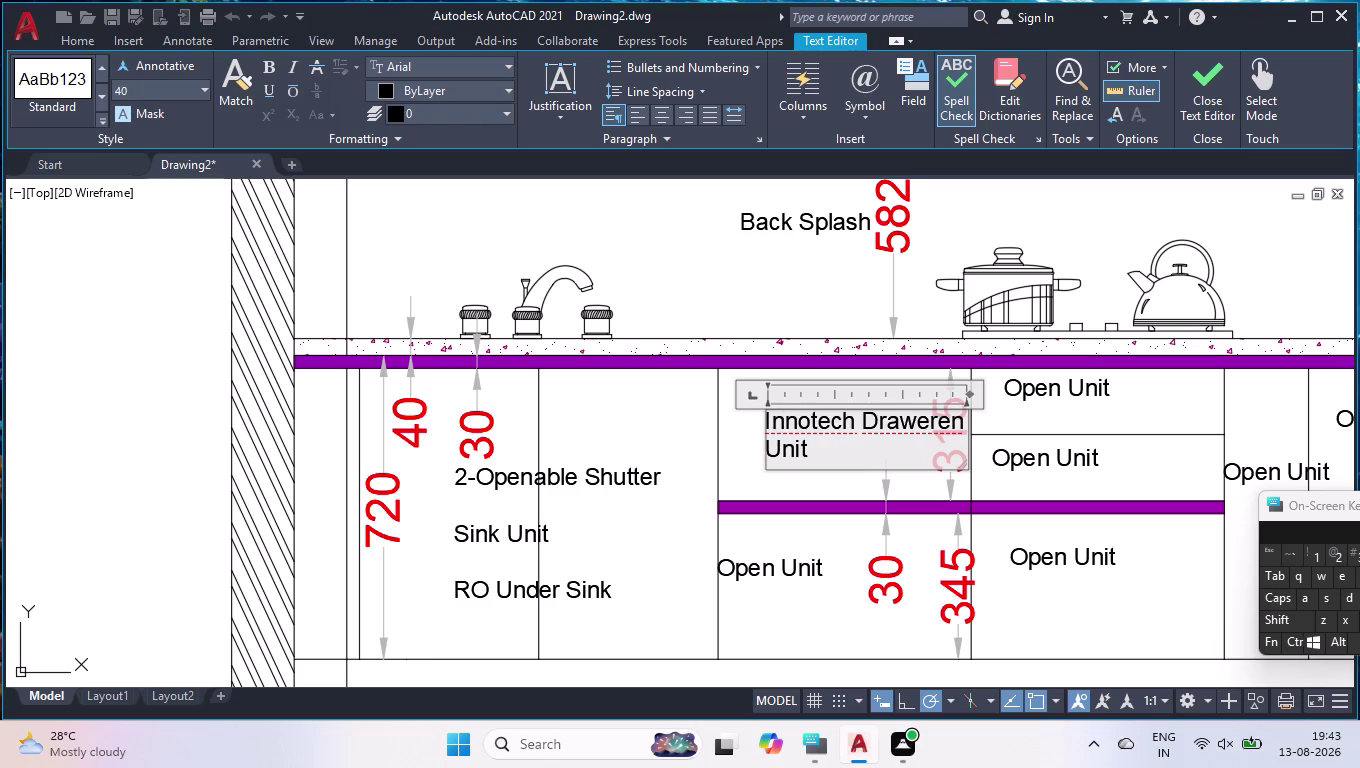
key(Right)
key(Right)
key(Right)
key(Right)
key(Right)
key(Right)
drag(821, 452, 934, 428)
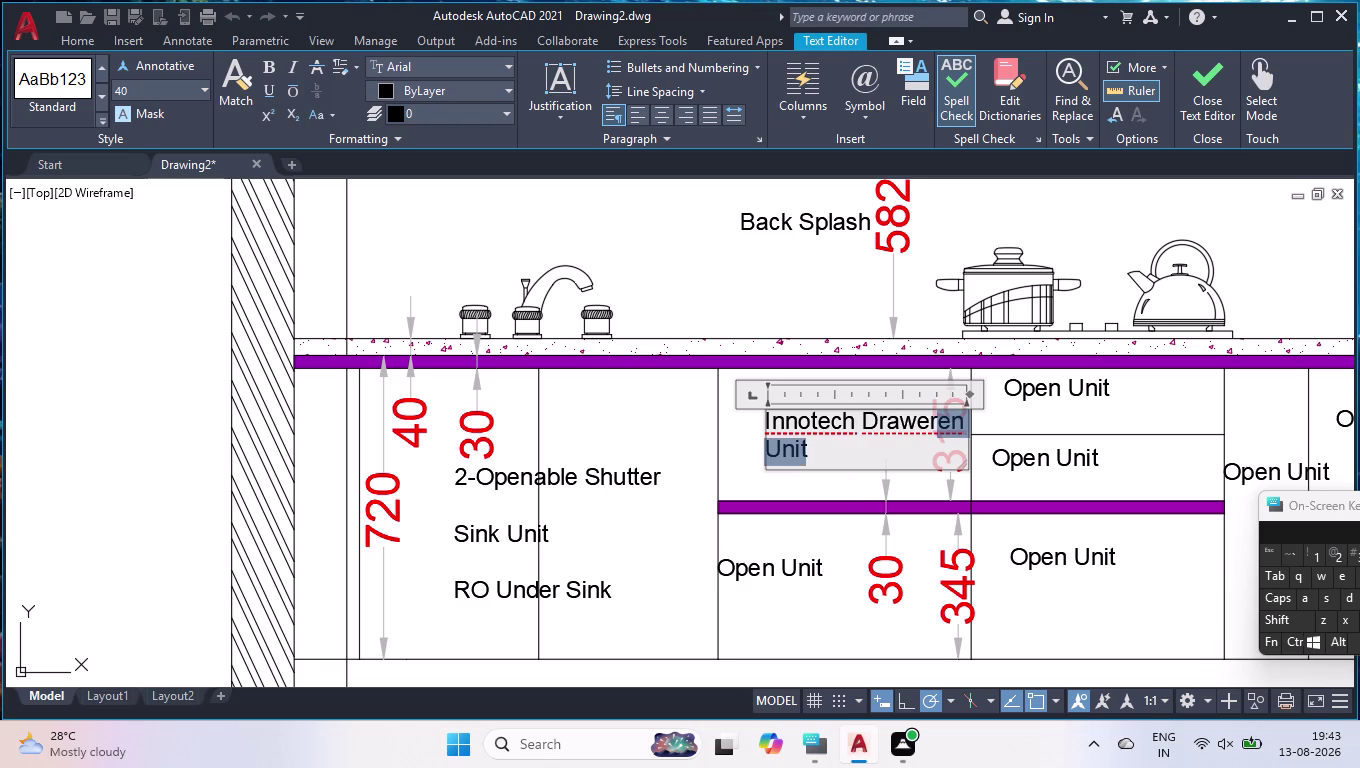
drag(934, 428, 938, 428)
key(BackSpace)
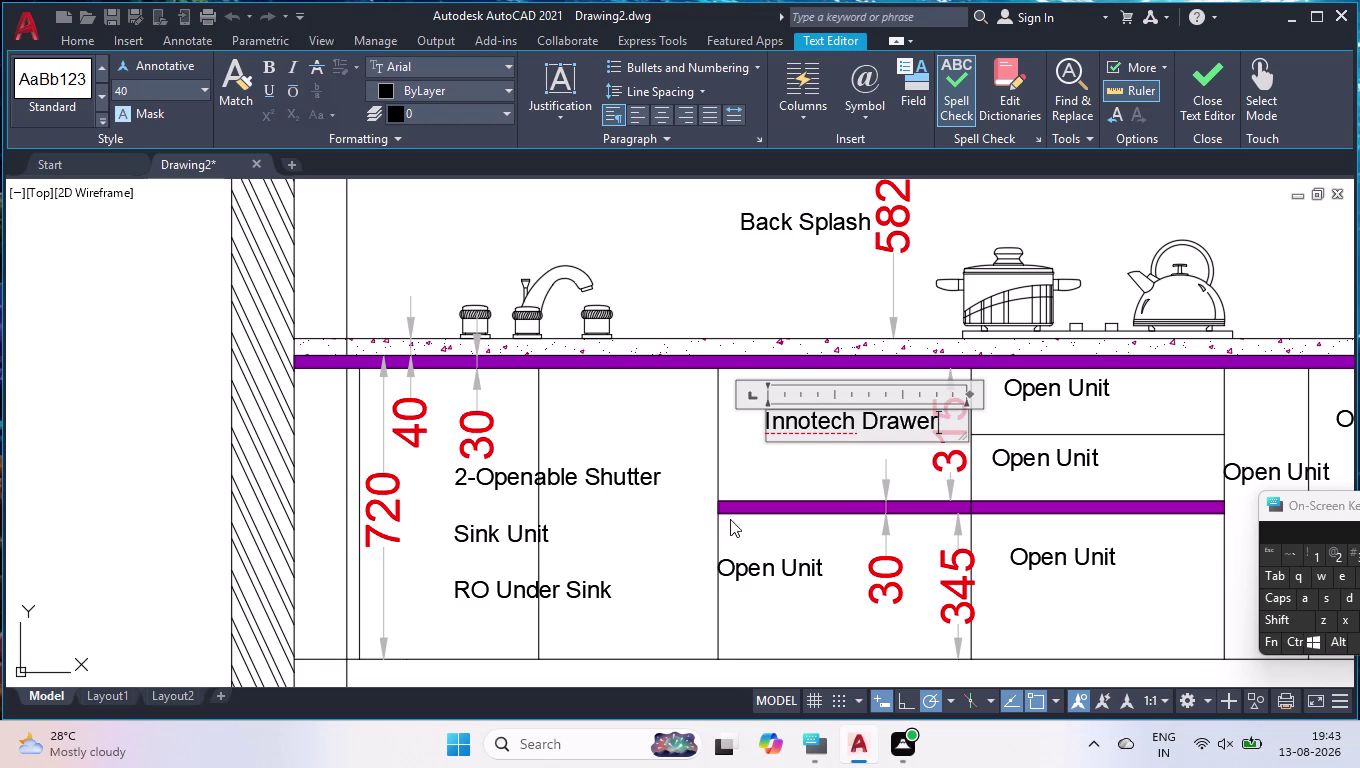
click(806, 577)
click(780, 565)
click(779, 571)
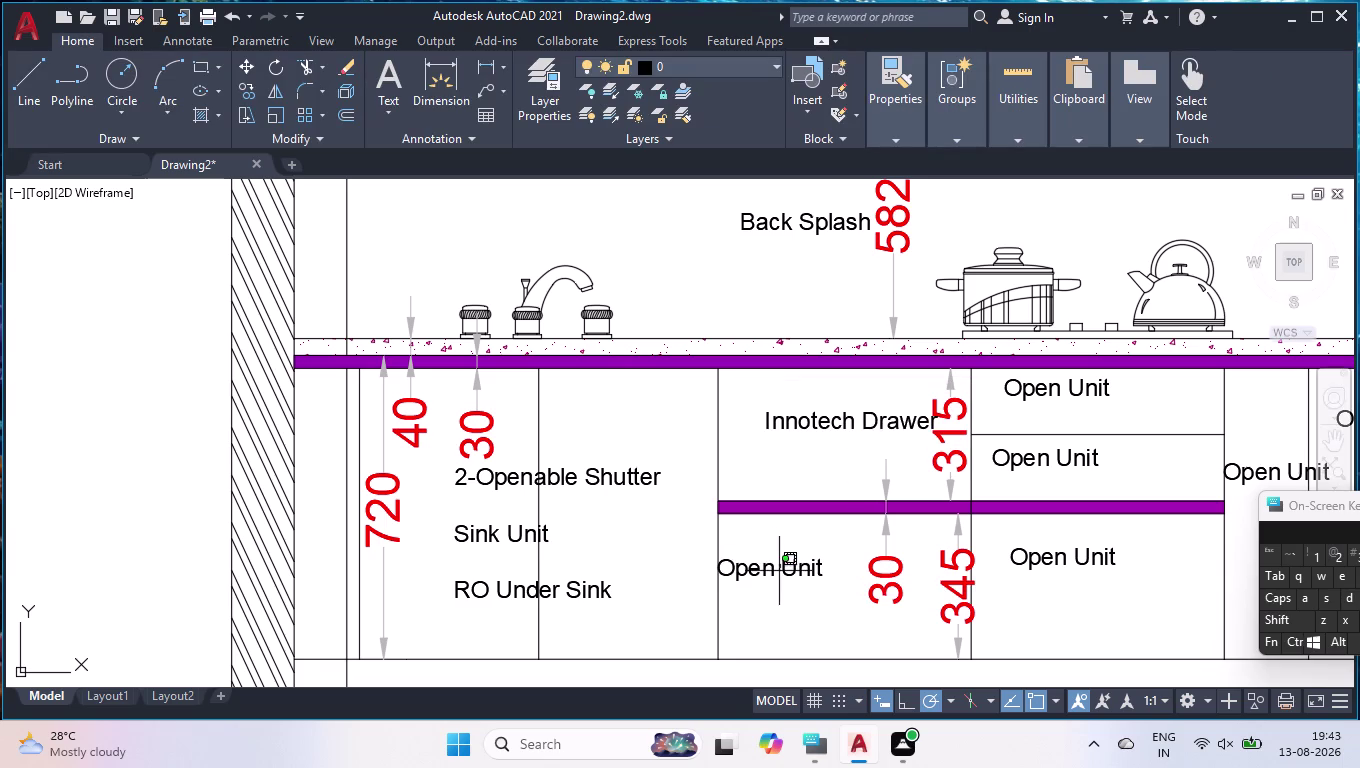
Erase all text from the lower compartment's Open Unit label.
double_click(802, 564)
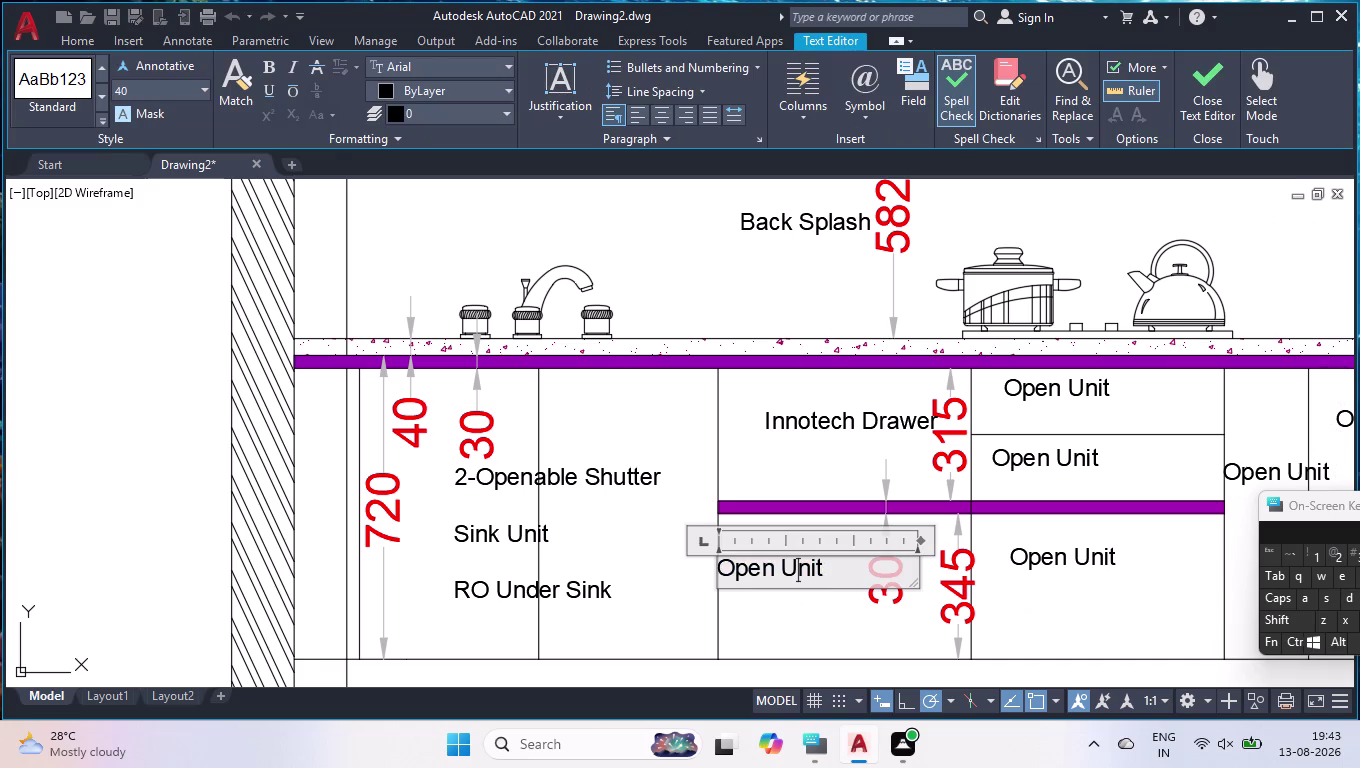
key(ctrl+a)
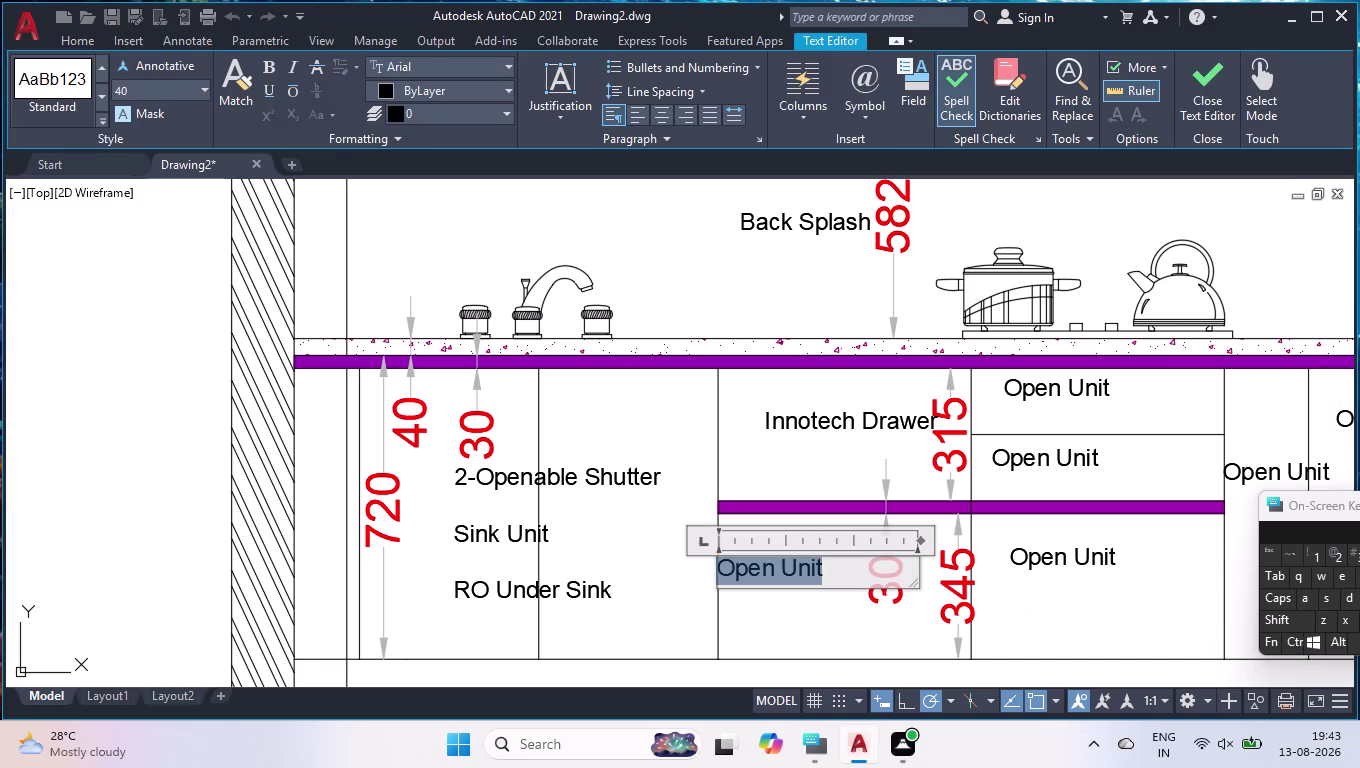
key(Delete)
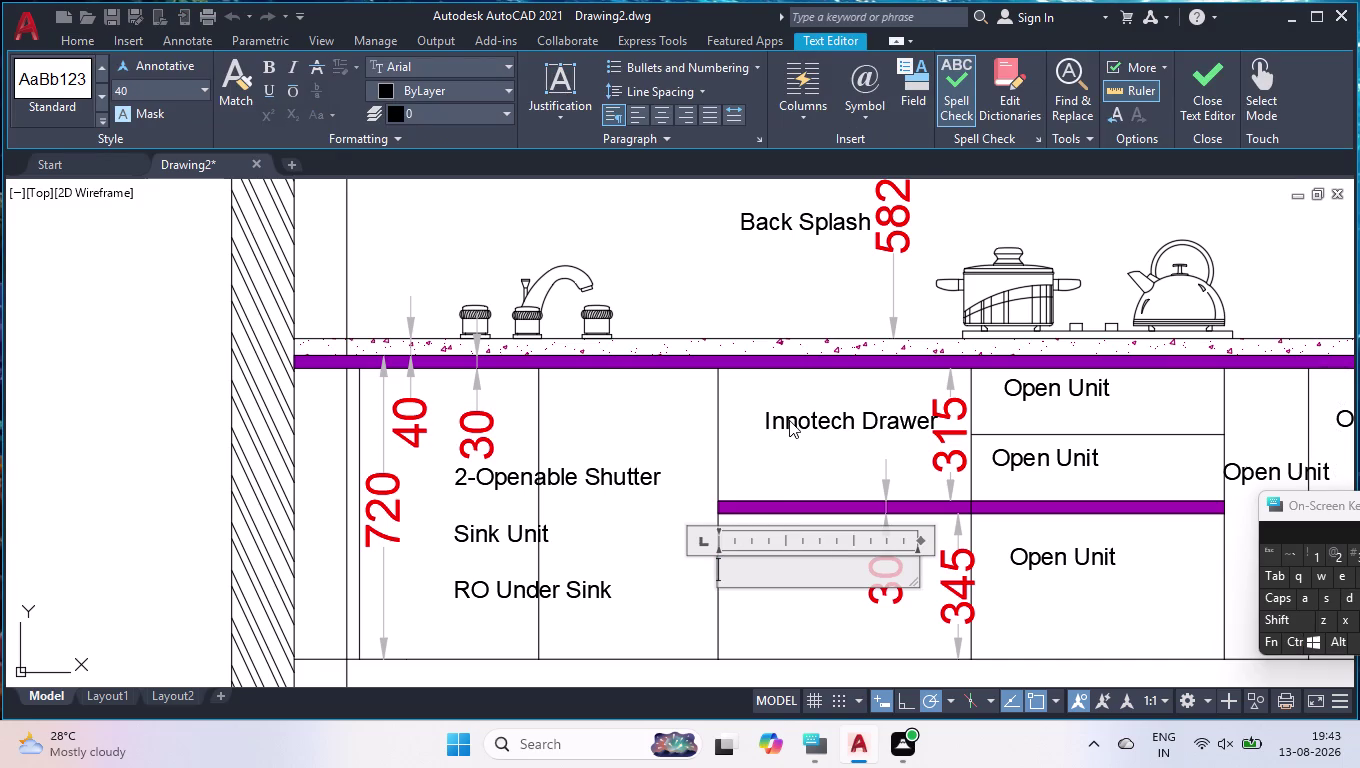
click(782, 464)
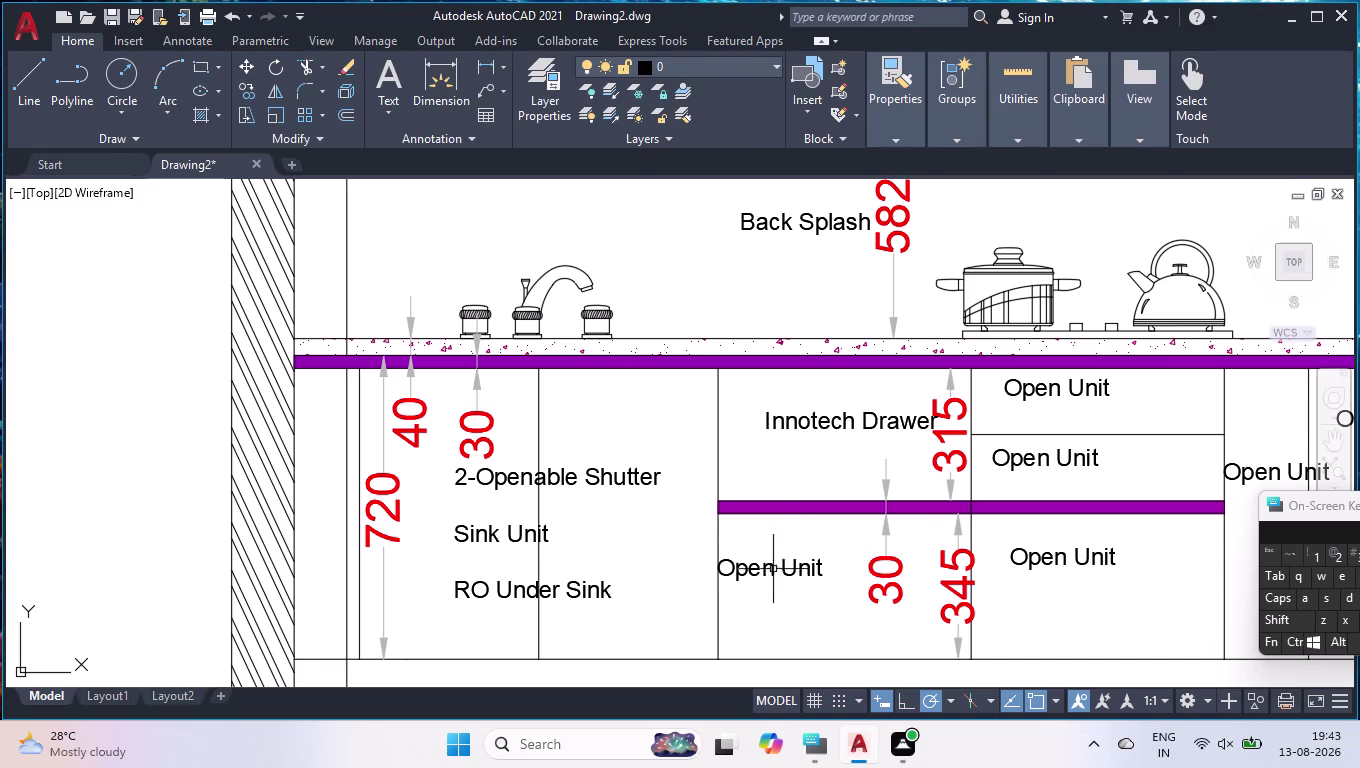
Delete an object and copy the Innotech Drawer label into the lower middle cells, removing a surplus copy.
click(772, 571)
key(Delete)
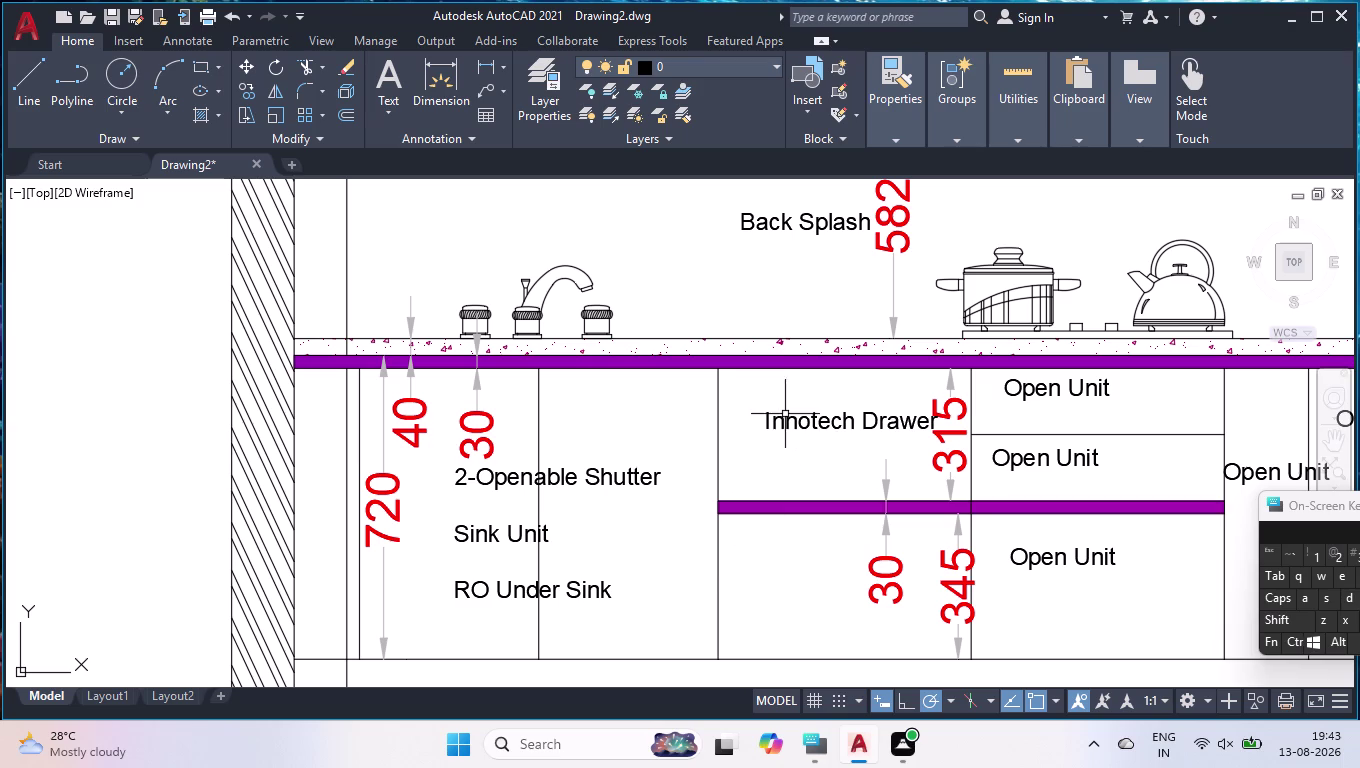
click(785, 417)
text(co)
key(Return)
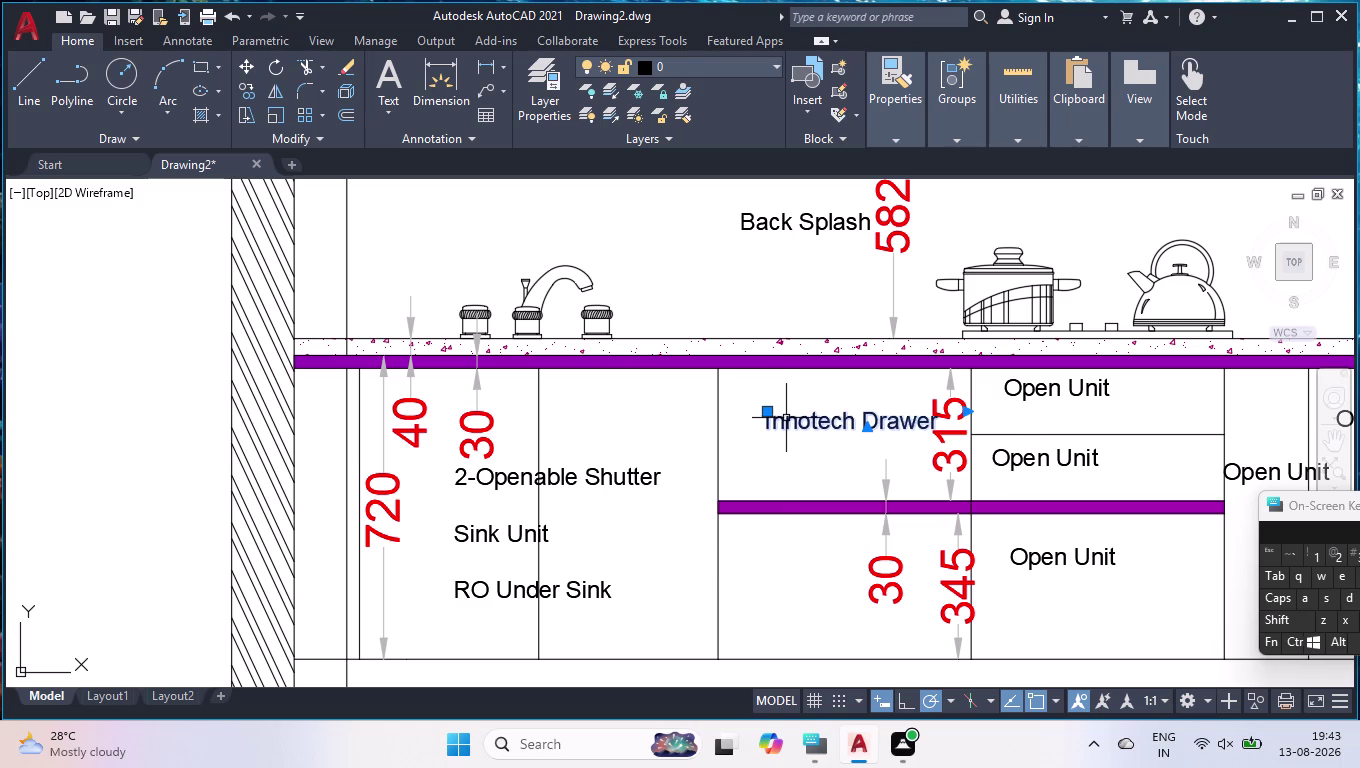
click(771, 412)
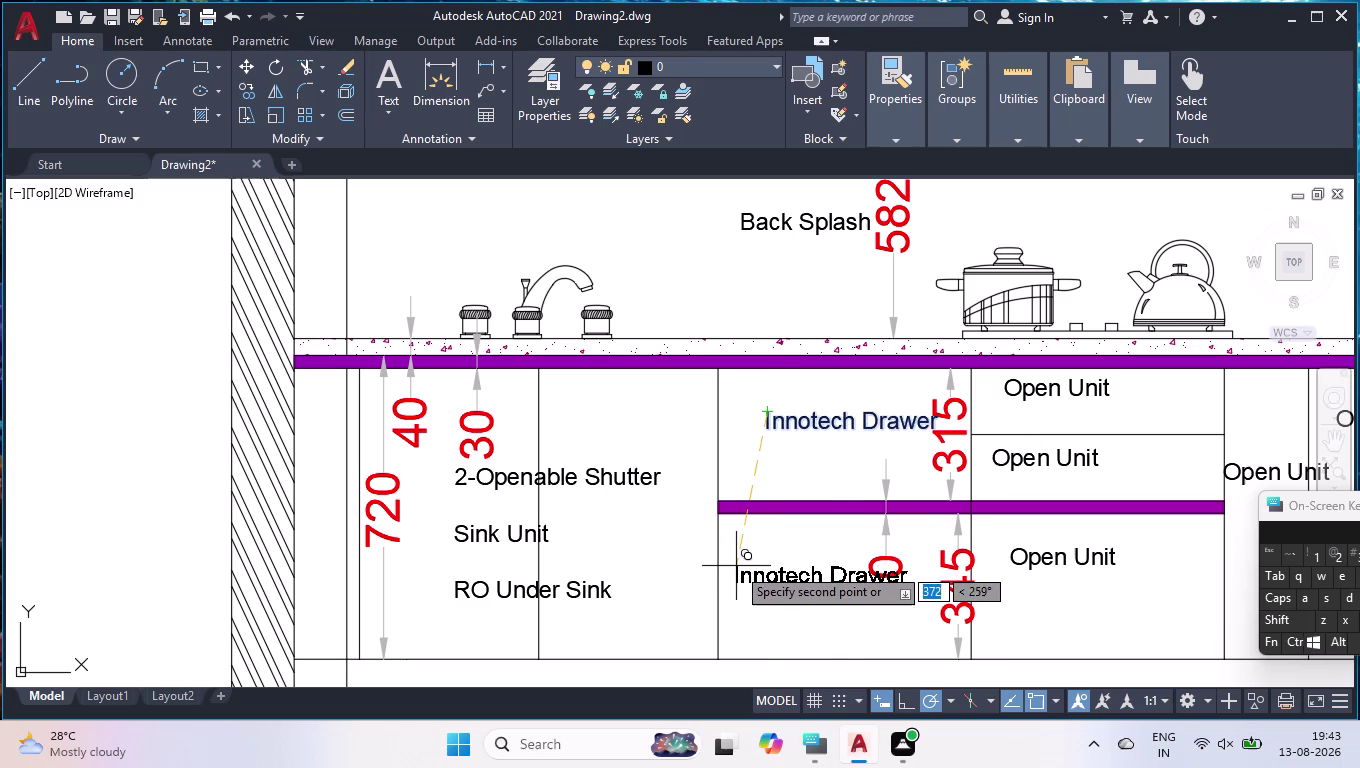
click(737, 559)
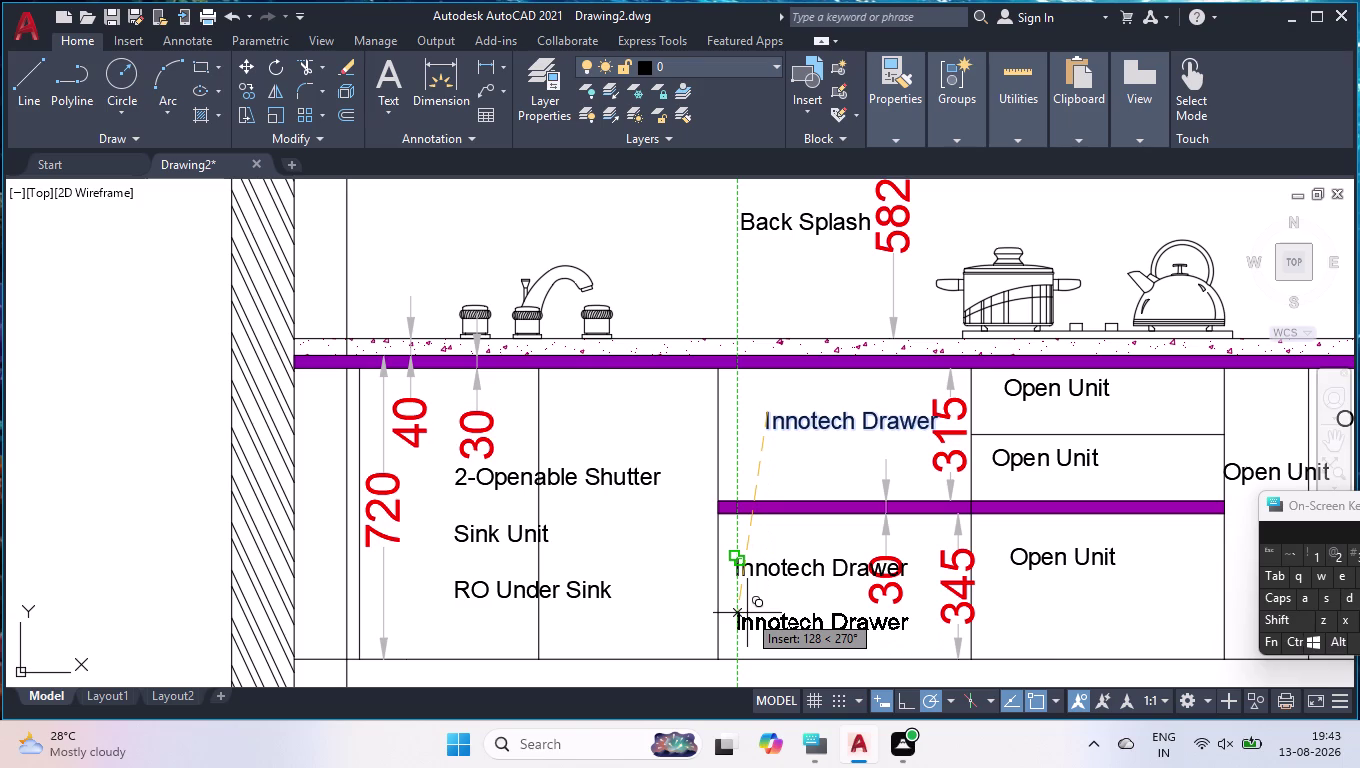
click(747, 613)
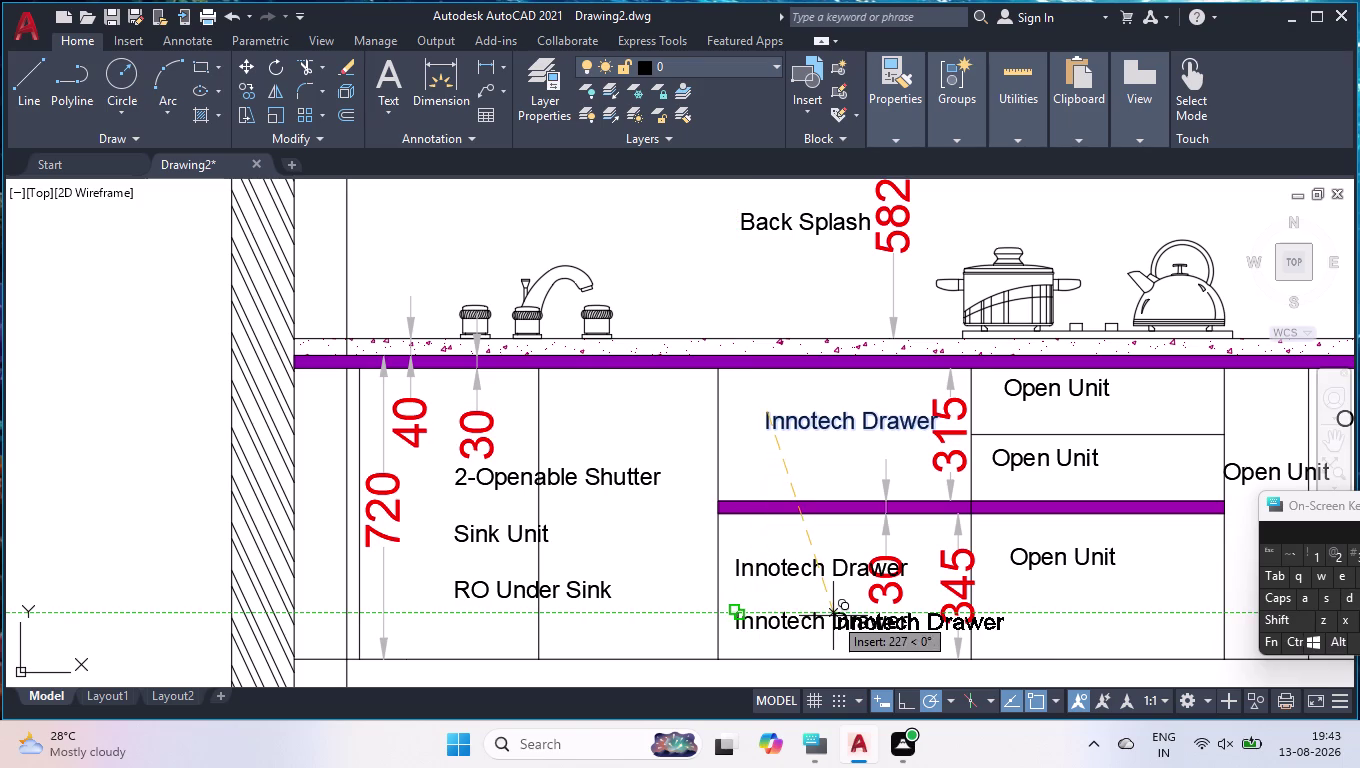
key(Return)
click(826, 573)
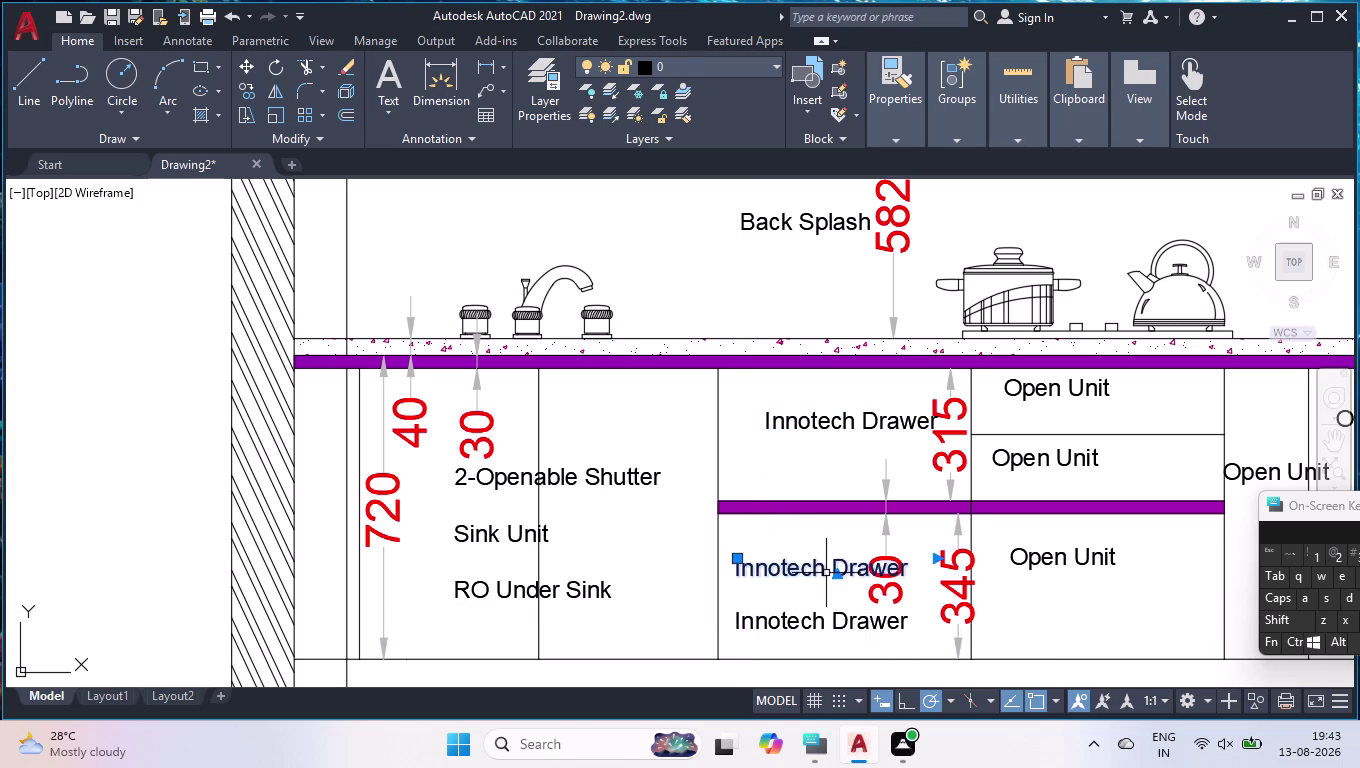
key(Delete)
Move the upper Innotech Drawer label slightly lower in its cell.
click(835, 427)
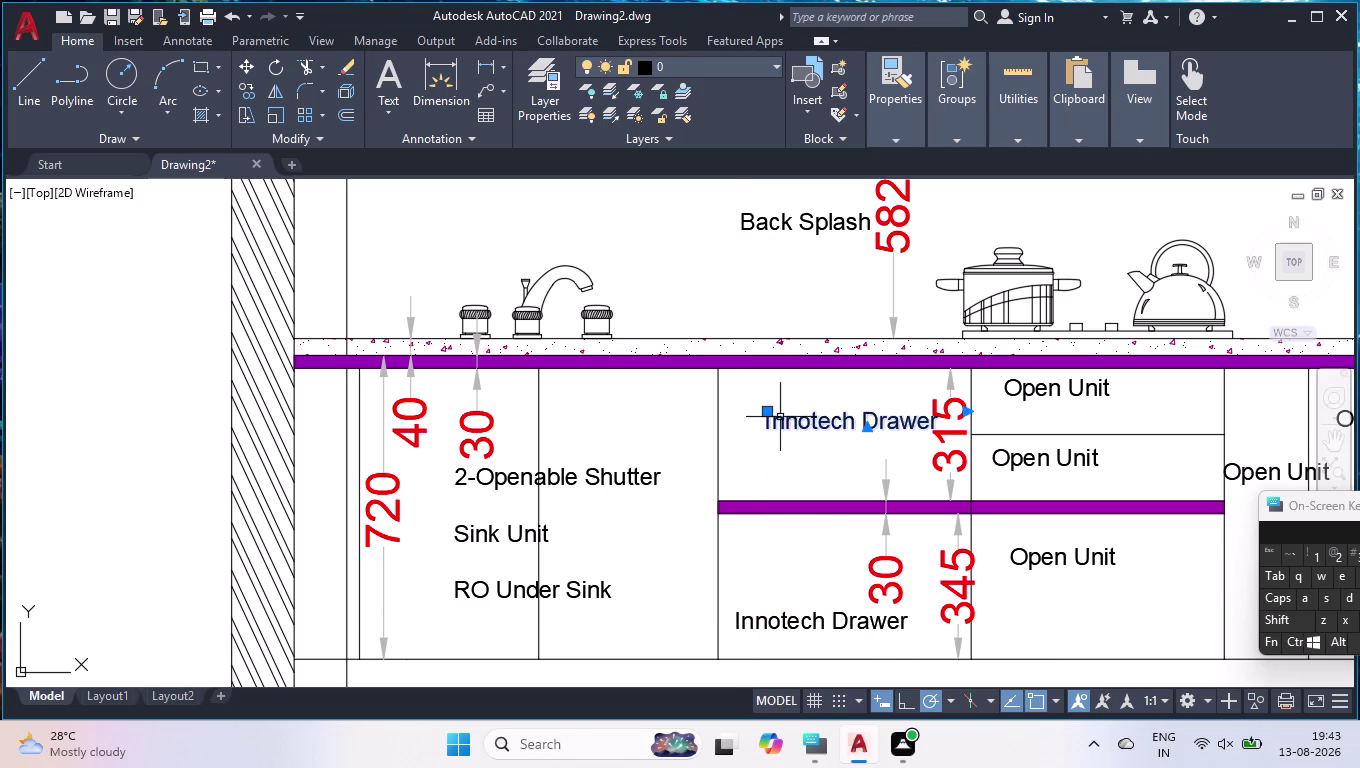
click(767, 412)
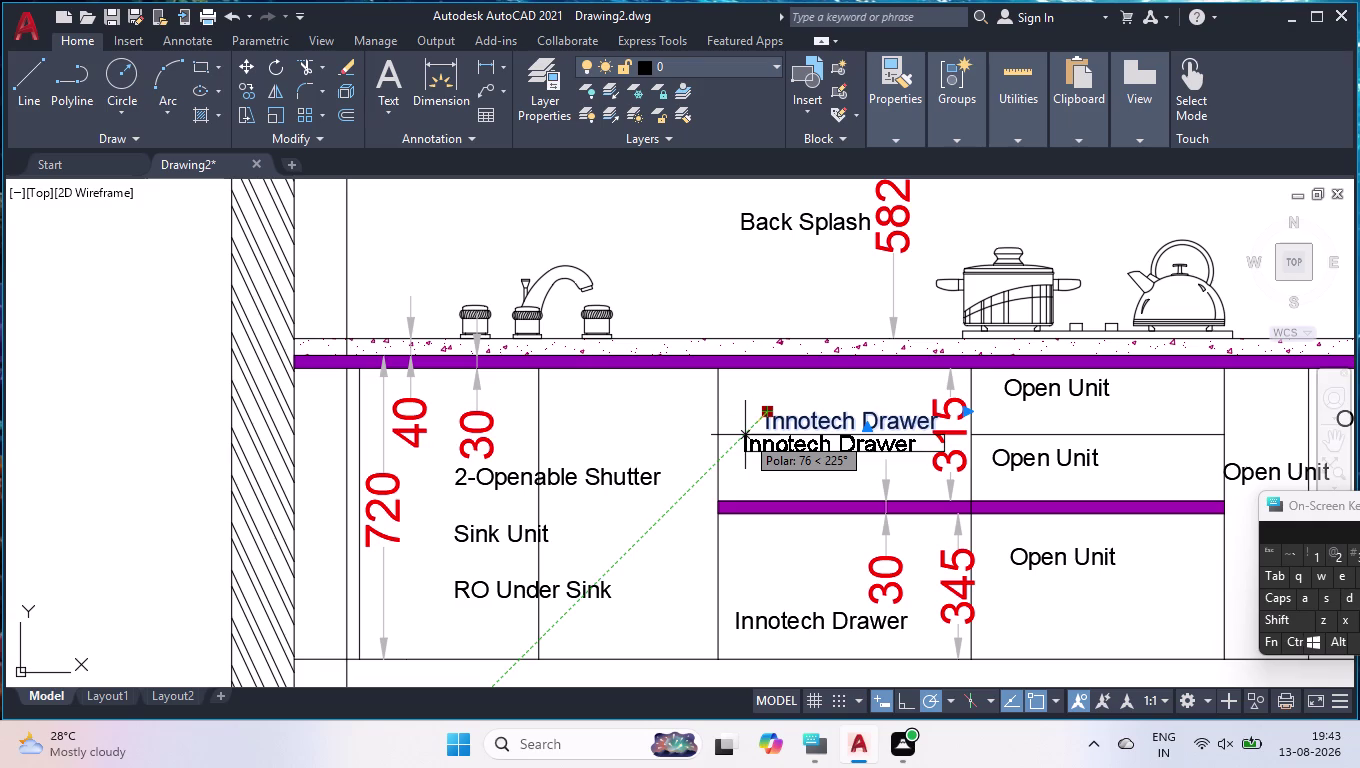
click(743, 437)
key(Return)
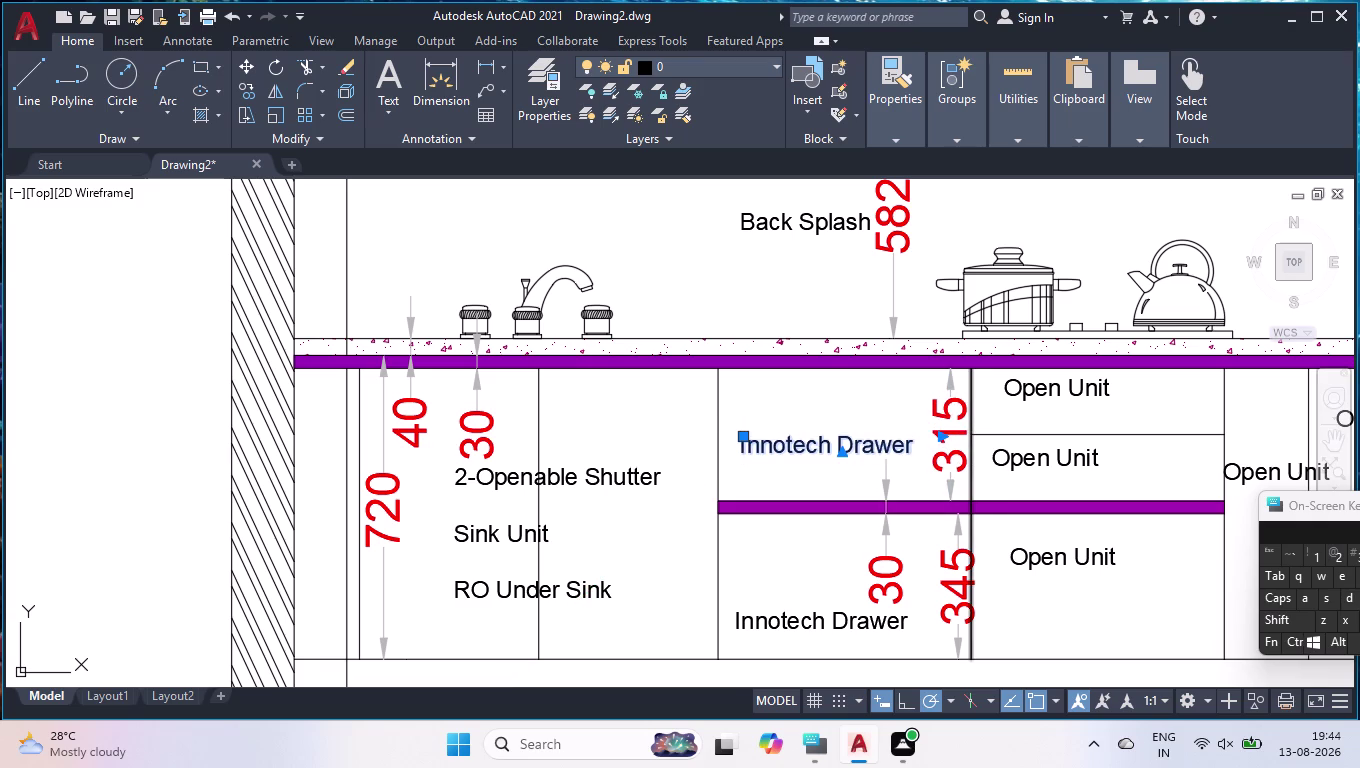
key(u)
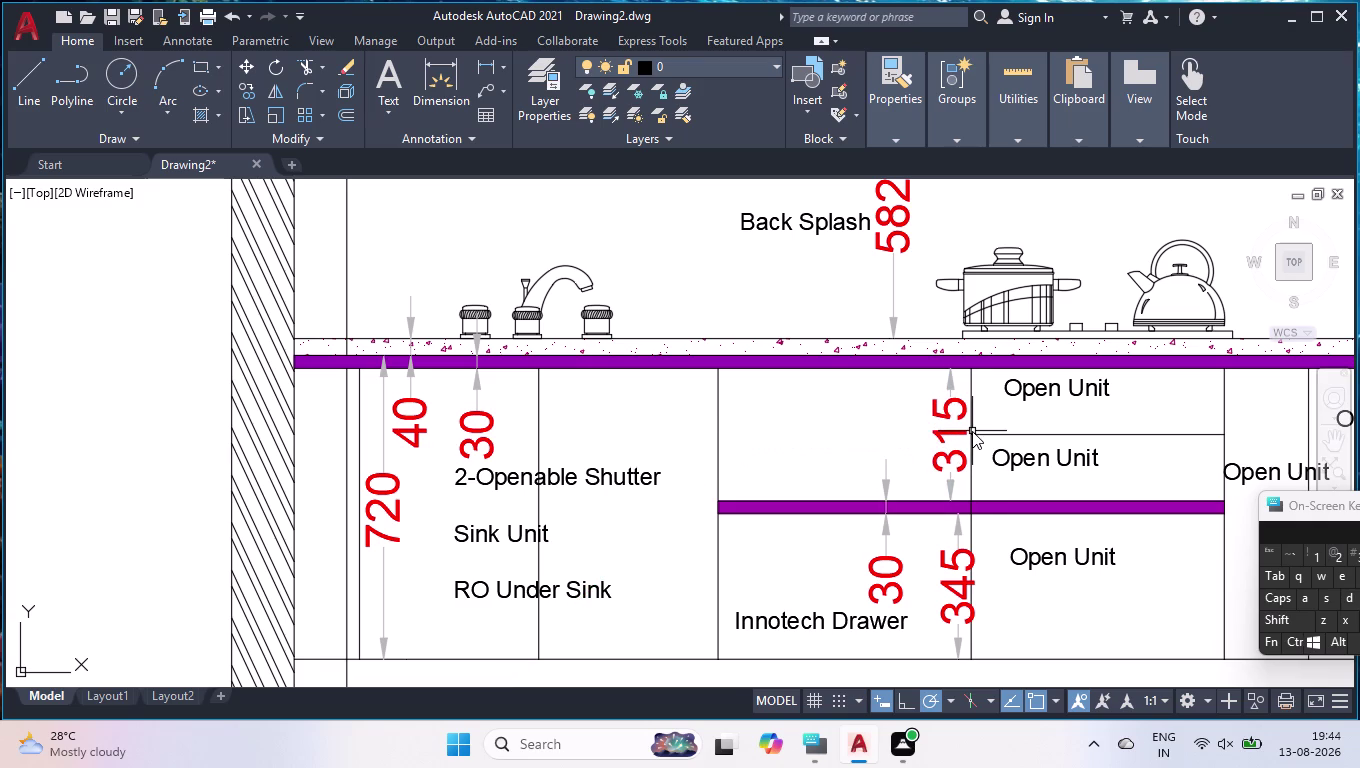
key(Return)
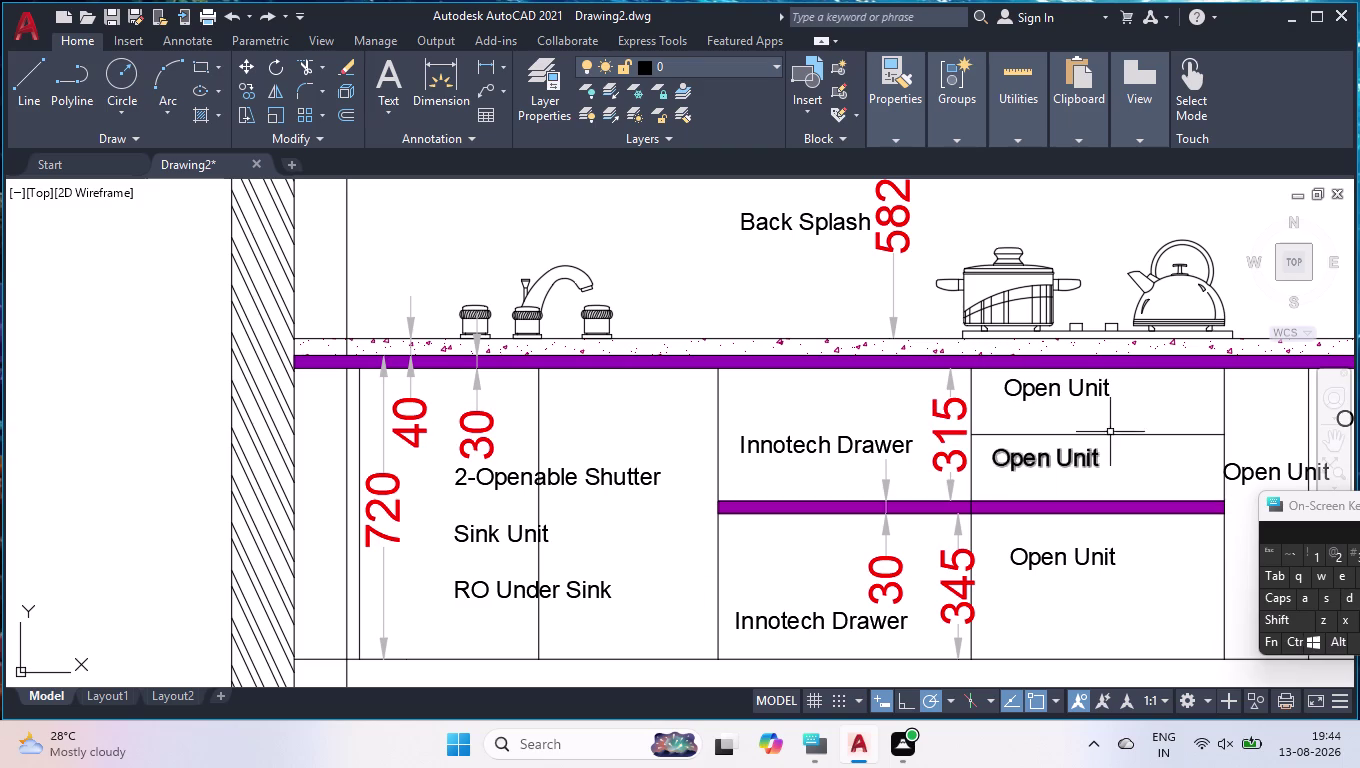
Delete the three Open Unit labels from the right-hand drawers.
click(1093, 390)
click(1069, 452)
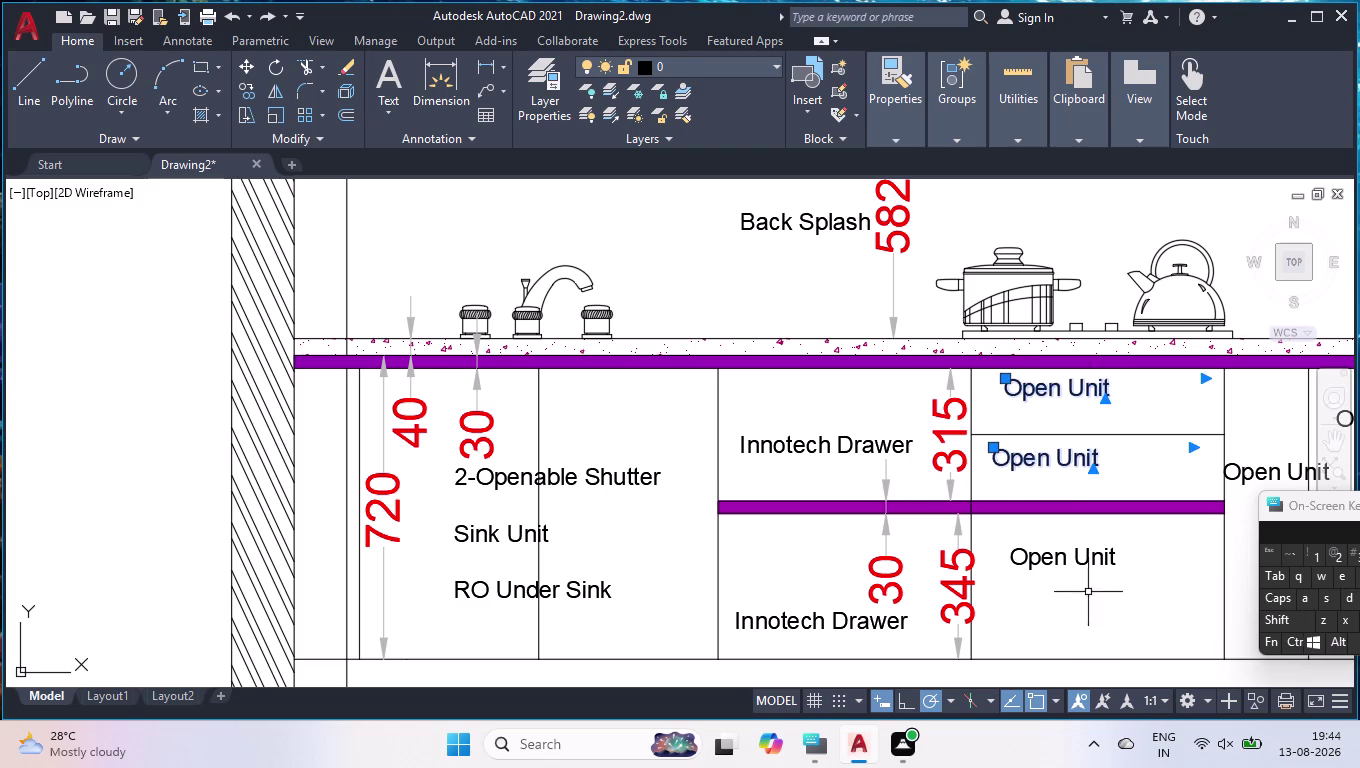
click(1074, 552)
key(Delete)
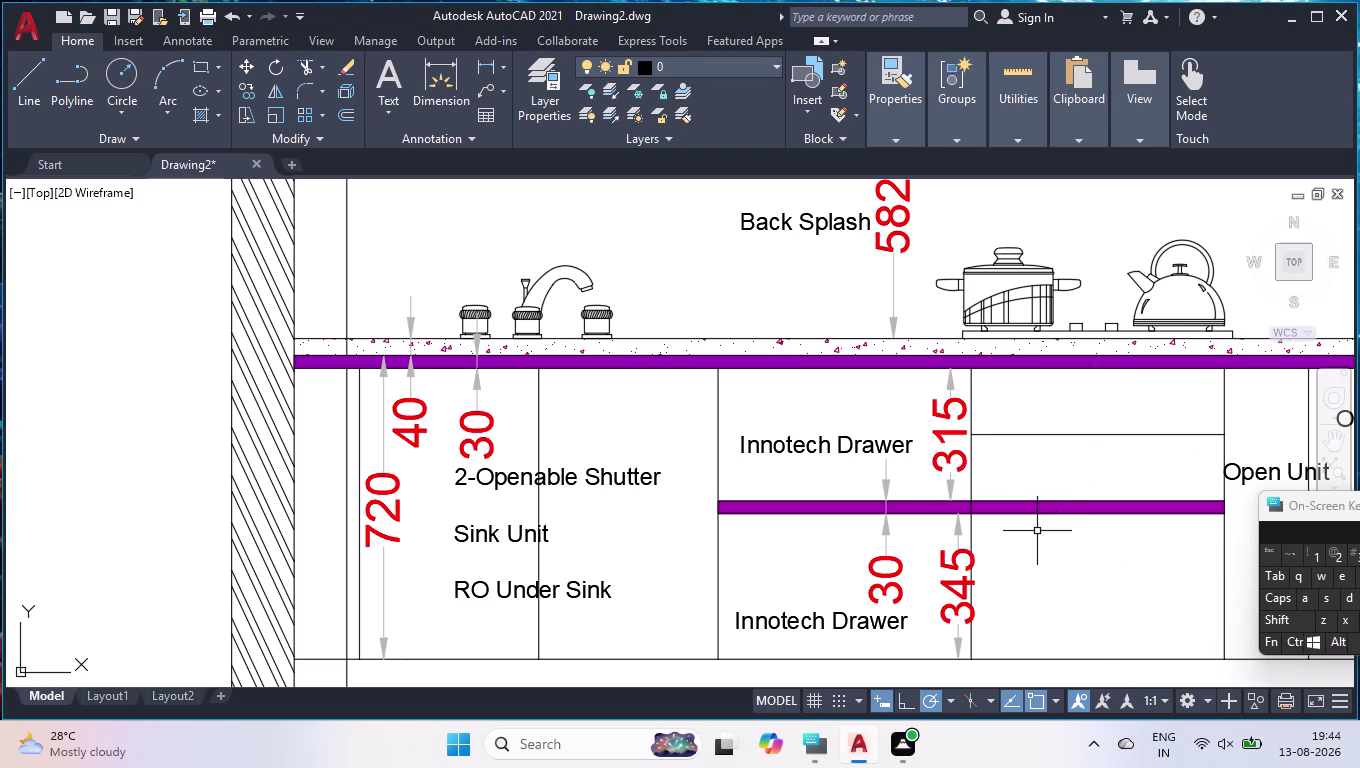
Copy the Innotech Drawer label into the top, middle and lower right drawer cells.
click(866, 445)
text(co)
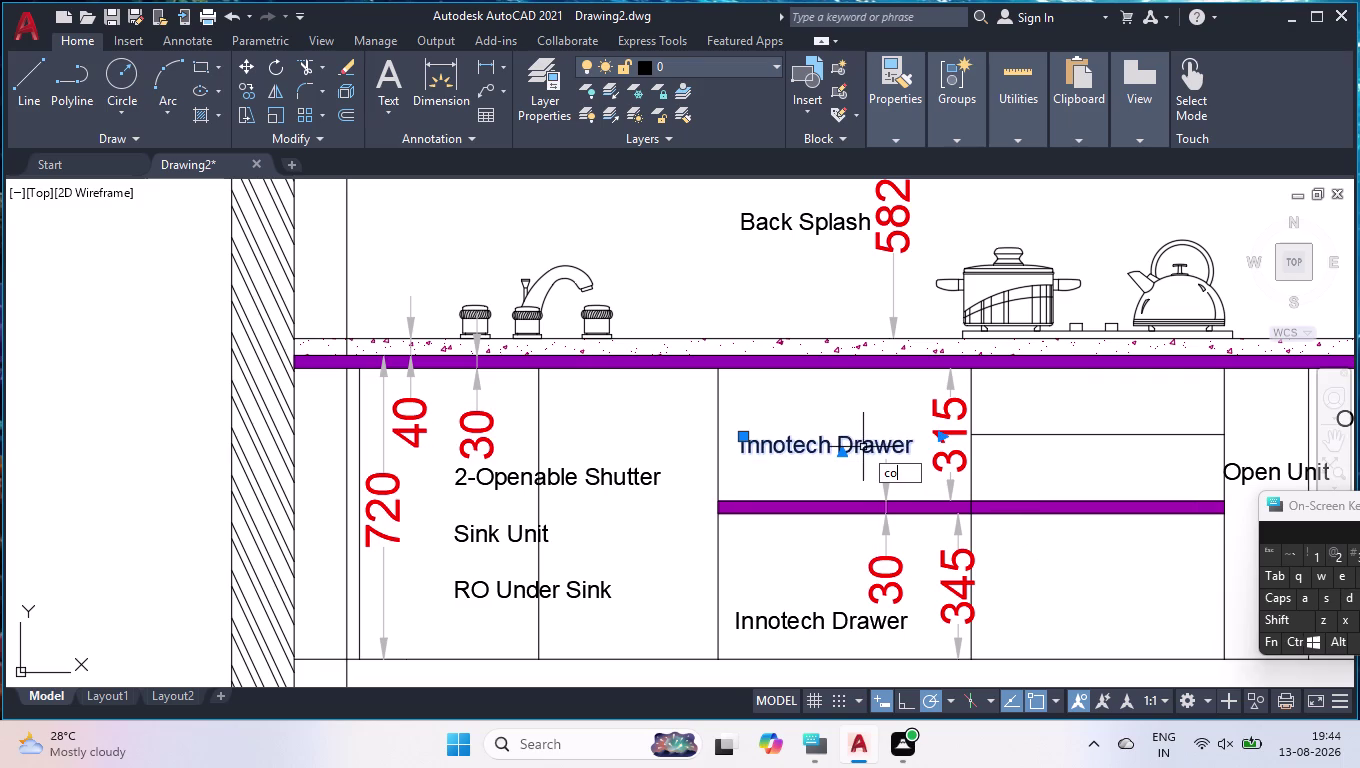
key(Return)
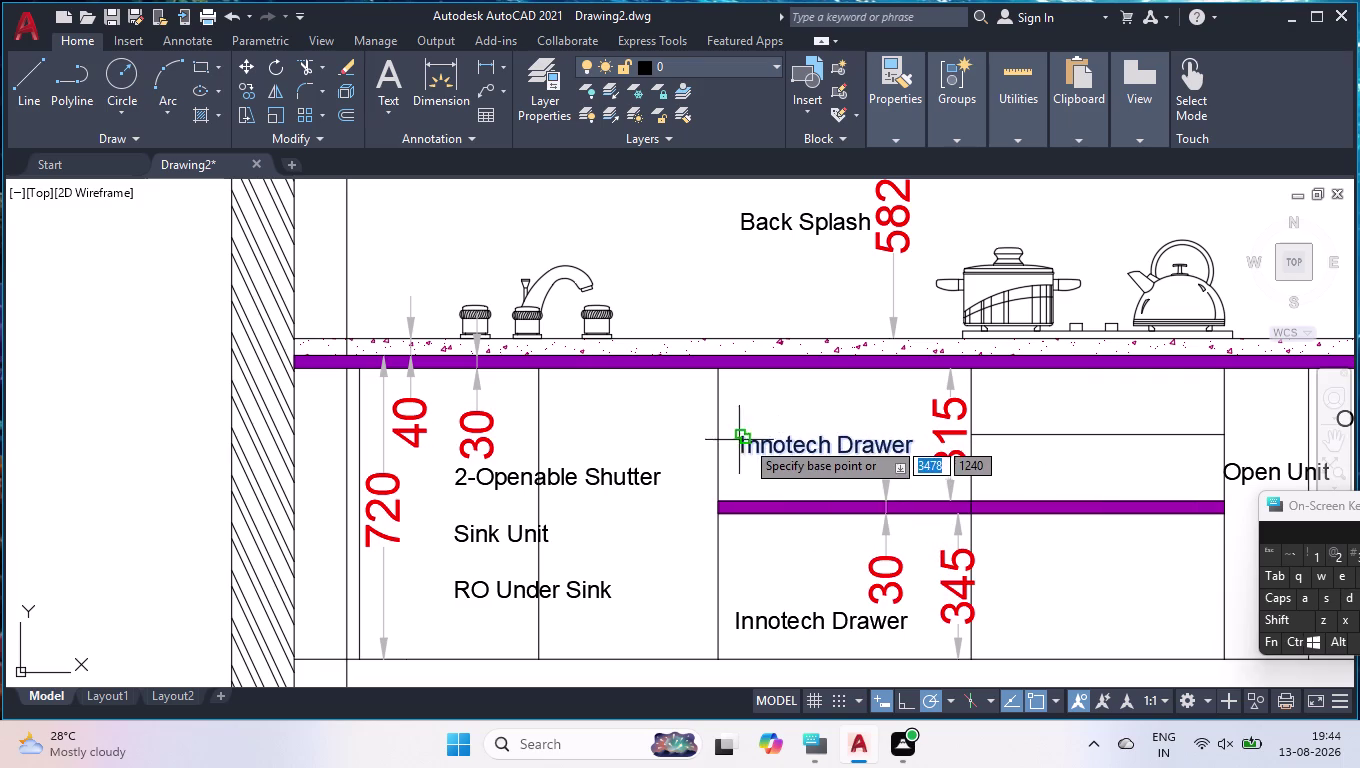
click(749, 442)
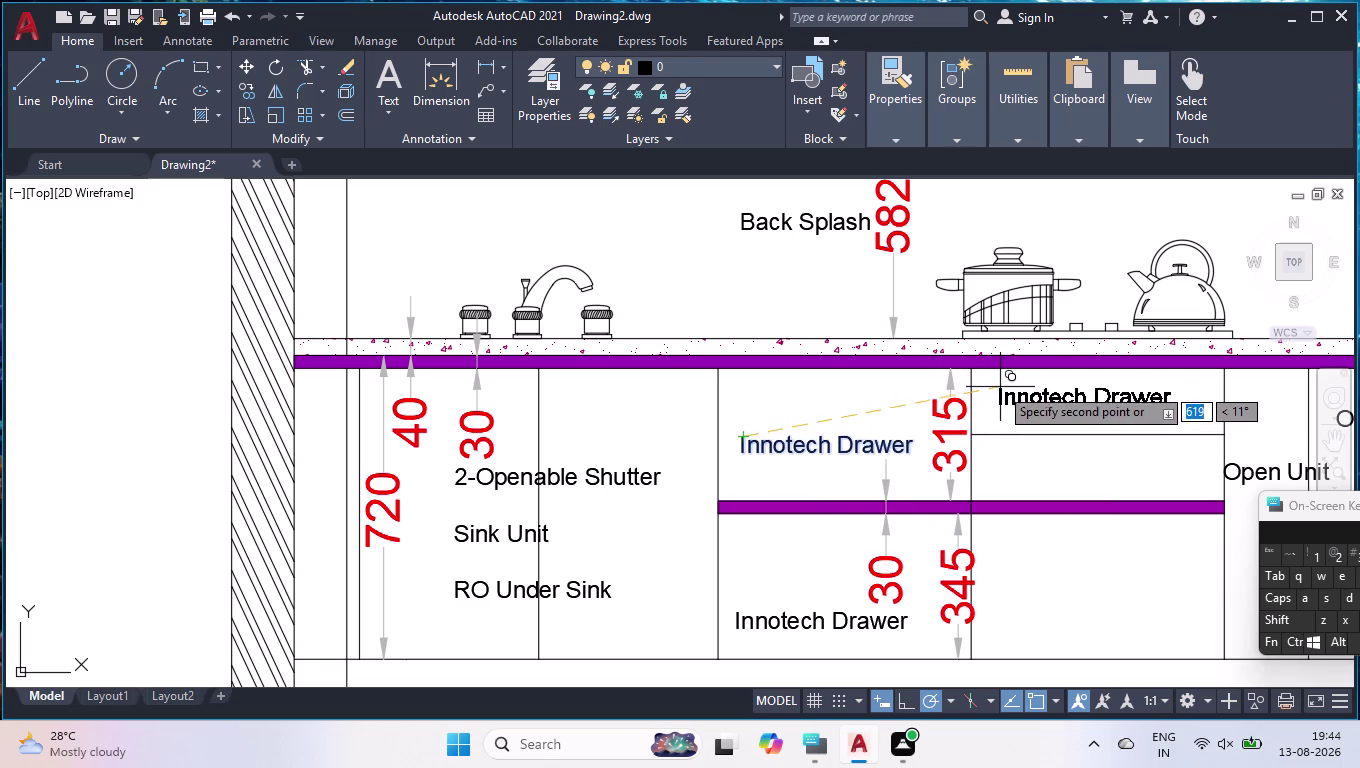
click(999, 386)
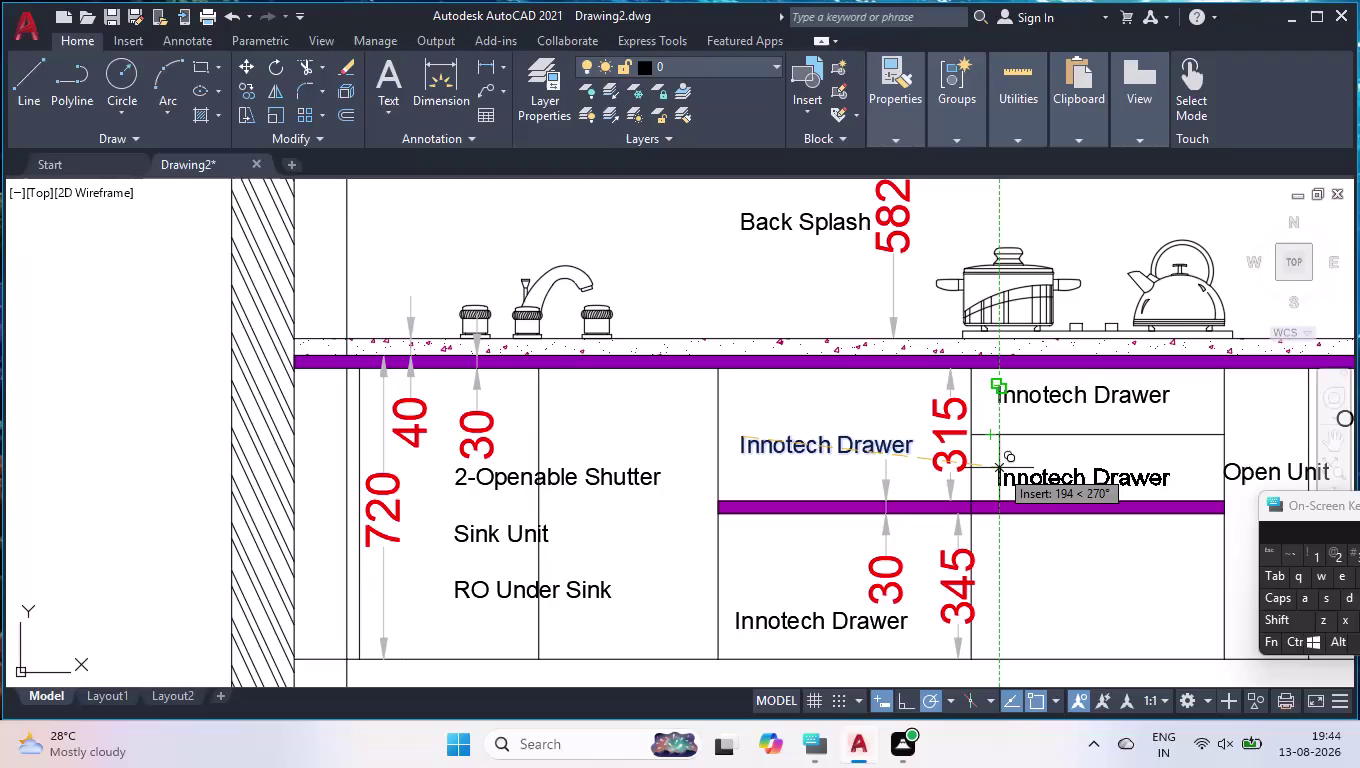
click(999, 468)
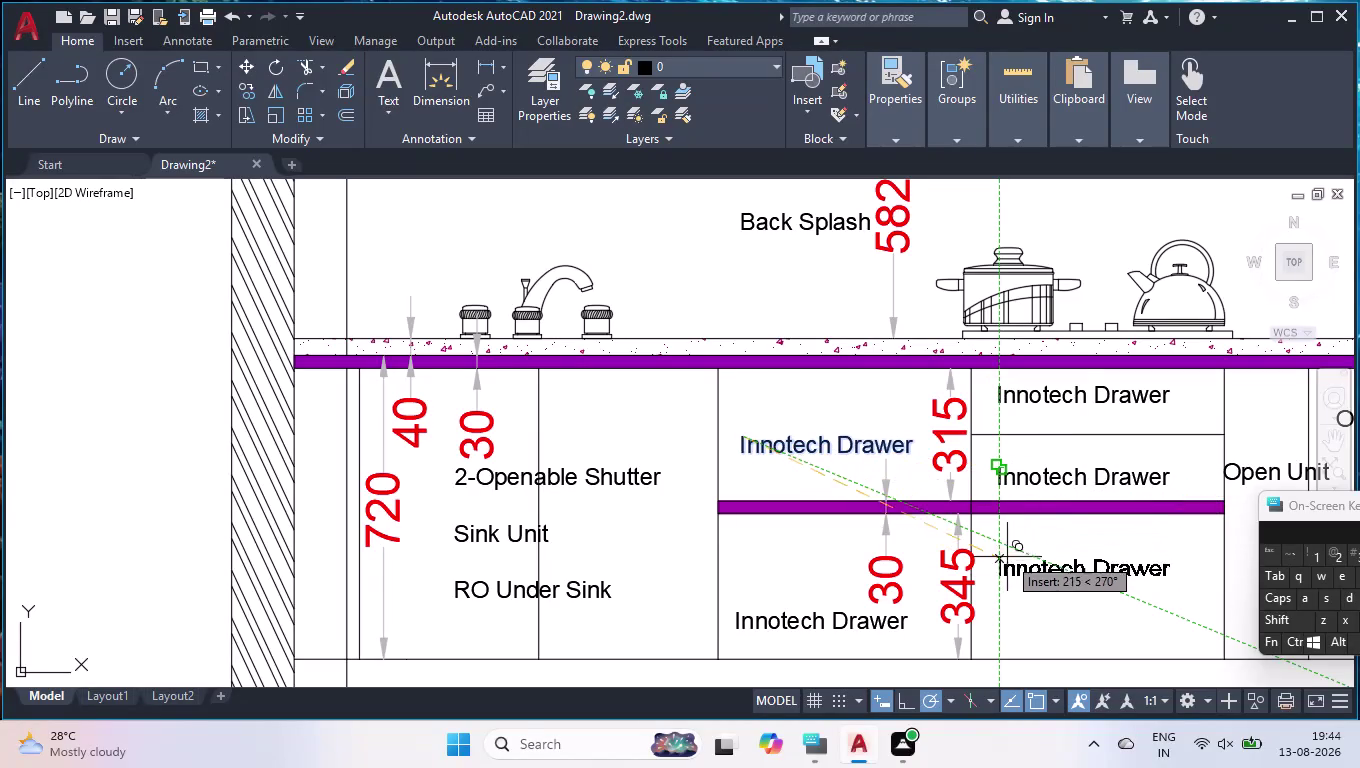
click(1007, 555)
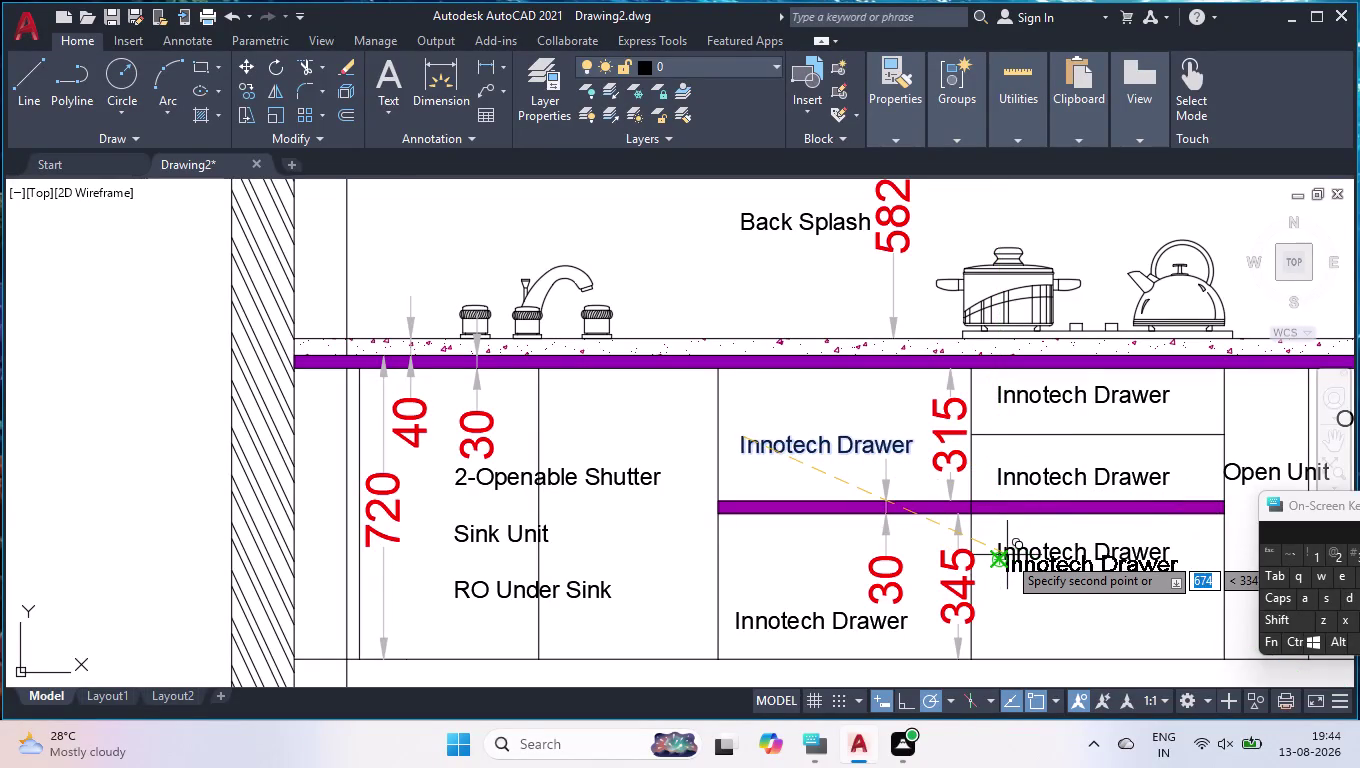
key(Return)
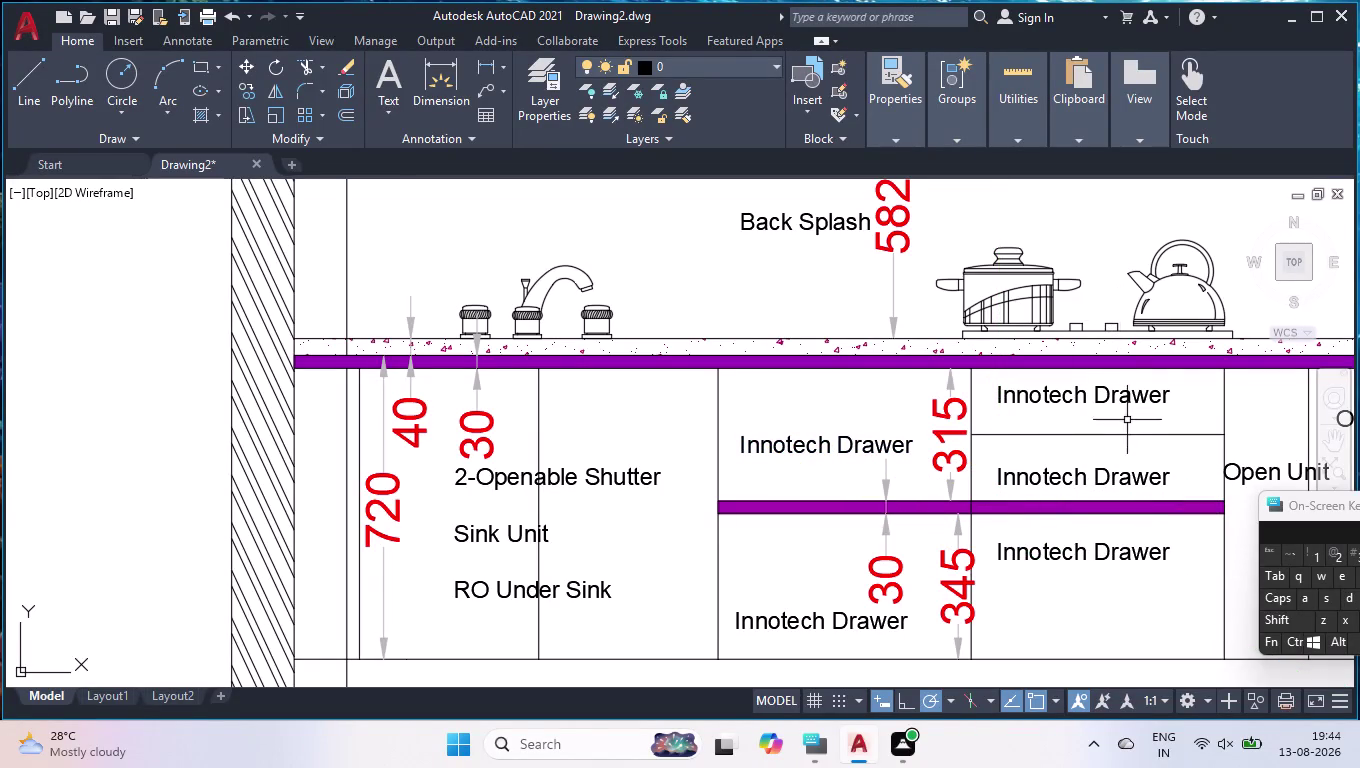
Nudge the top right label slightly higher and open it for editing.
click(1114, 401)
scroll(up, 3)
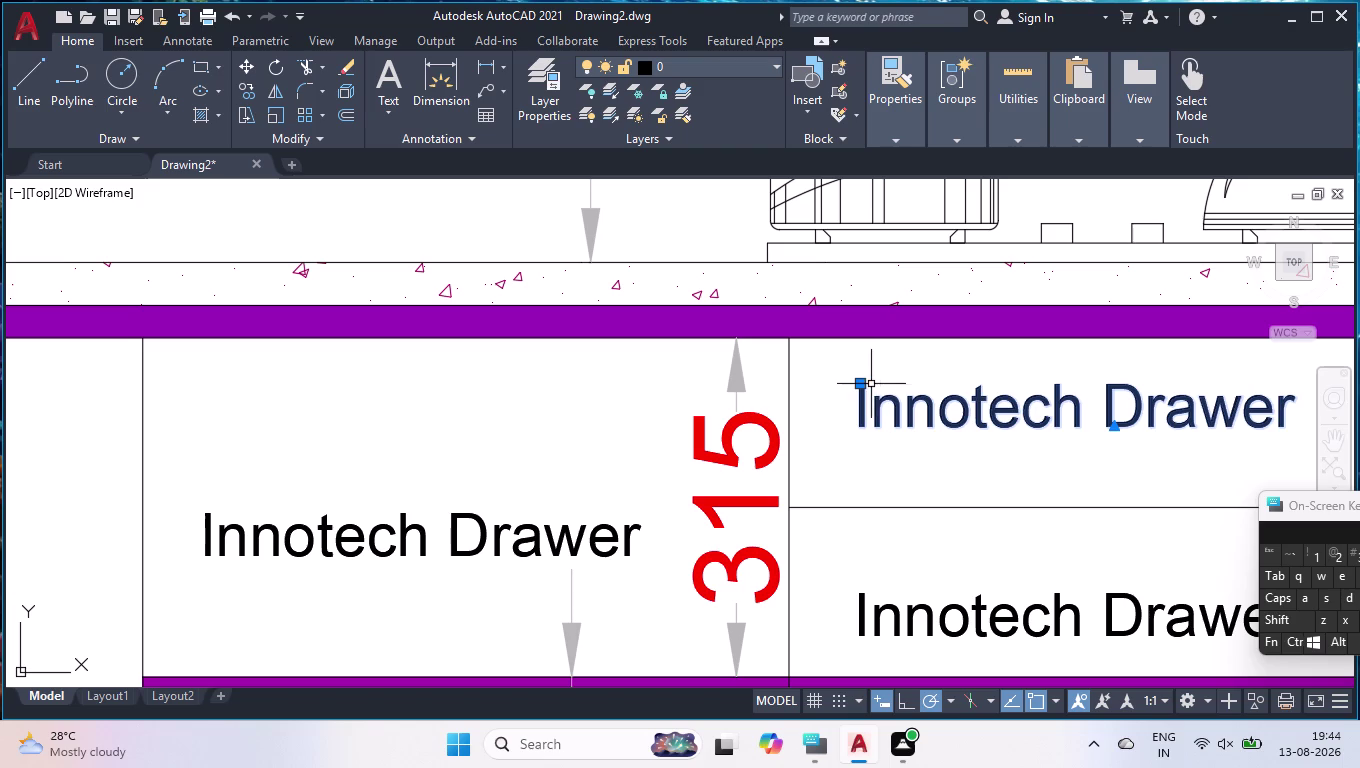
click(863, 384)
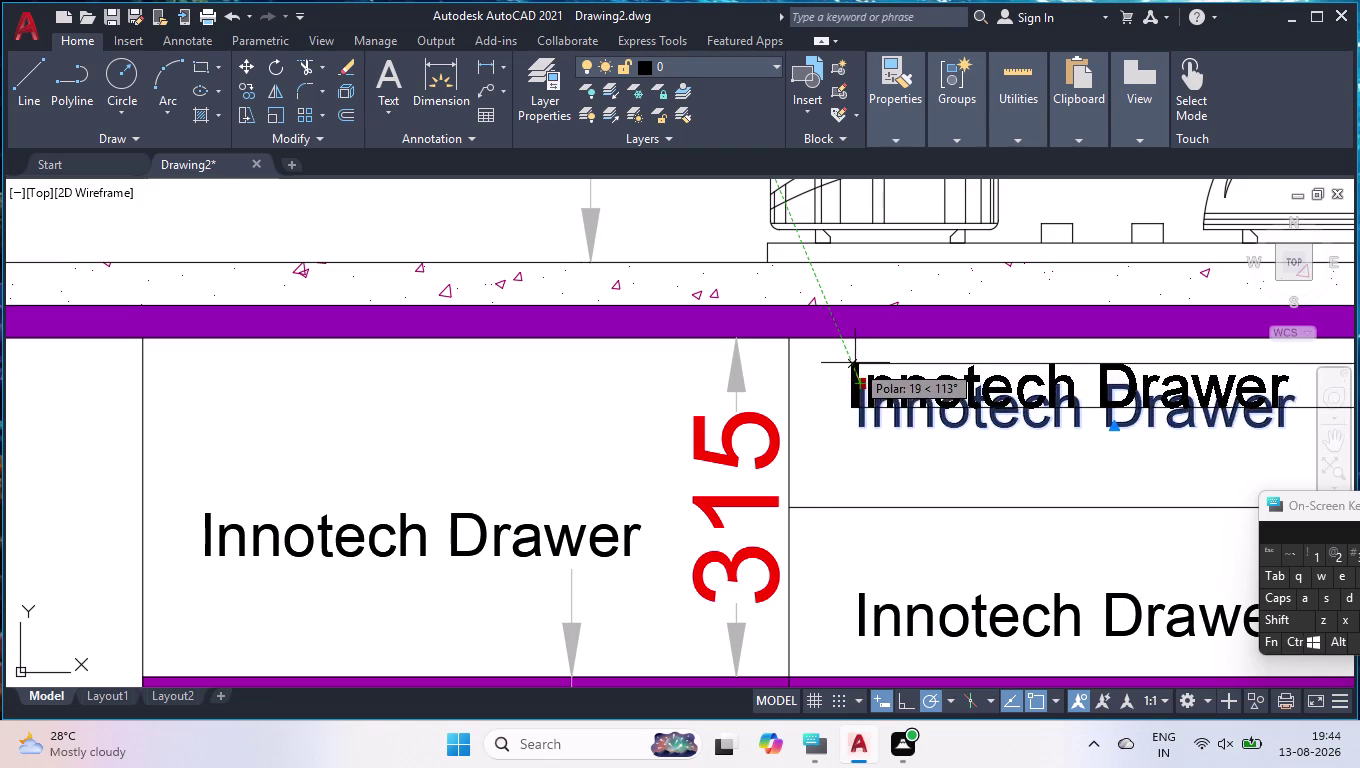
click(833, 360)
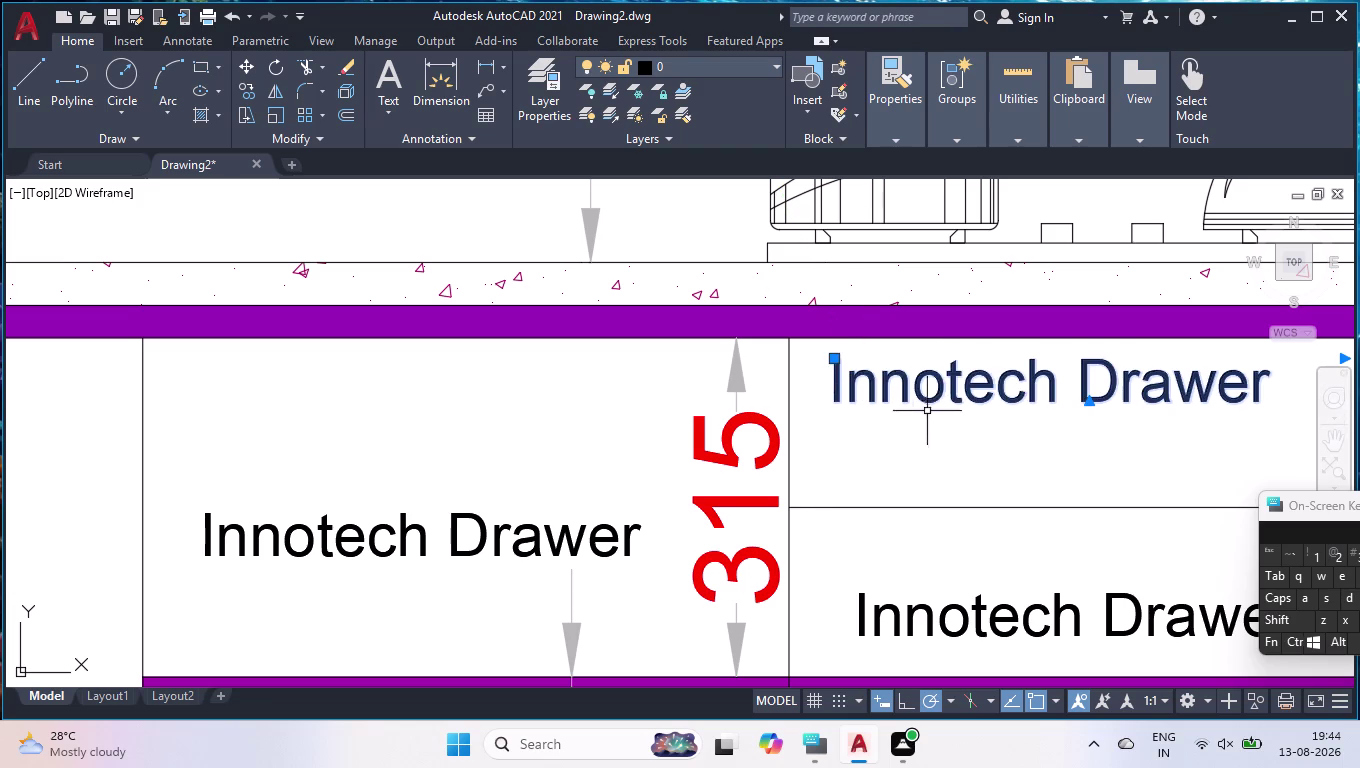
scroll(down, 3)
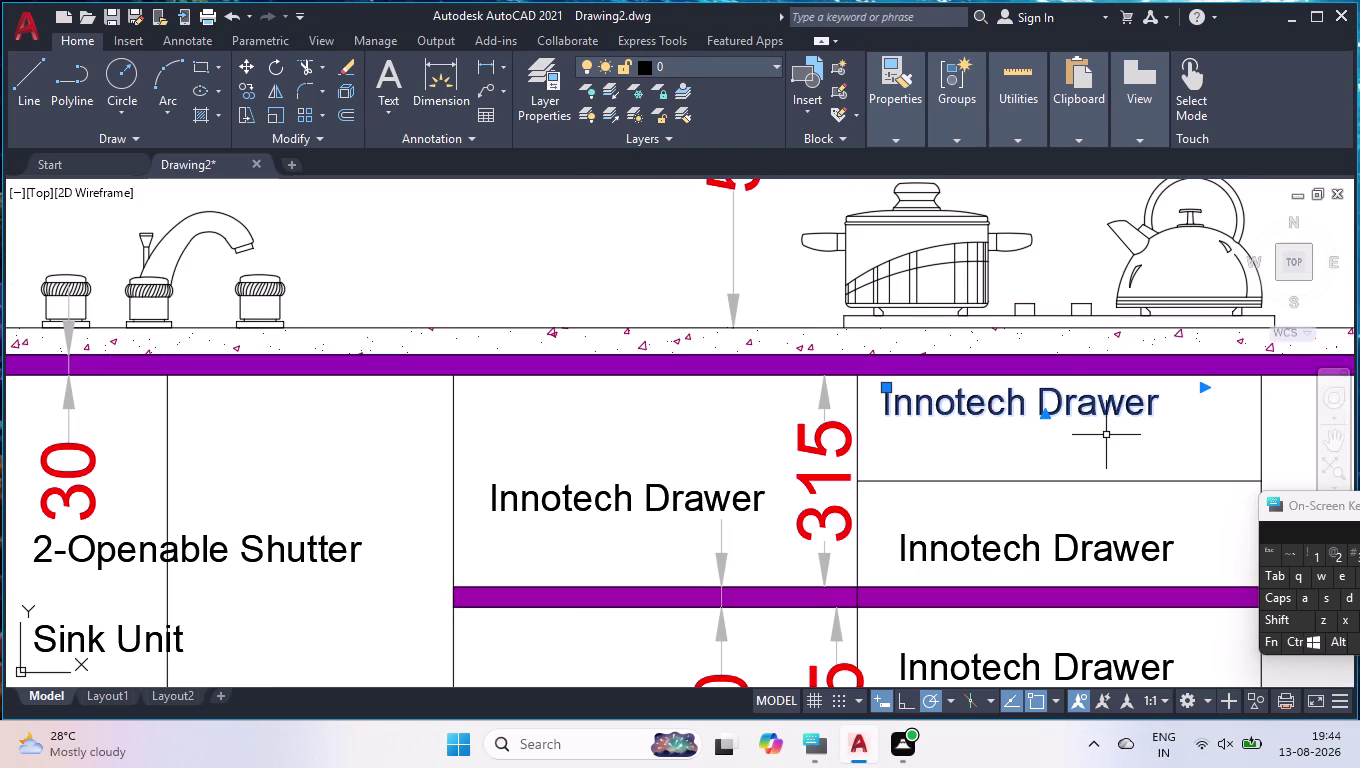
key(Escape)
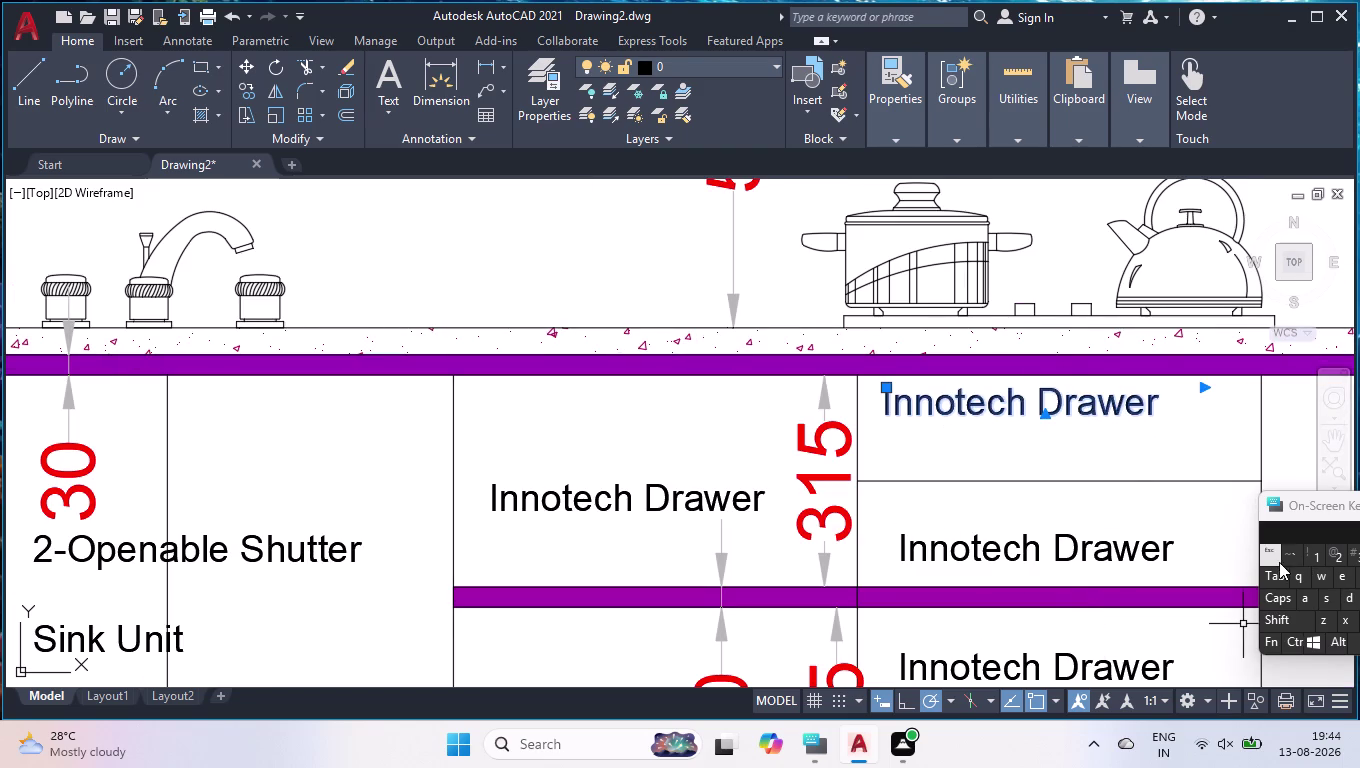
double_click(1069, 414)
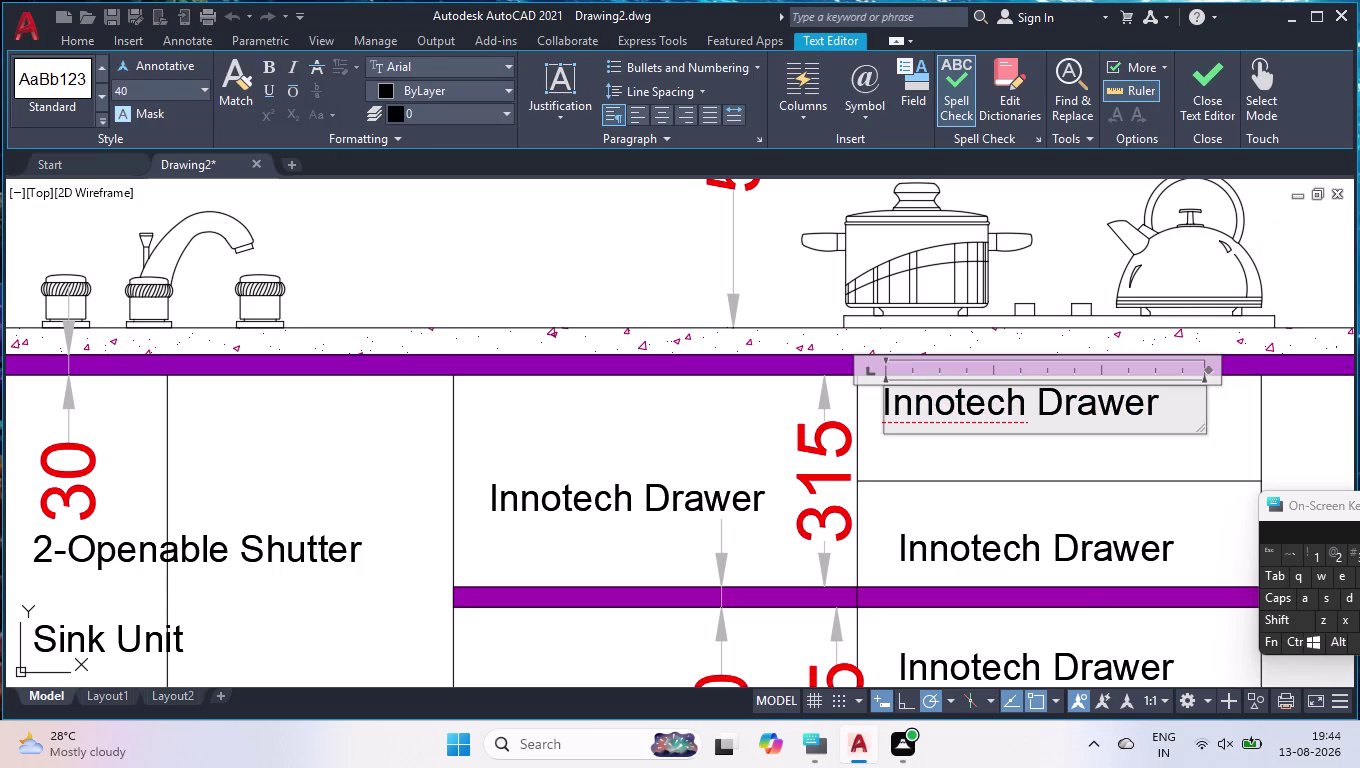
Type '(PVC Cutlery Trey)' on a new line under the top right label and close the editor.
click(1158, 415)
key(Return)
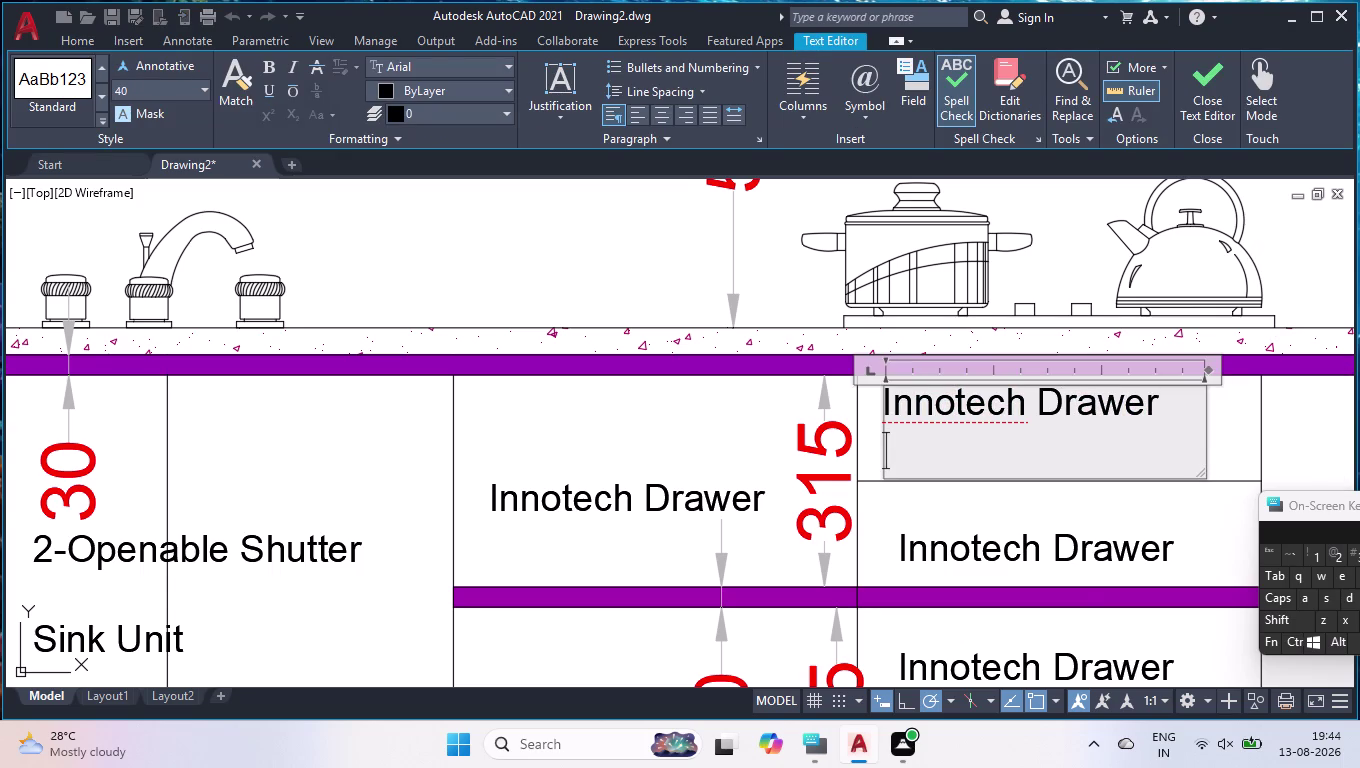
key(shift+parenleft)
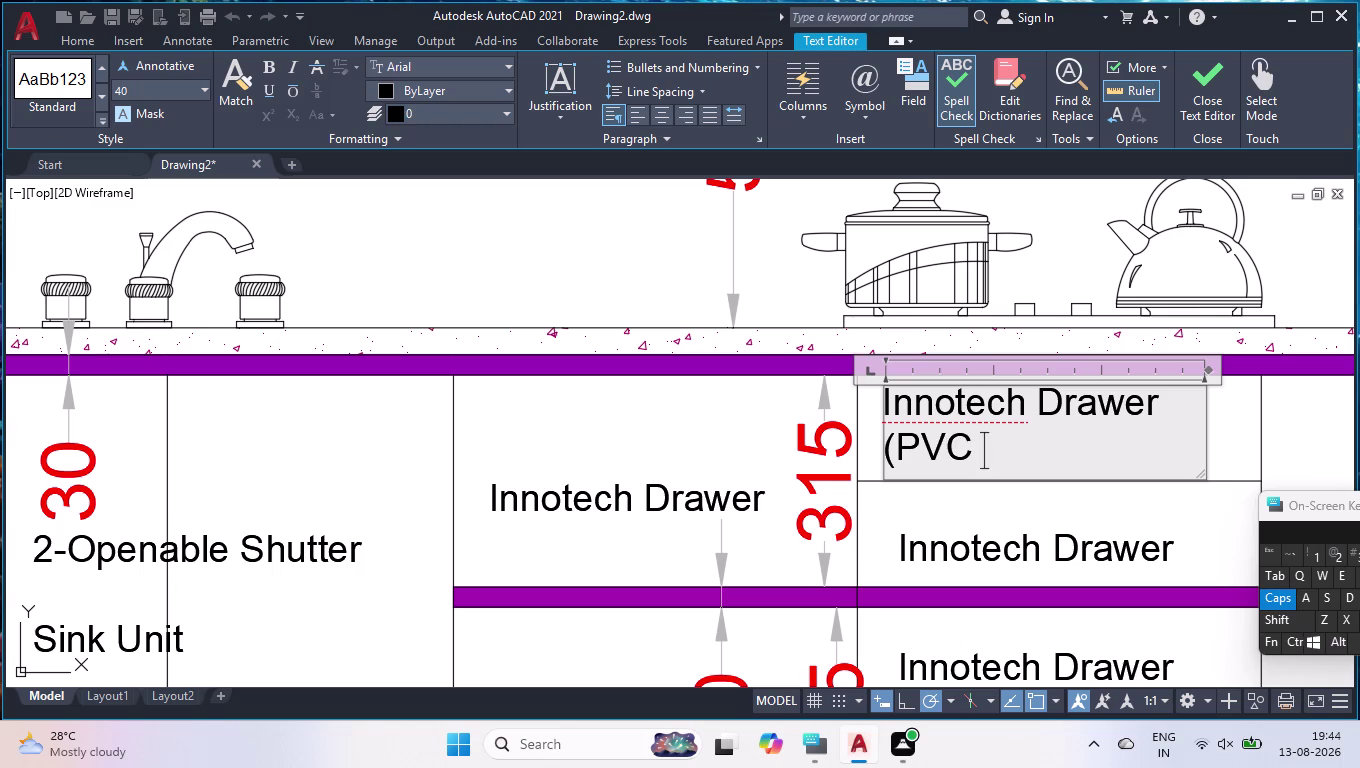
text(ut)
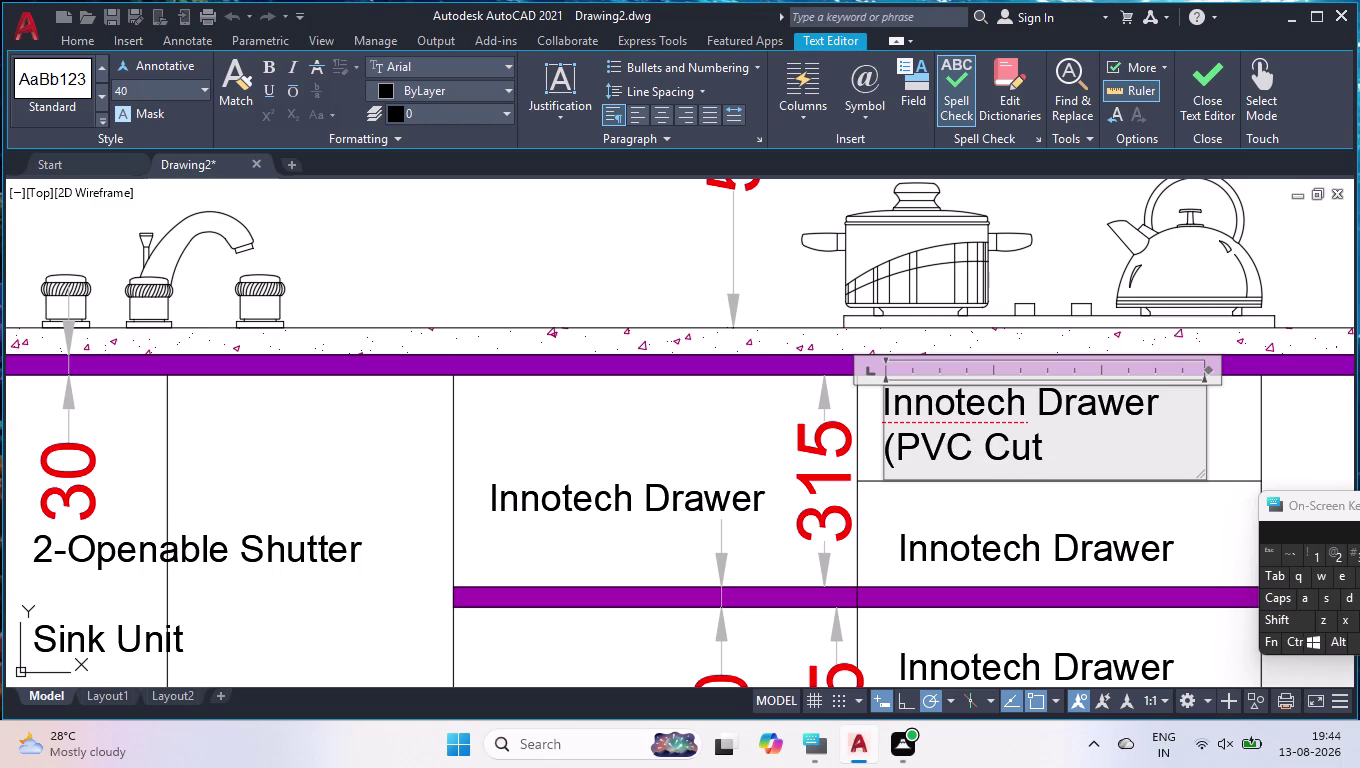
text(lery)
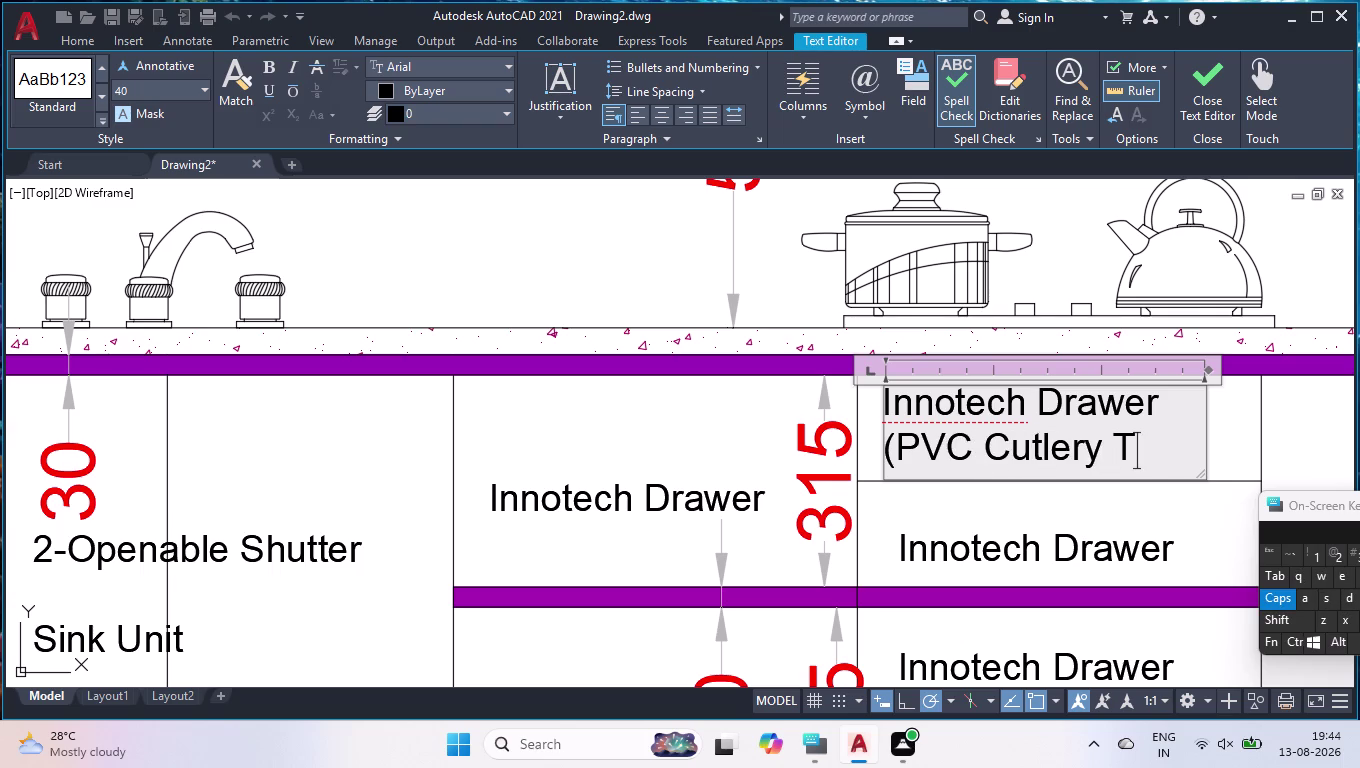
key(shift+parenright)
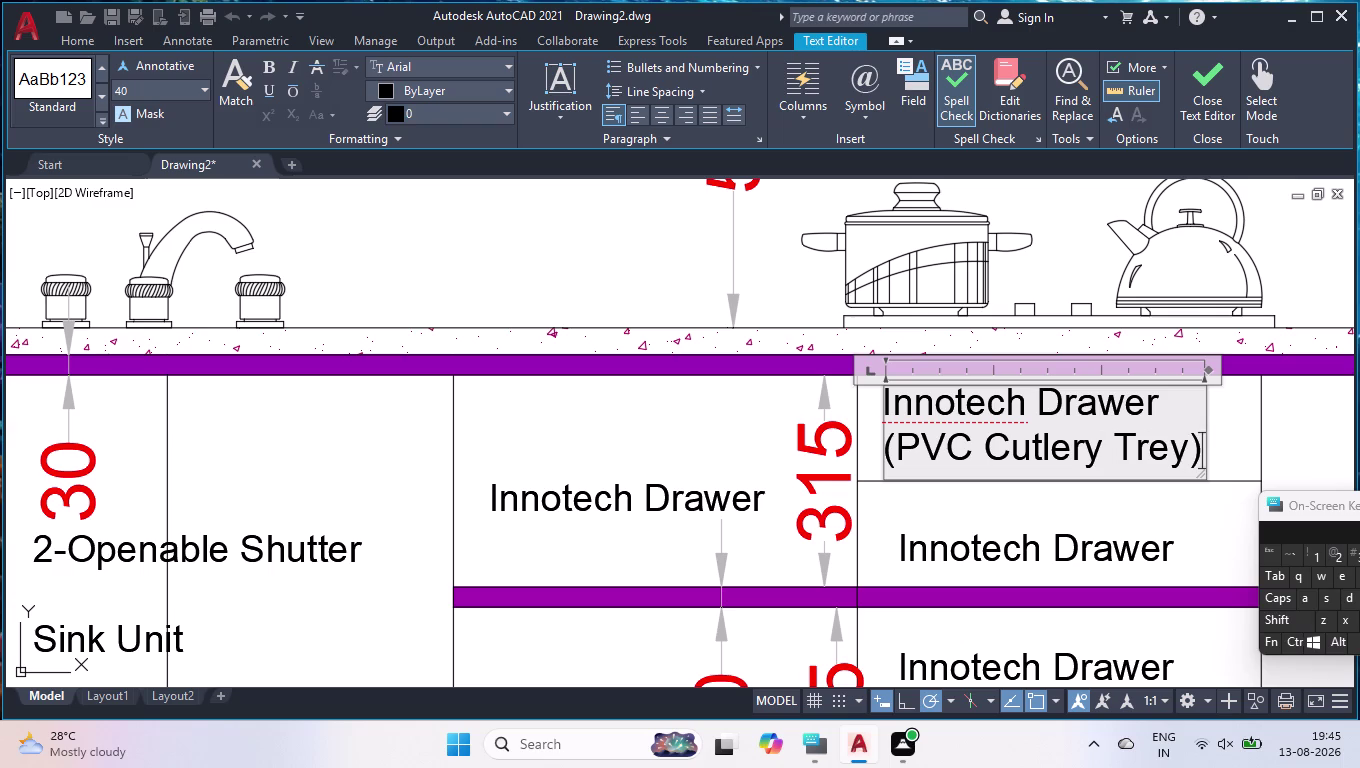
click(1006, 543)
scroll(down, 3)
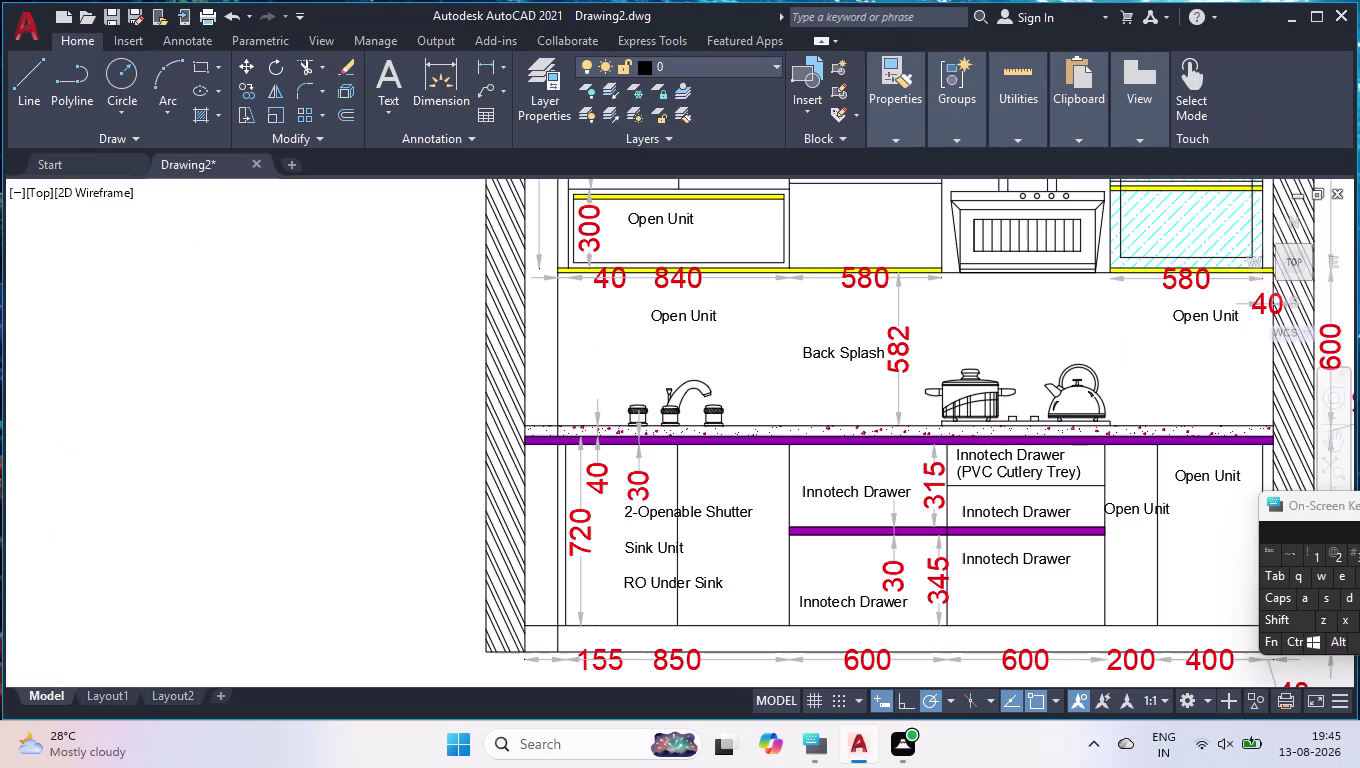
scroll(up, 3)
Open the lower right Innotech Drawer label and type '(Cargo Plus Plate Inlet' on a new line.
double_click(1041, 516)
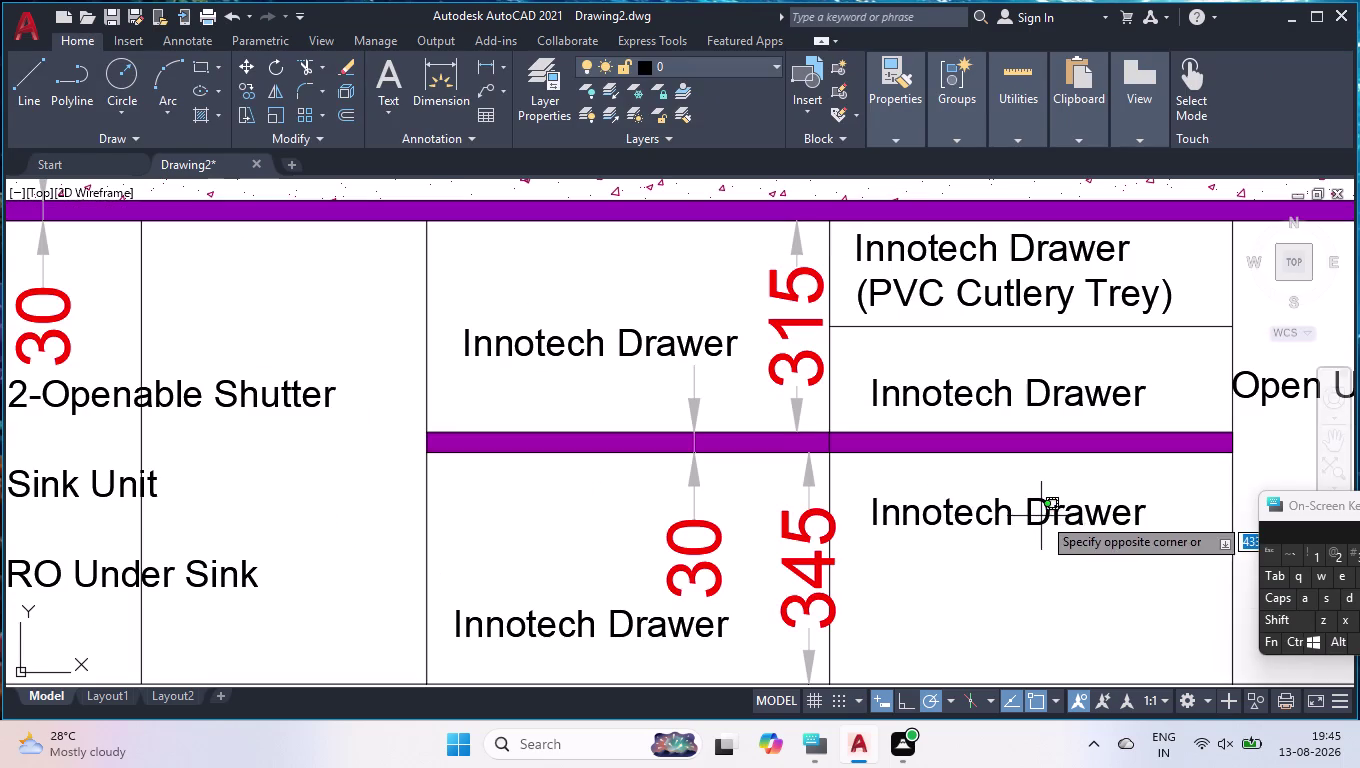
click(1054, 518)
double_click(1060, 511)
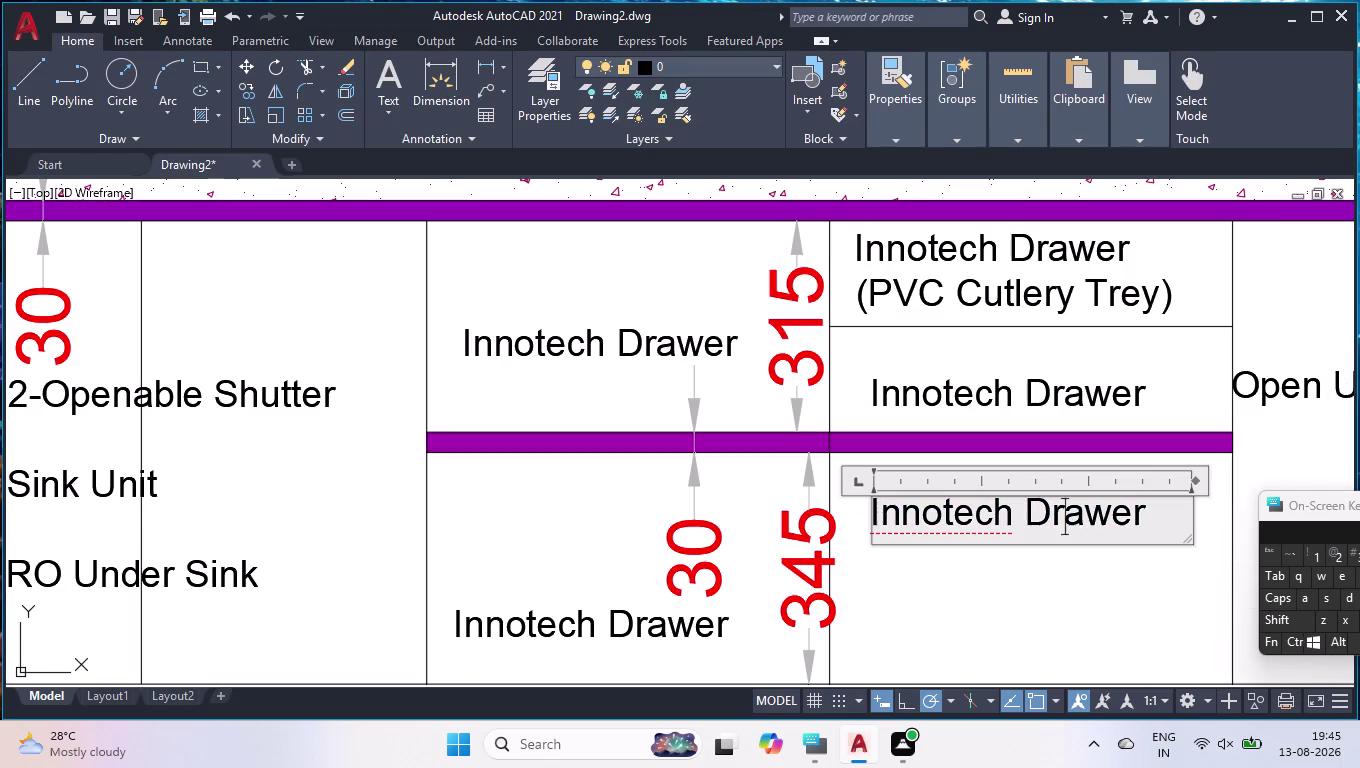
click(1156, 528)
key(Return)
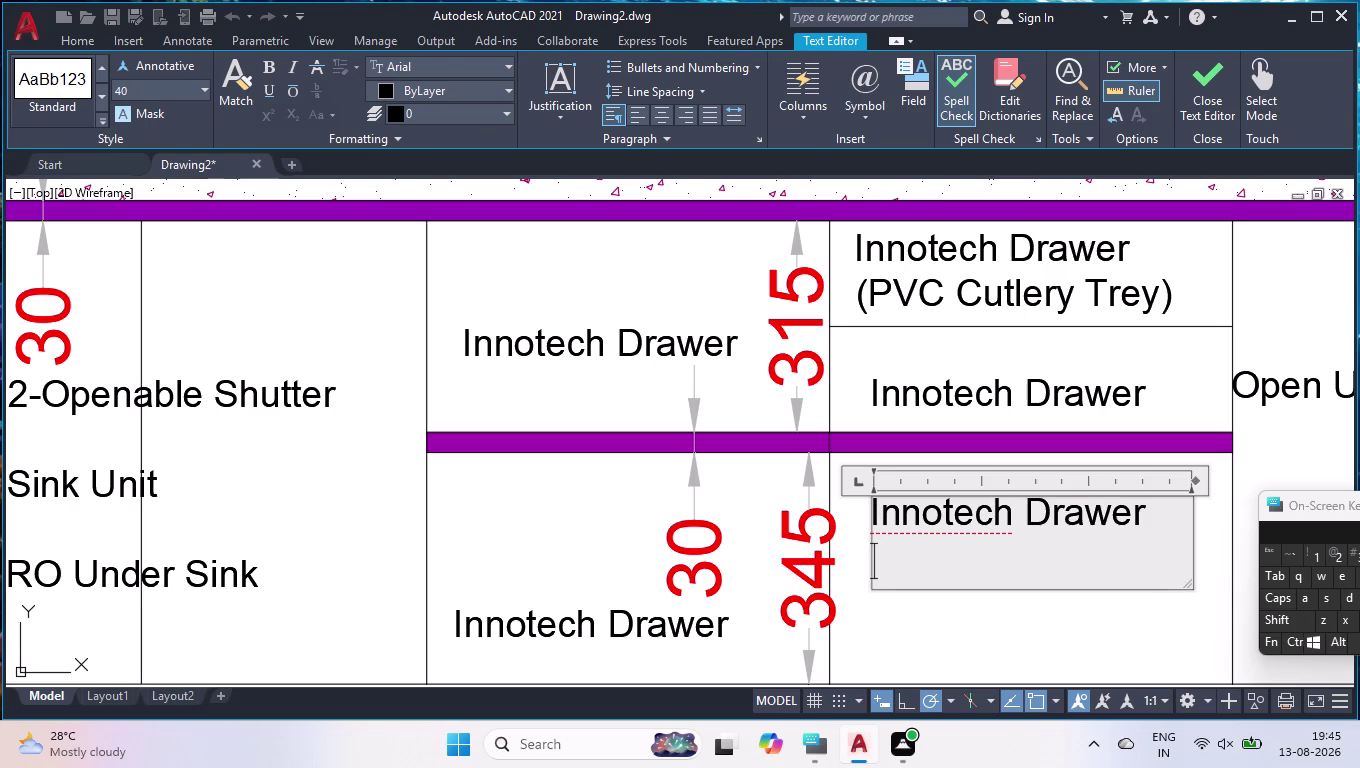
key(ctrl+9)
key(shift+parenleft)
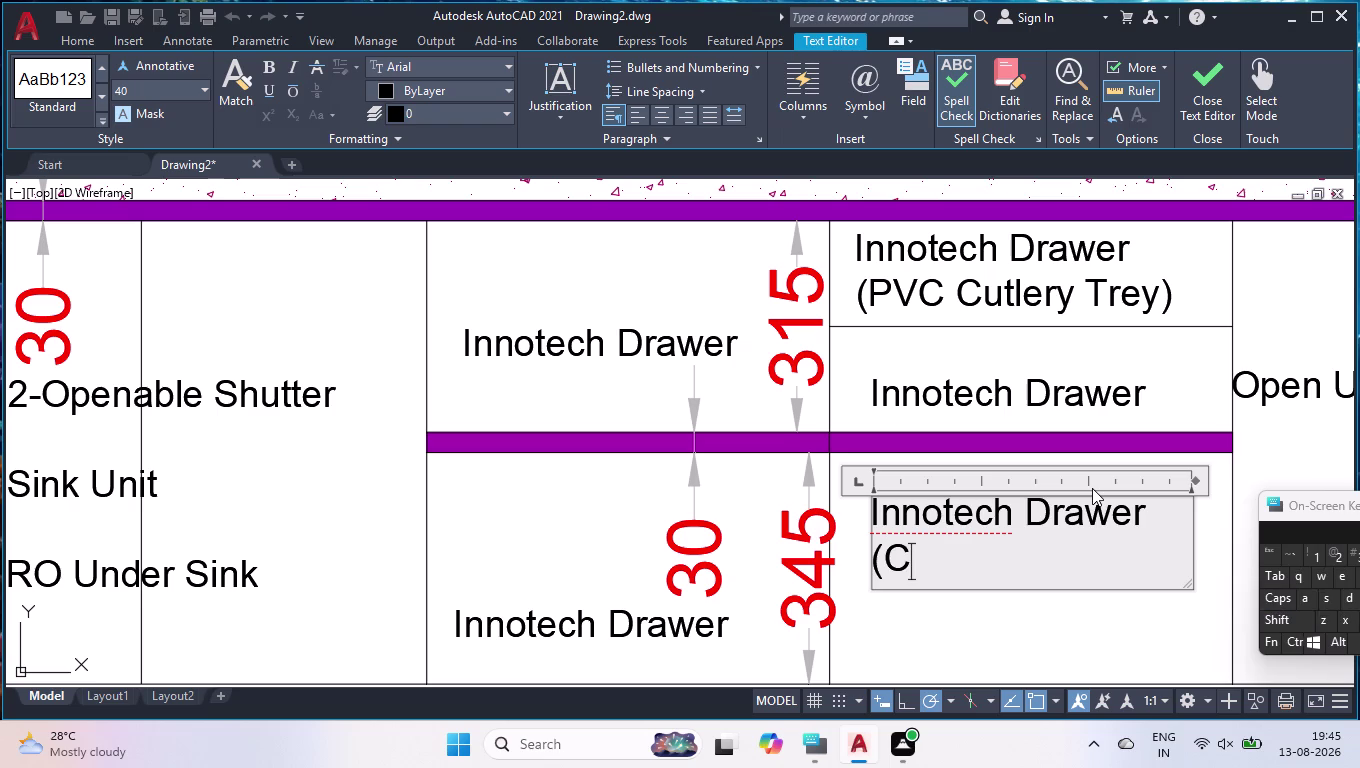
text(argo)
key(space)
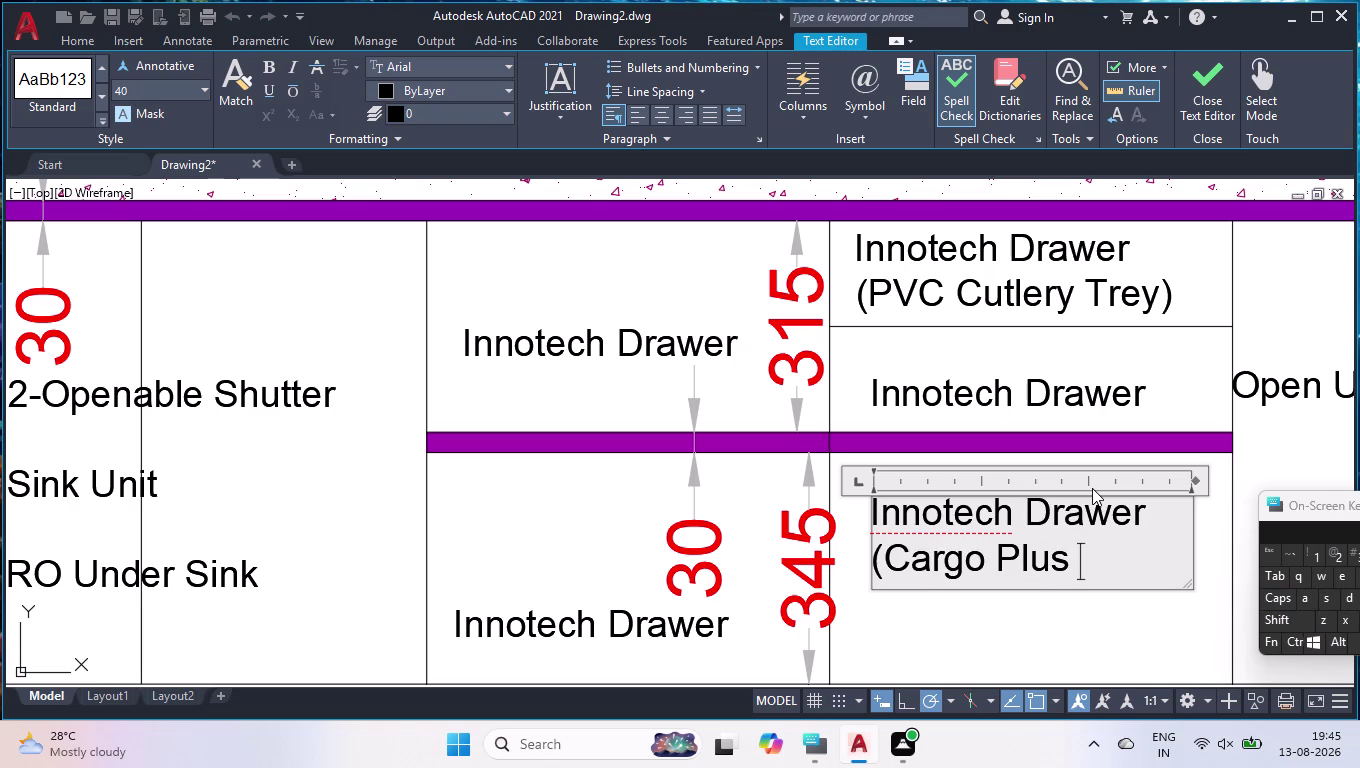
key(BackSpace)
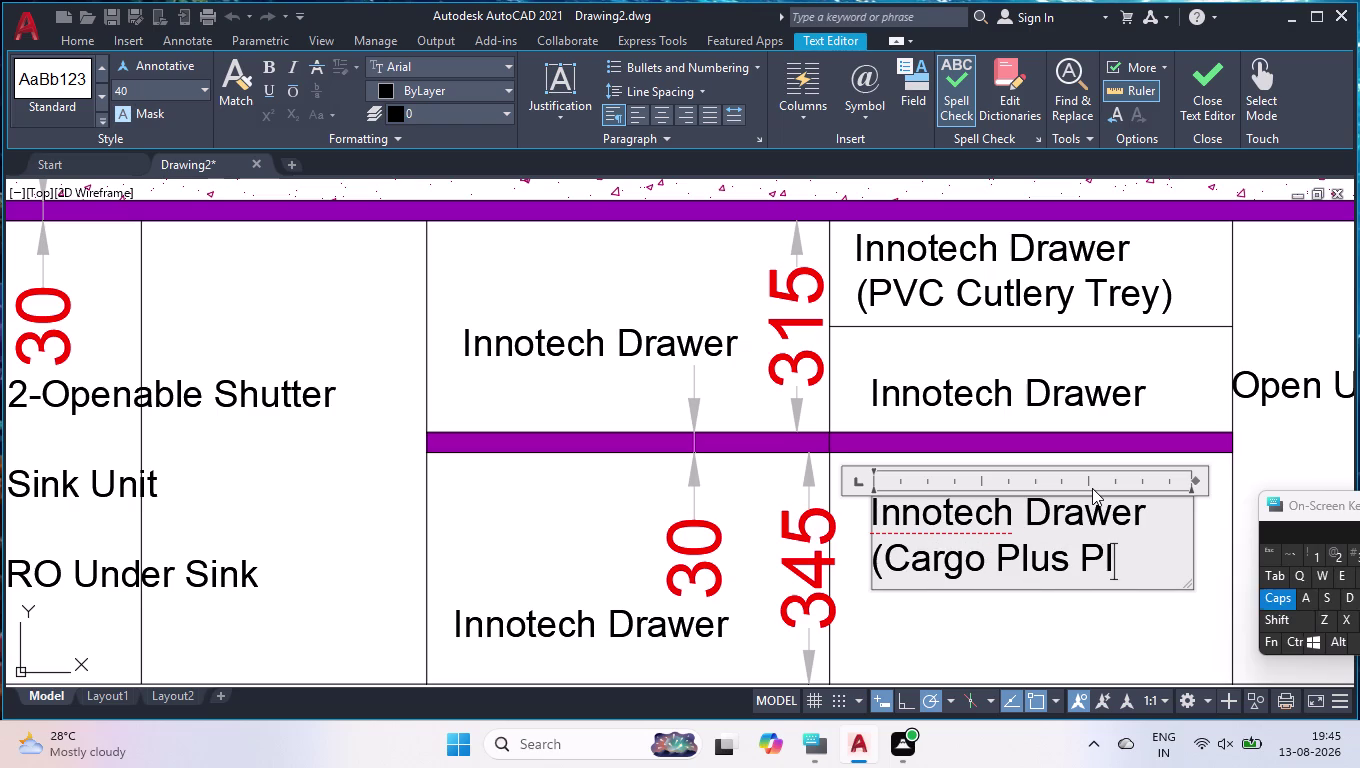
text(ate)
key(space)
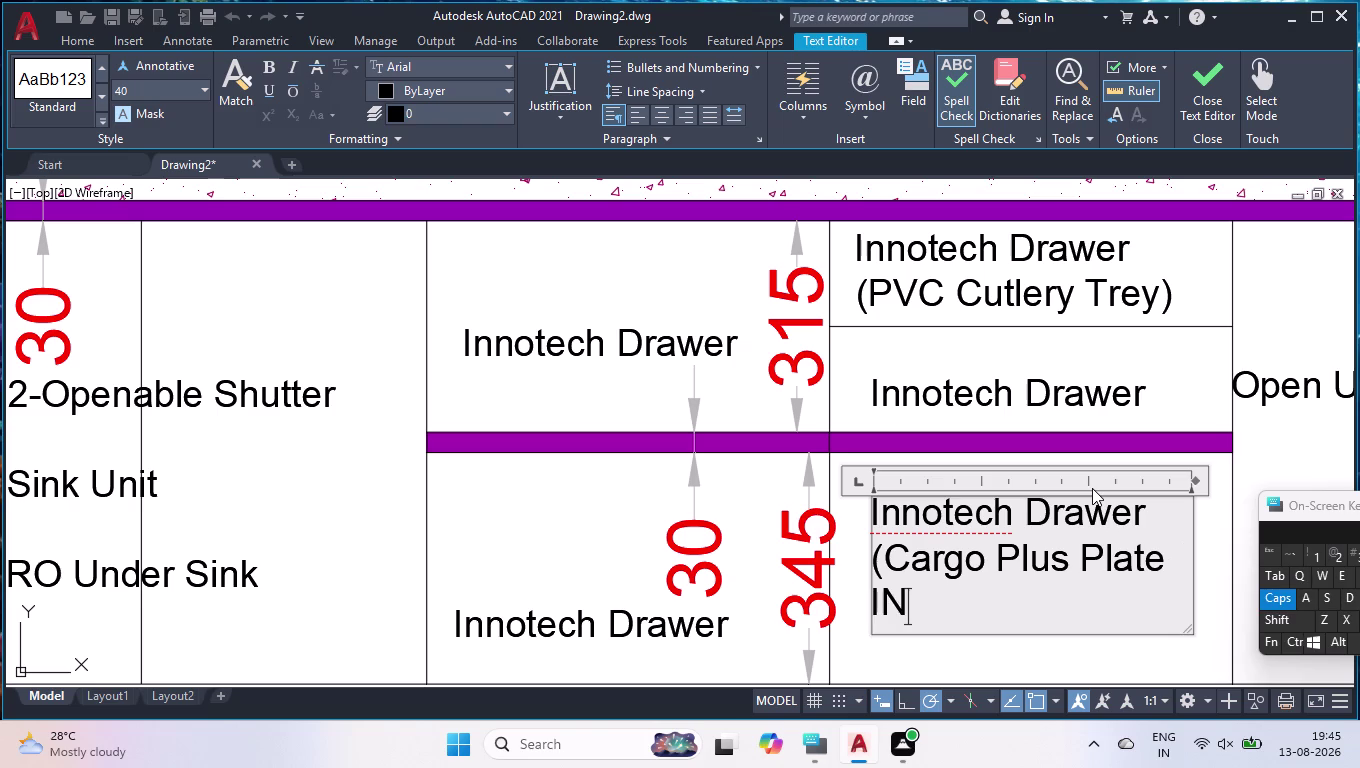
key(BackSpace)
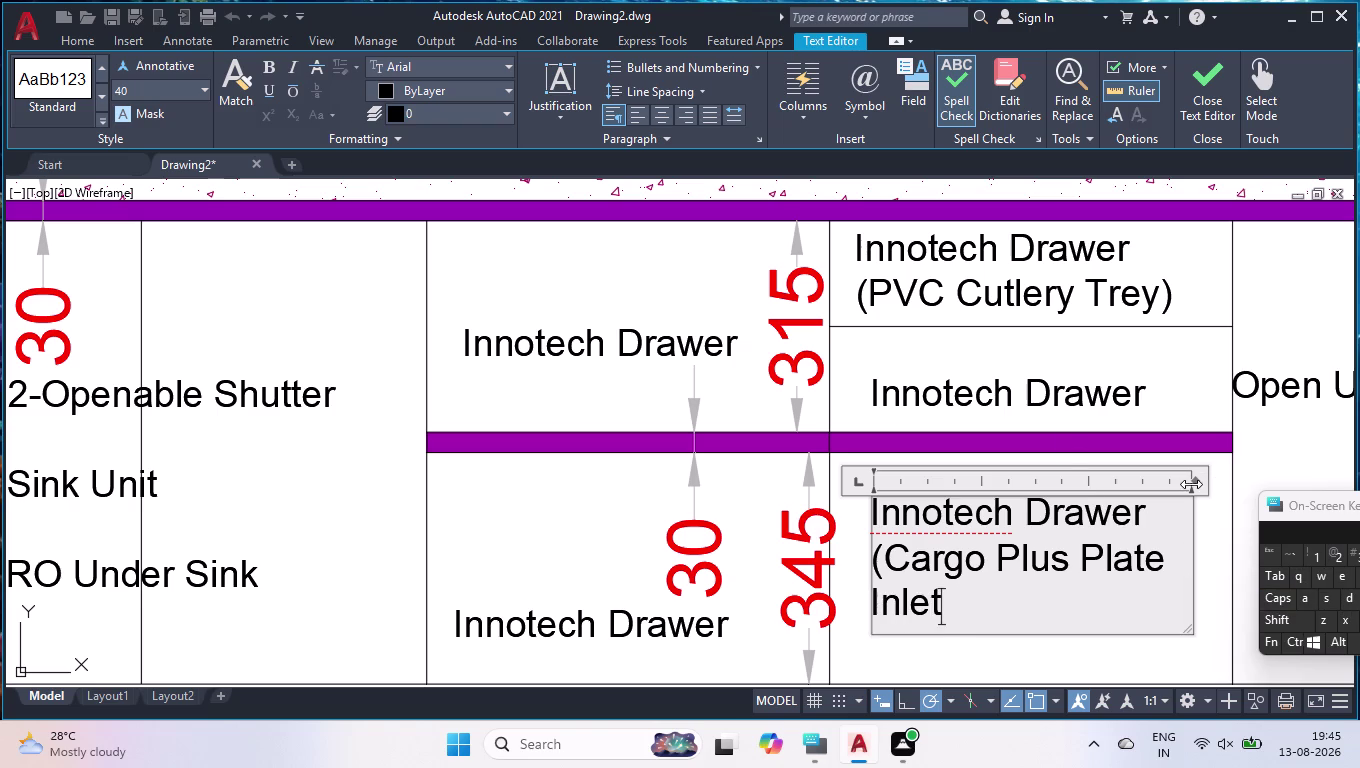
Widen the label's text box so the line fits, then close the editor.
drag(1192, 486, 1264, 481)
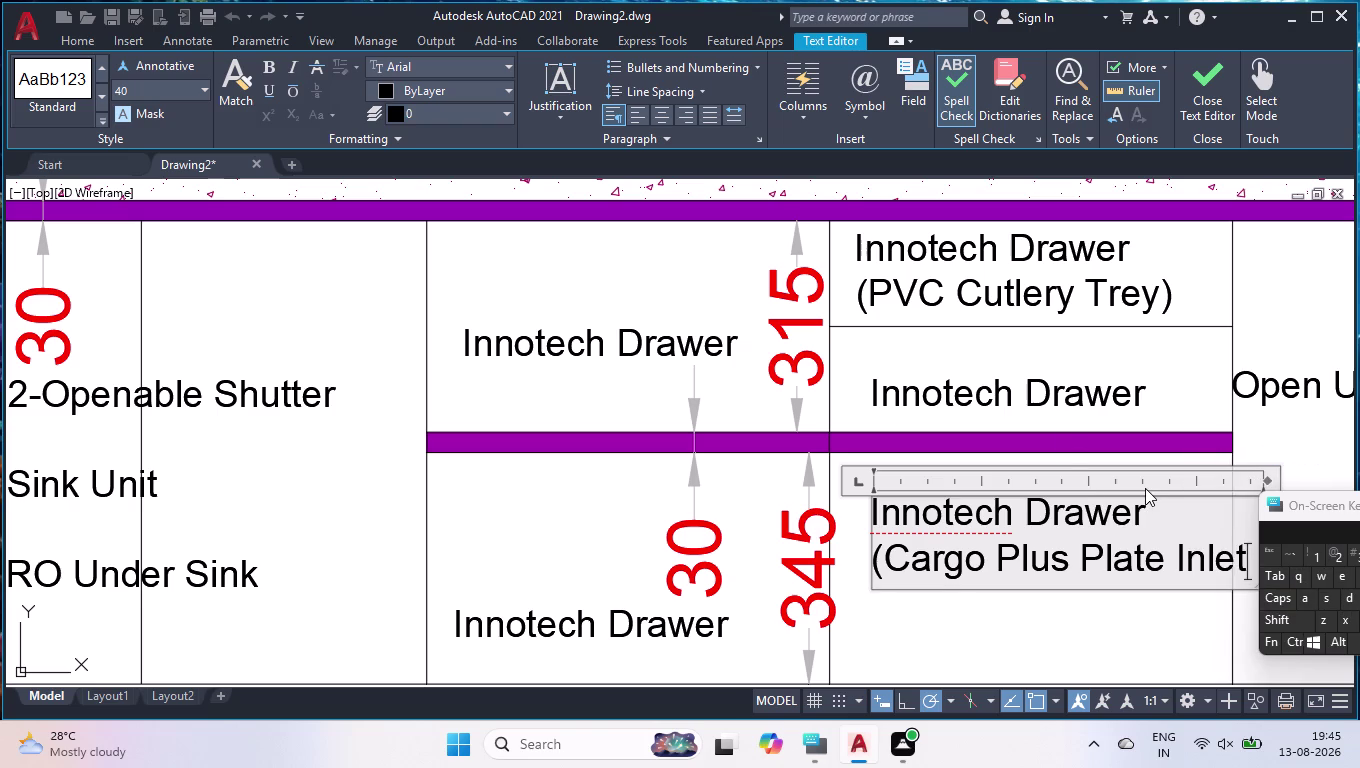
key(Return)
click(1278, 430)
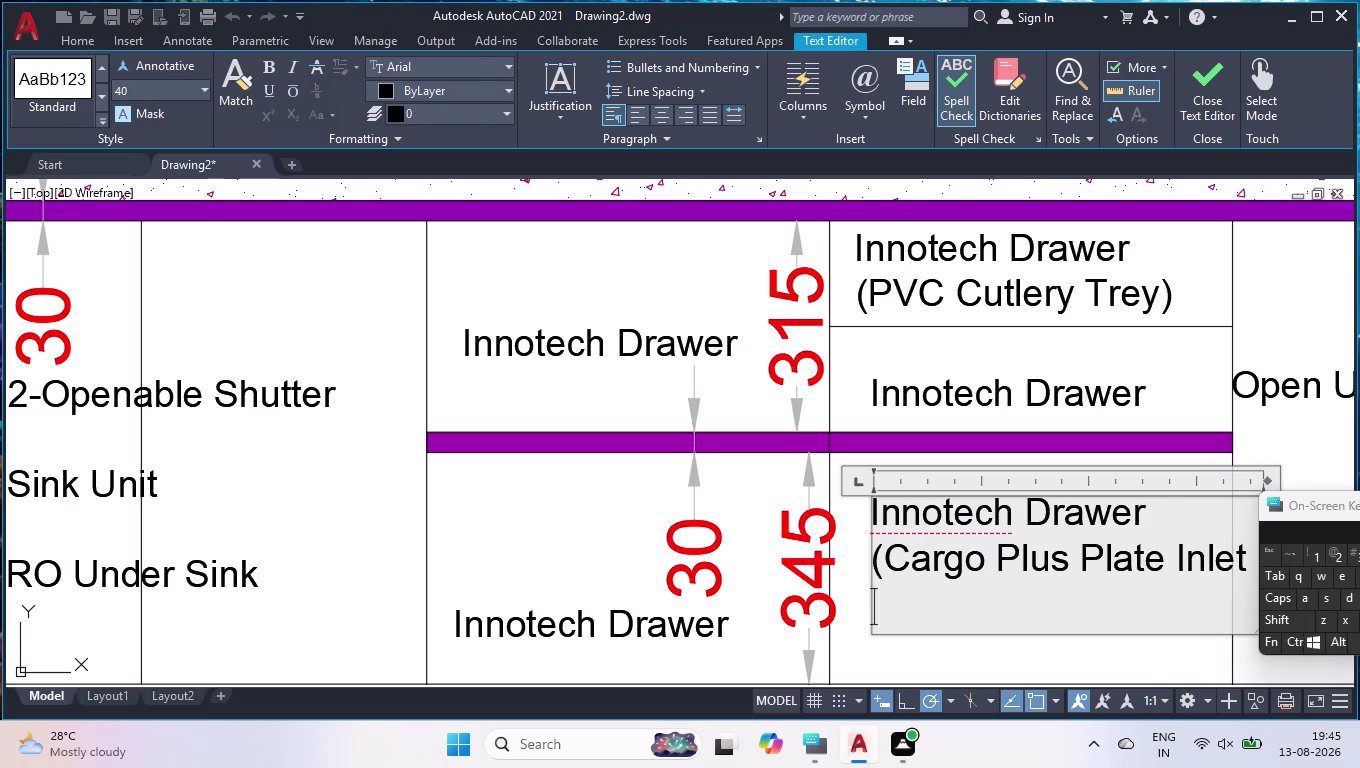
scroll(down, 3)
scroll(up, 3)
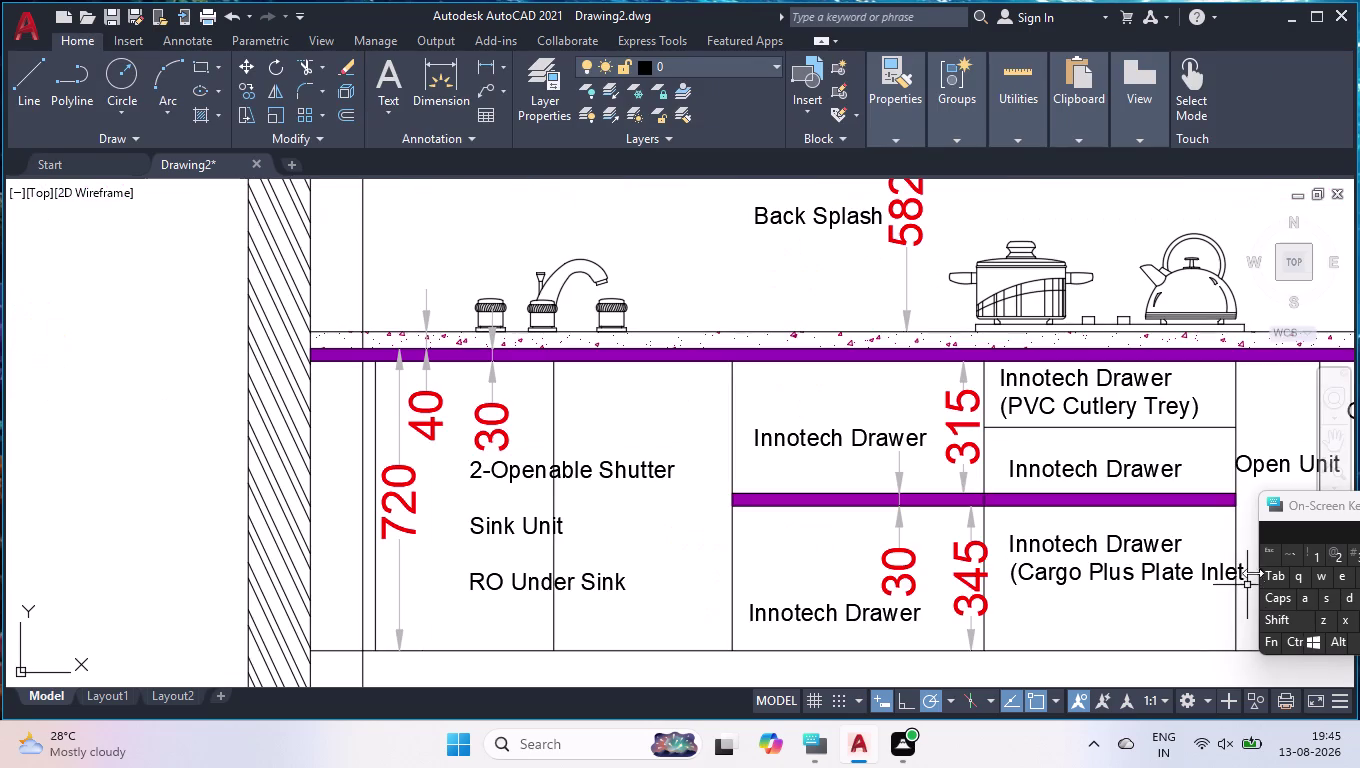
Pan the elevation to centre and move the Cargo Plus Plate Inlet label slightly left.
scroll(down, 3)
scroll(up, 3)
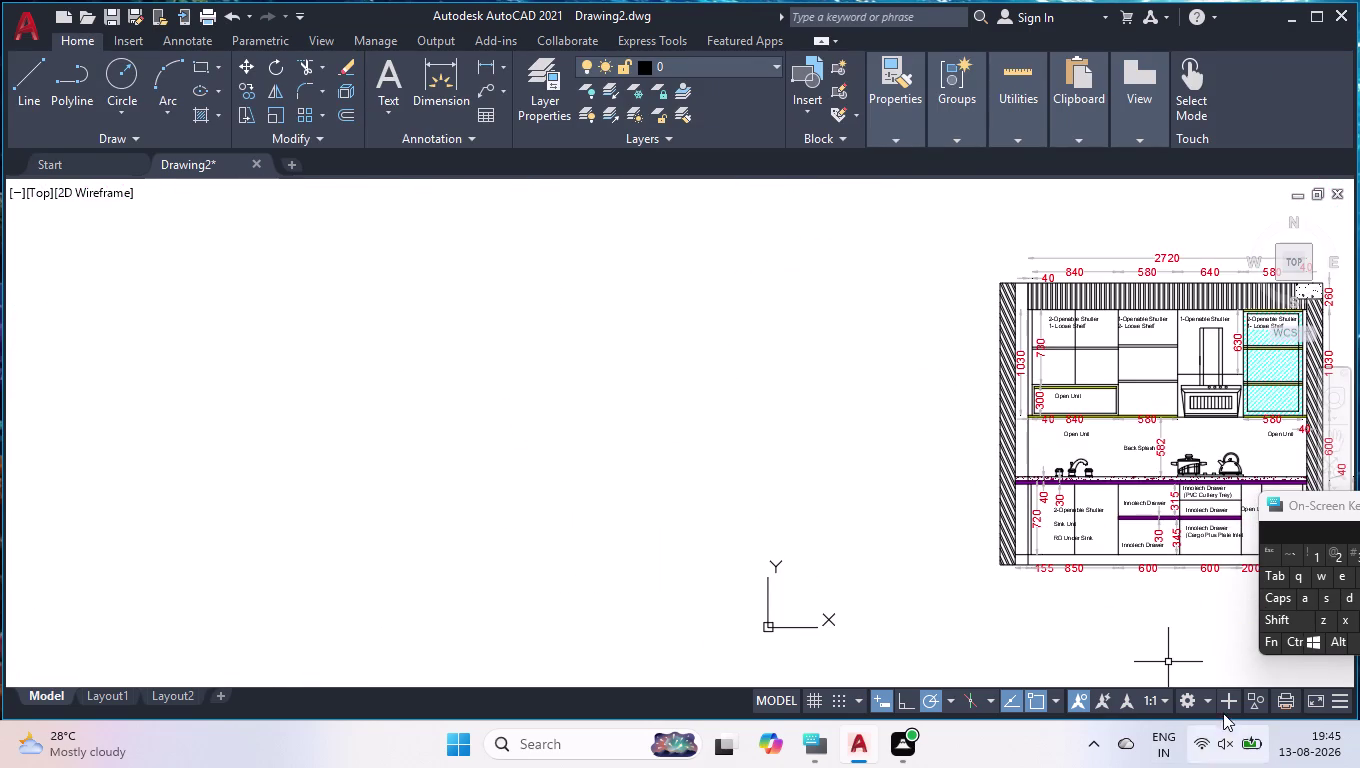
click(1333, 443)
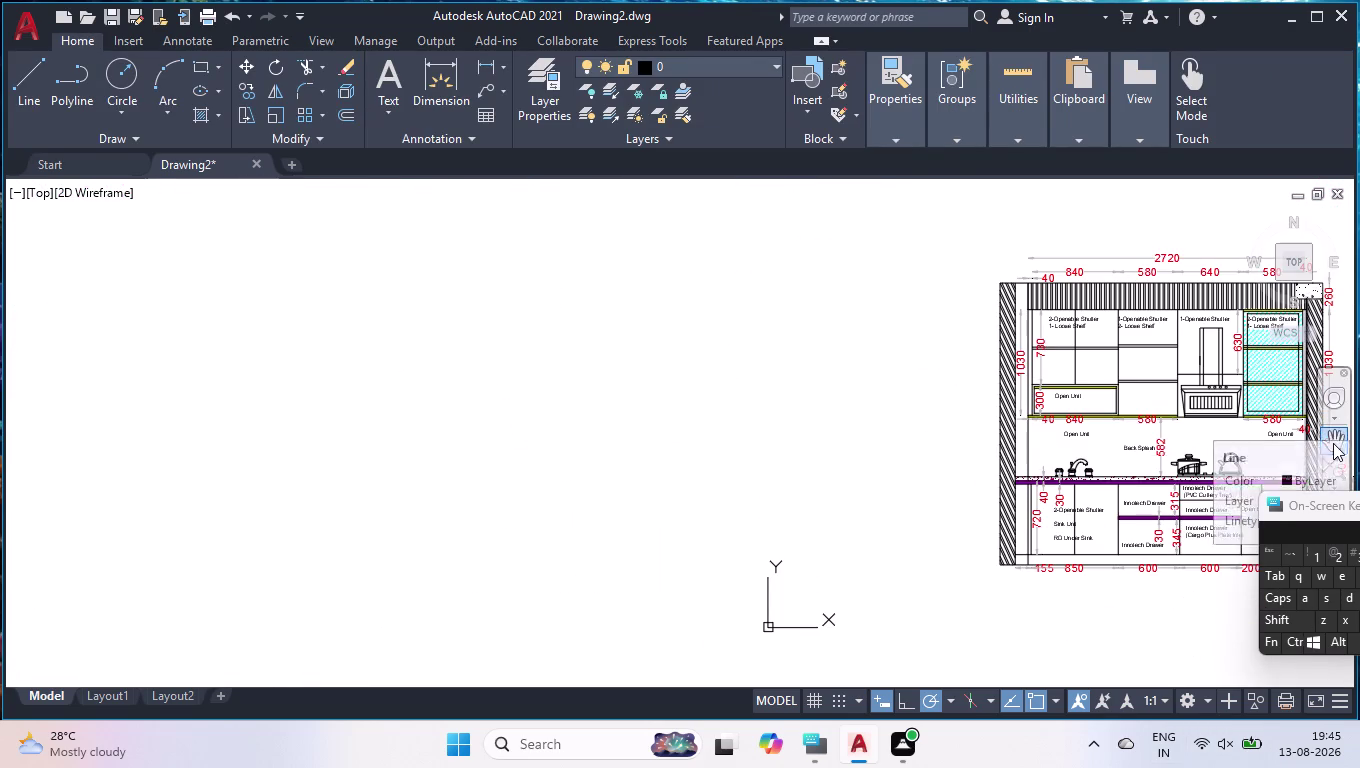
drag(1004, 433, 447, 434)
key(Return)
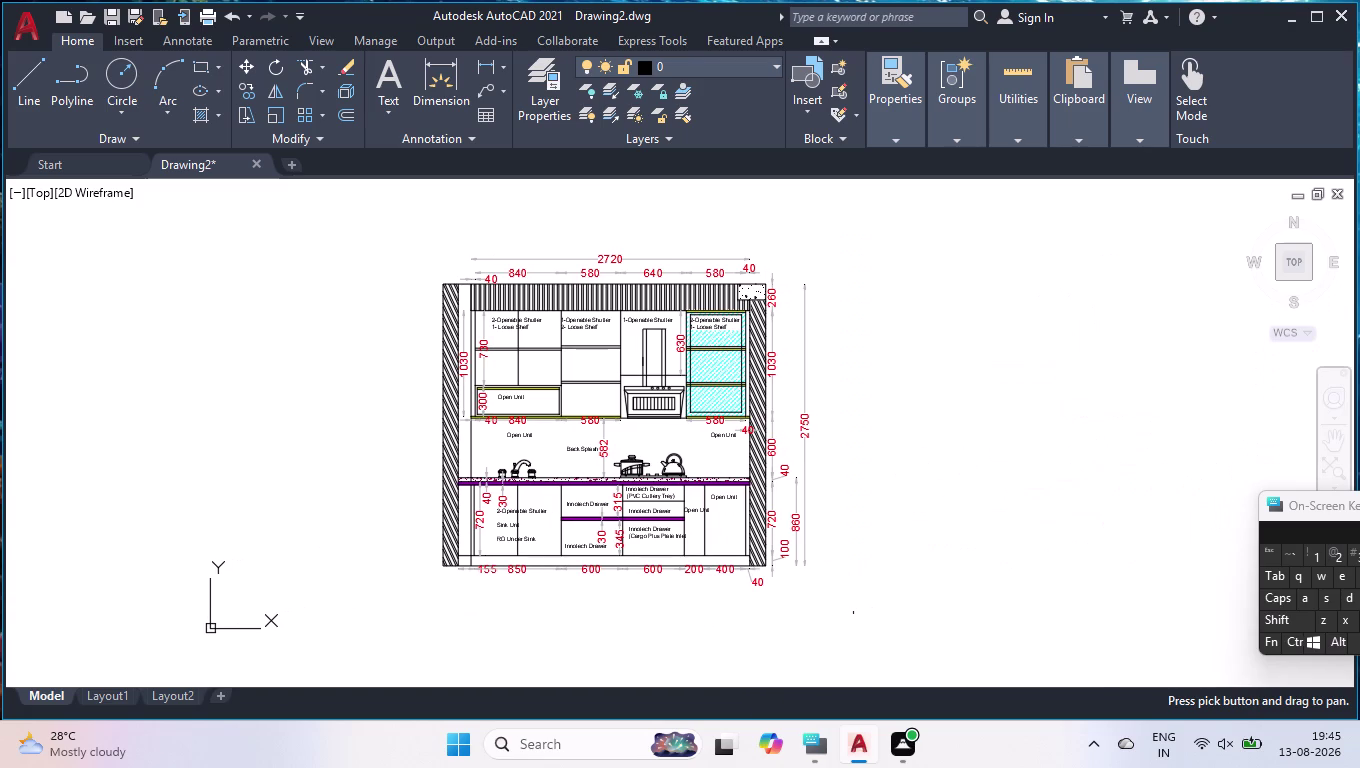
scroll(up, 3)
click(622, 515)
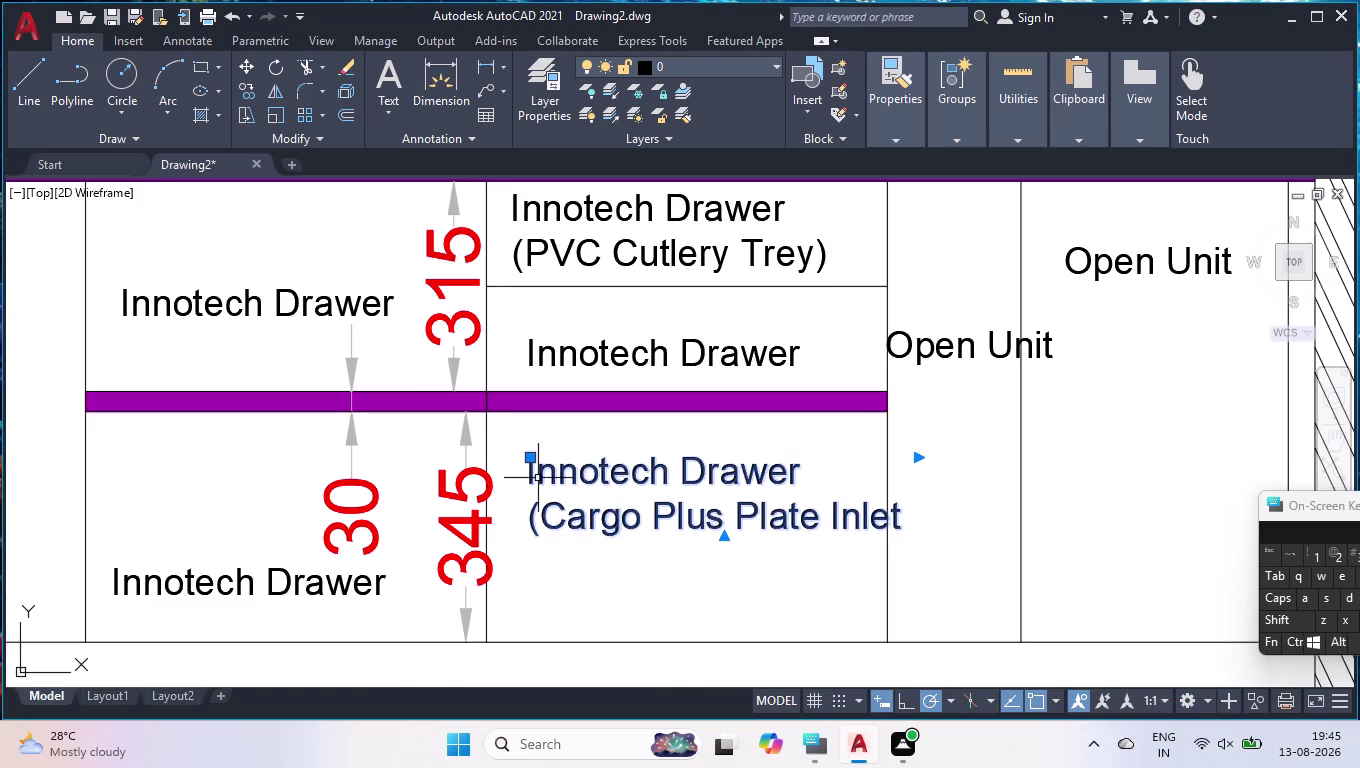
scroll(up, 3)
click(537, 447)
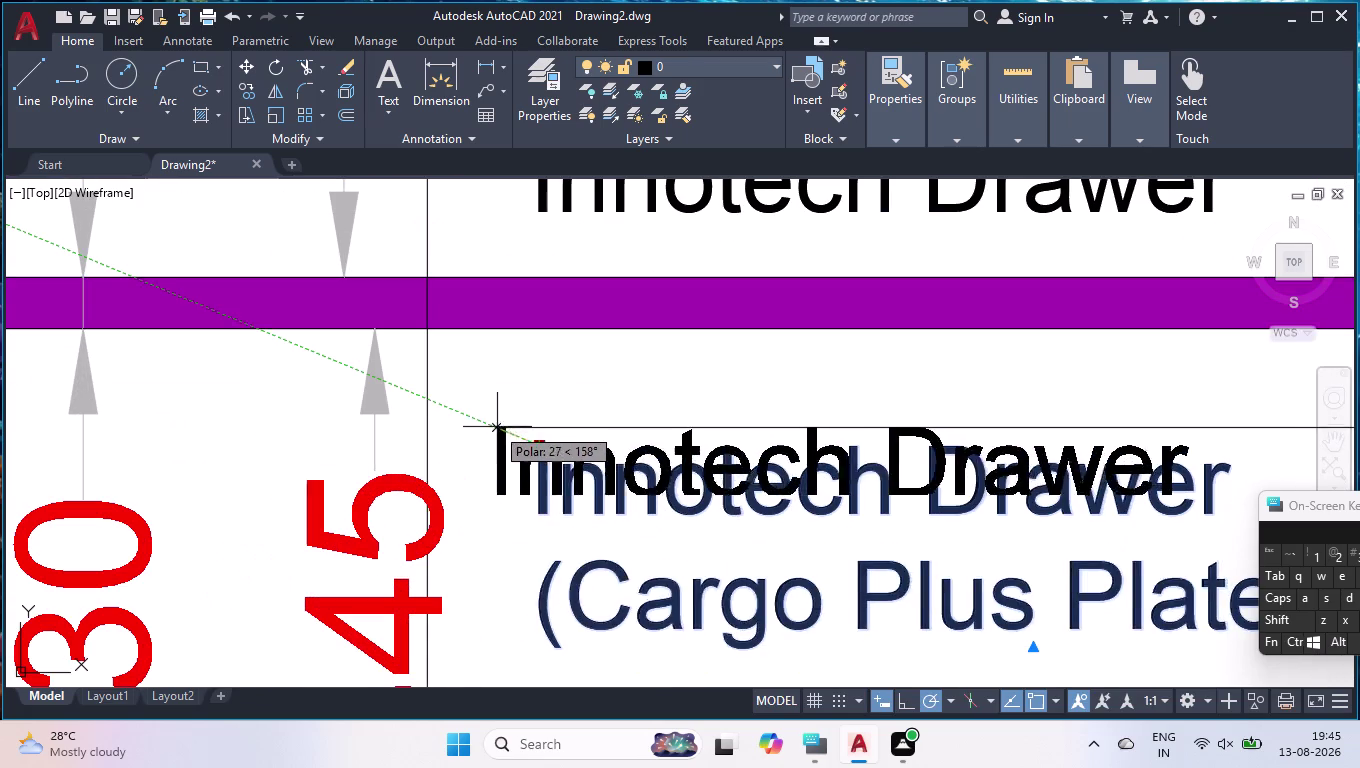
click(482, 414)
Move the 345 dimension further left and open the narrow Open Unit label for editing.
click(390, 479)
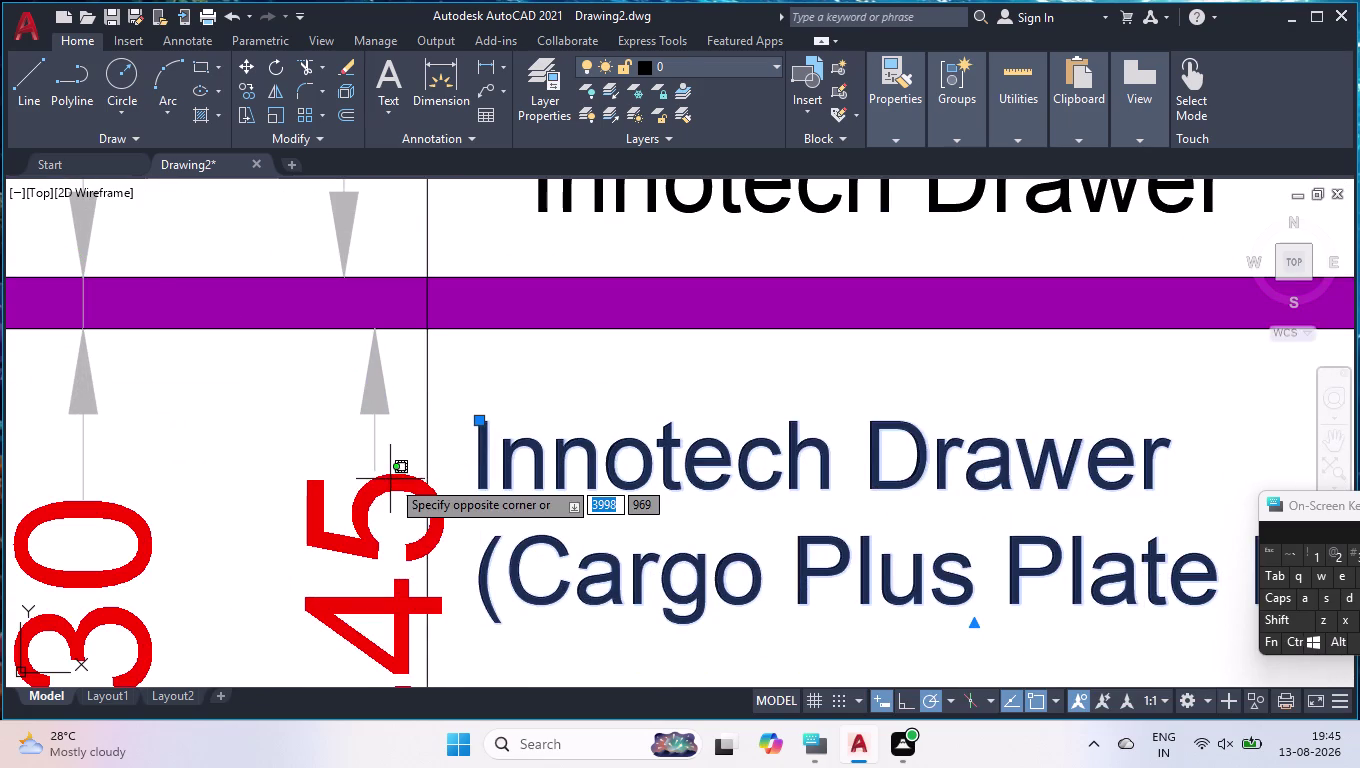
click(380, 509)
scroll(down, 3)
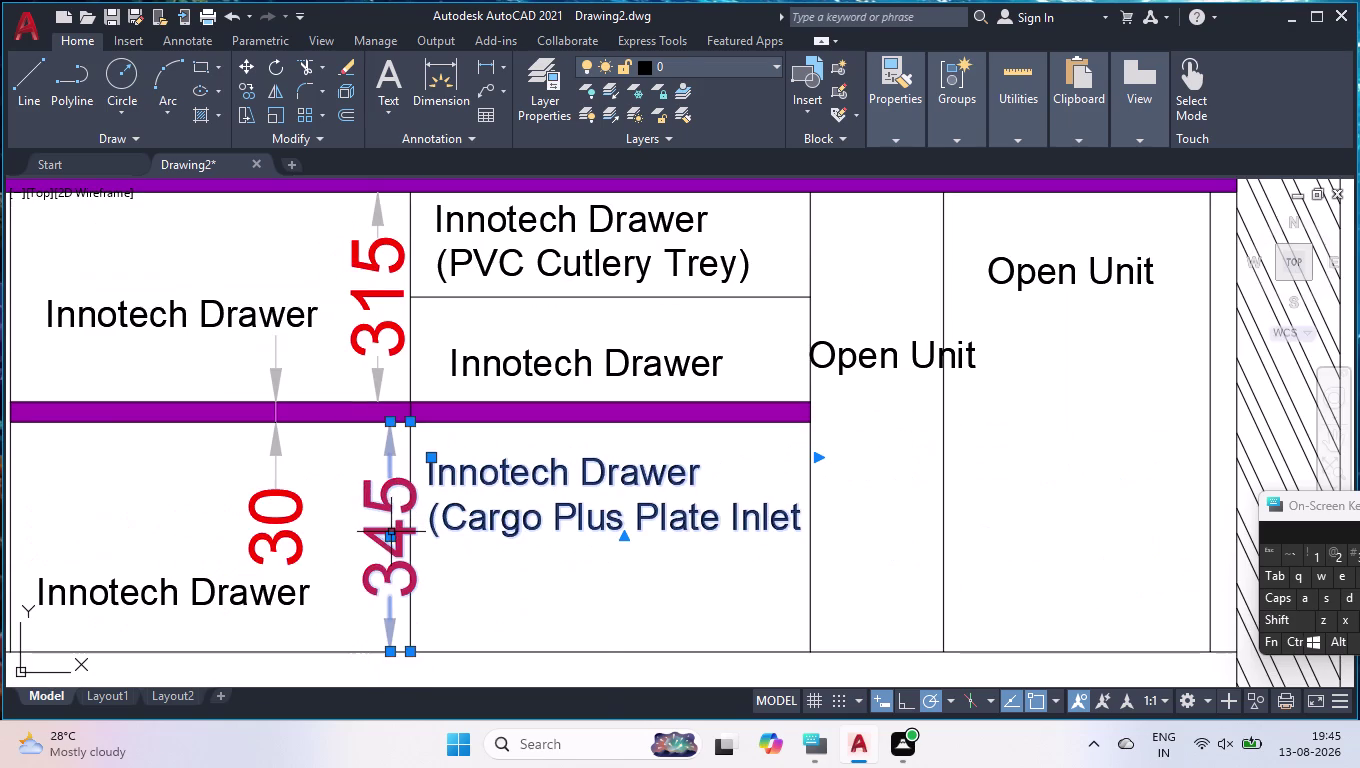
click(387, 535)
click(362, 531)
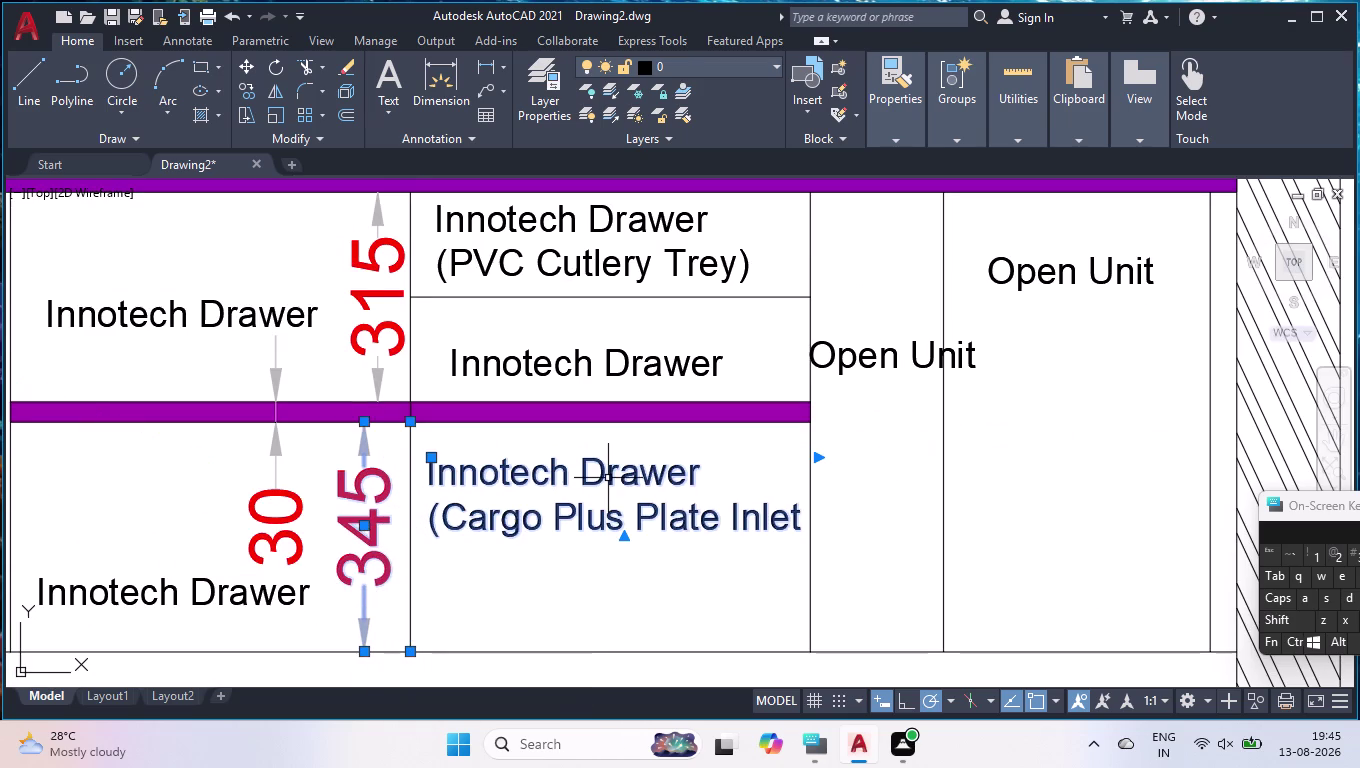
key(Escape)
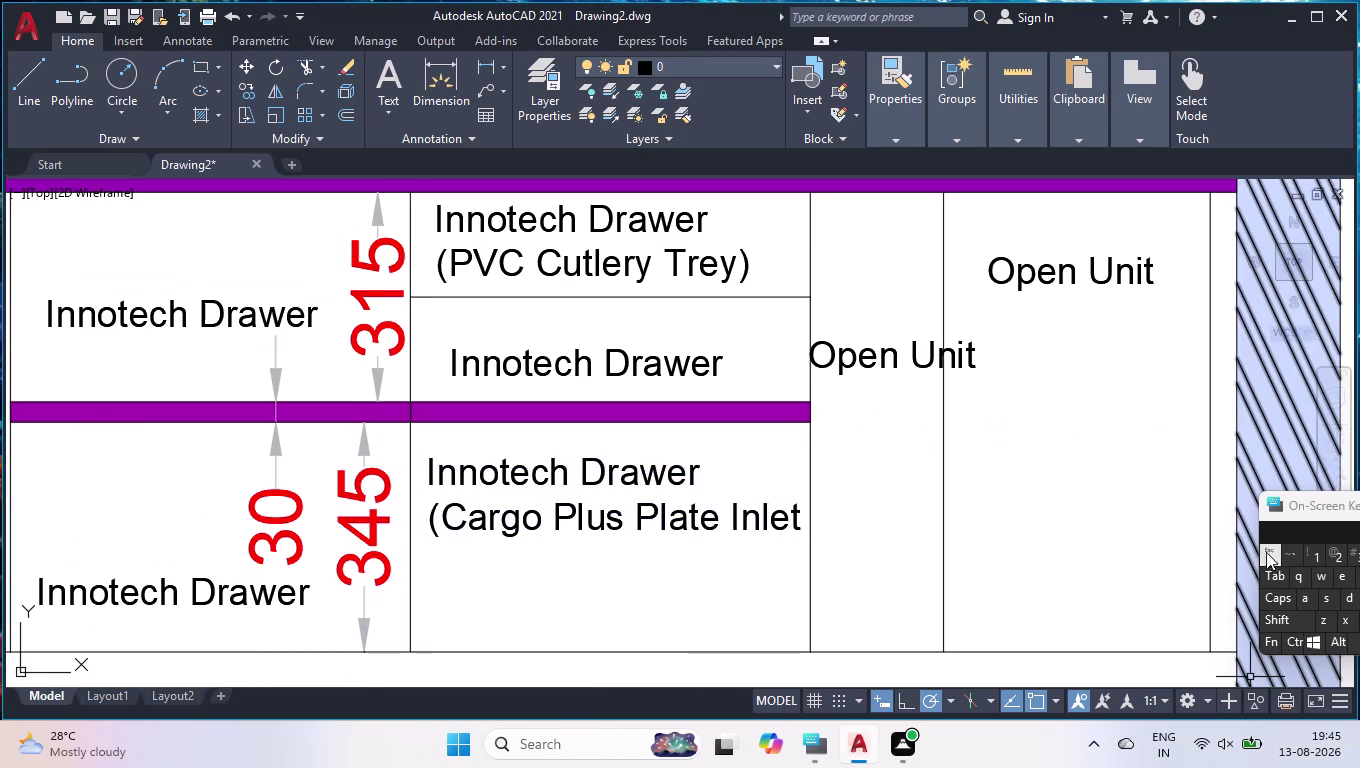
click(891, 361)
double_click(891, 361)
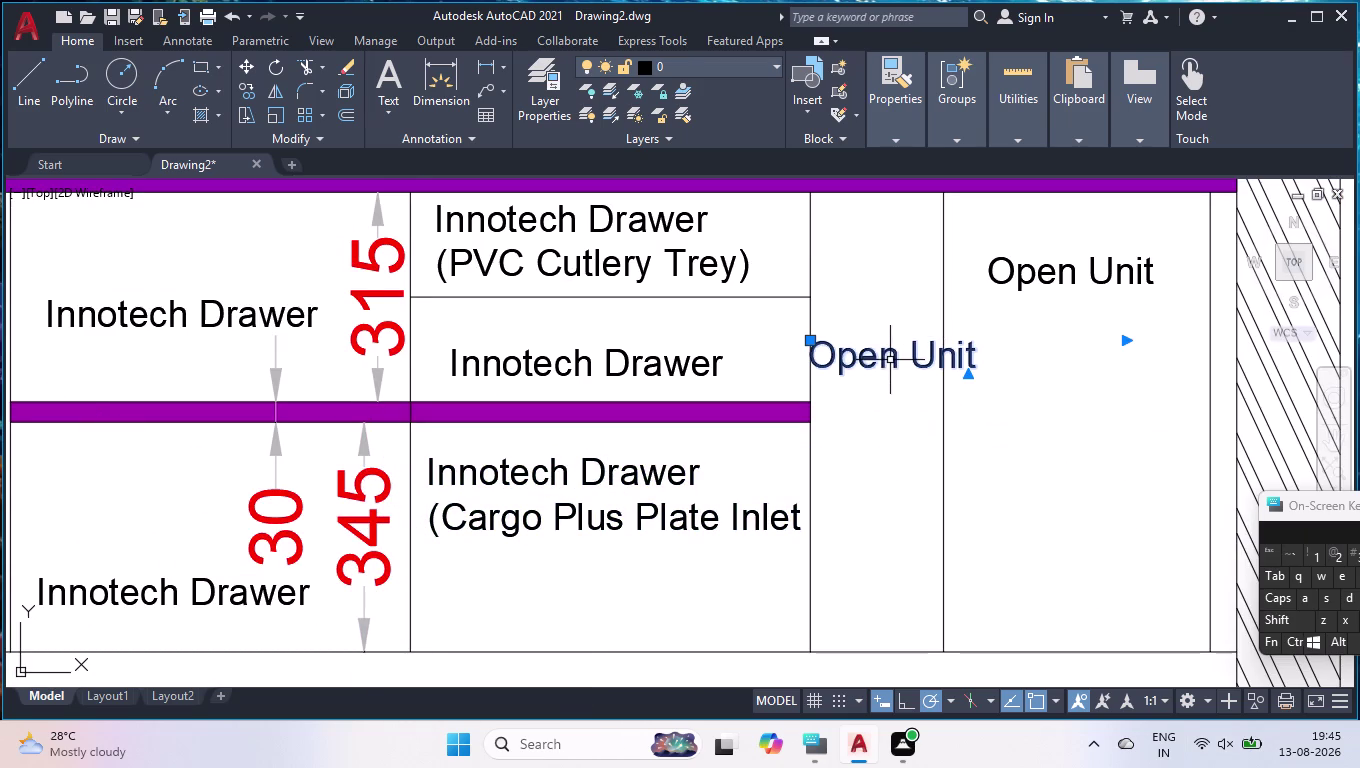
double_click(890, 352)
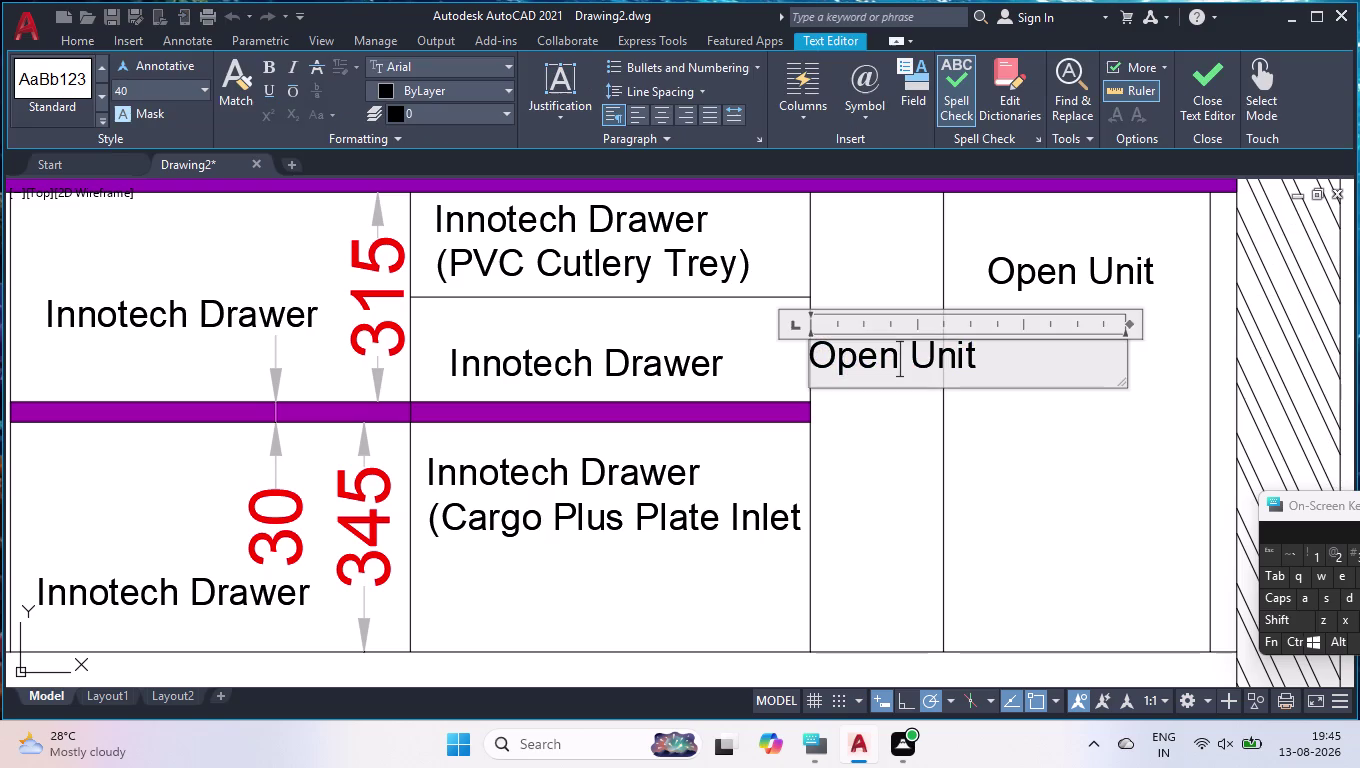
Replace the narrow unit's label text with 'BPO-3Tier'.
key(ctrl+a)
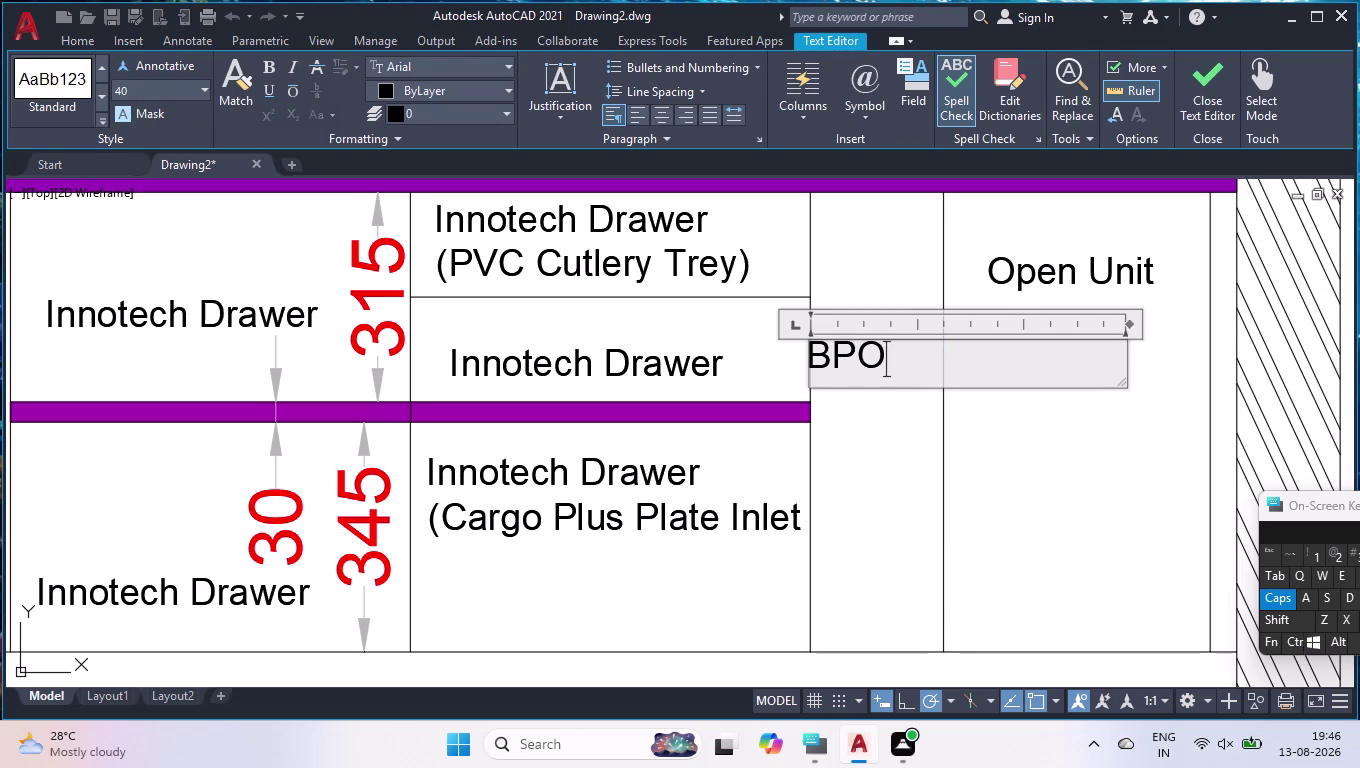
text(-)
text(3R)
key(BackSpace)
key(t)
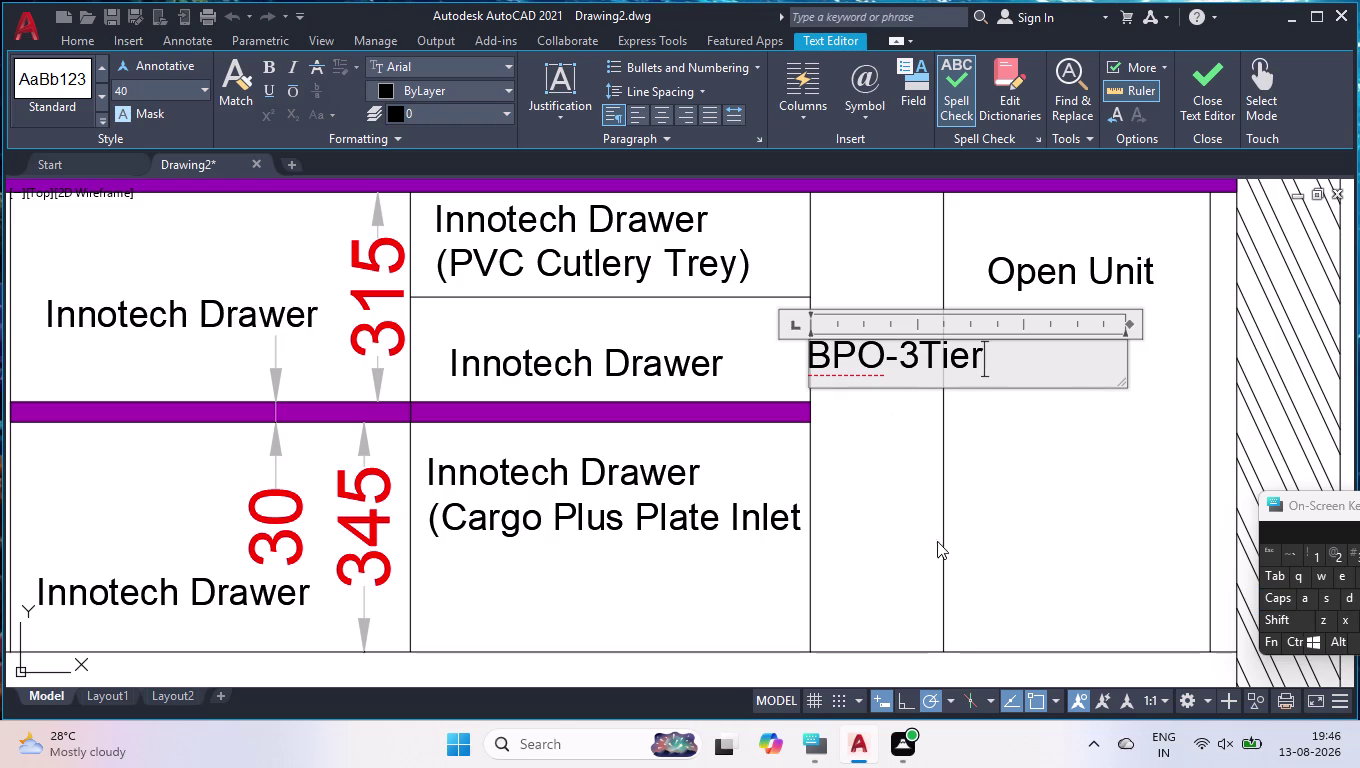
click(1068, 486)
Rotate the BPO-3Tier label 90° to read vertically and move it lower in its column.
click(879, 351)
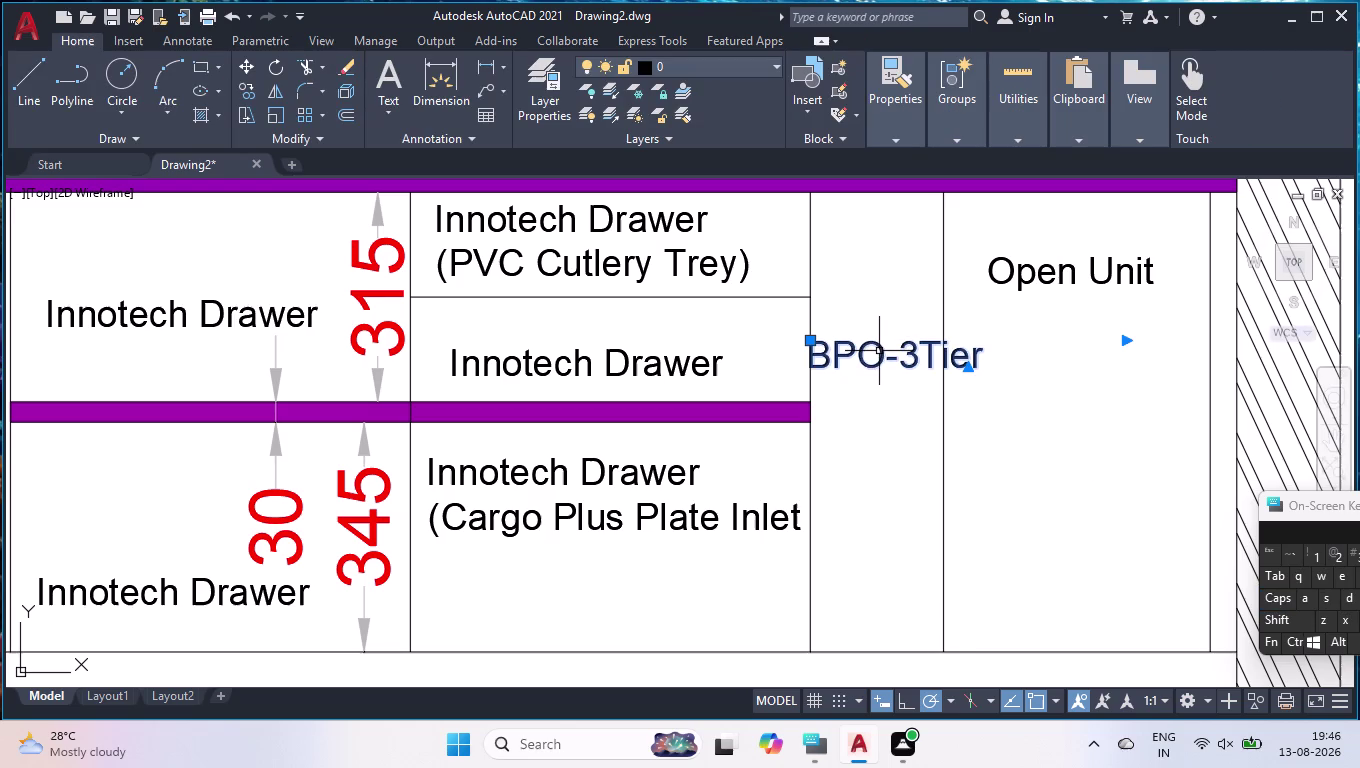
text(ro)
key(Return)
click(879, 351)
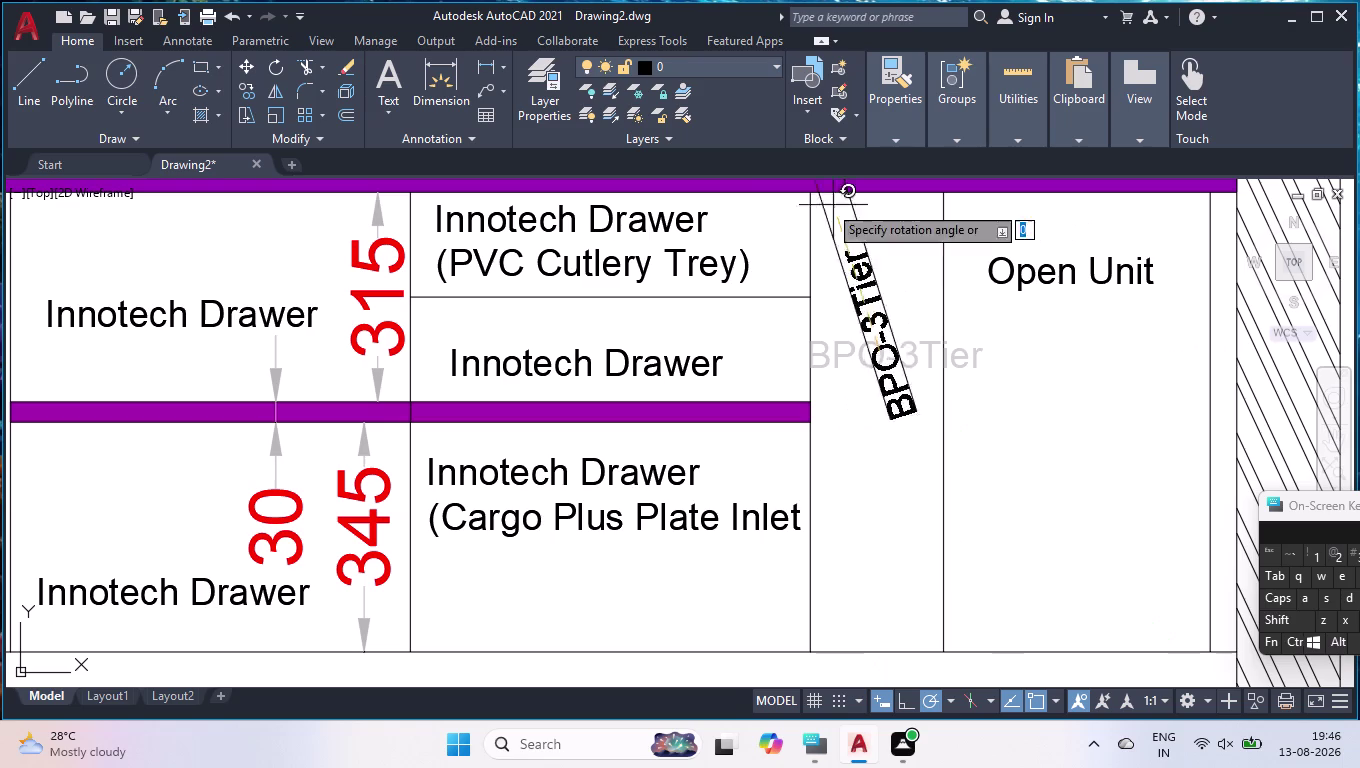
click(884, 234)
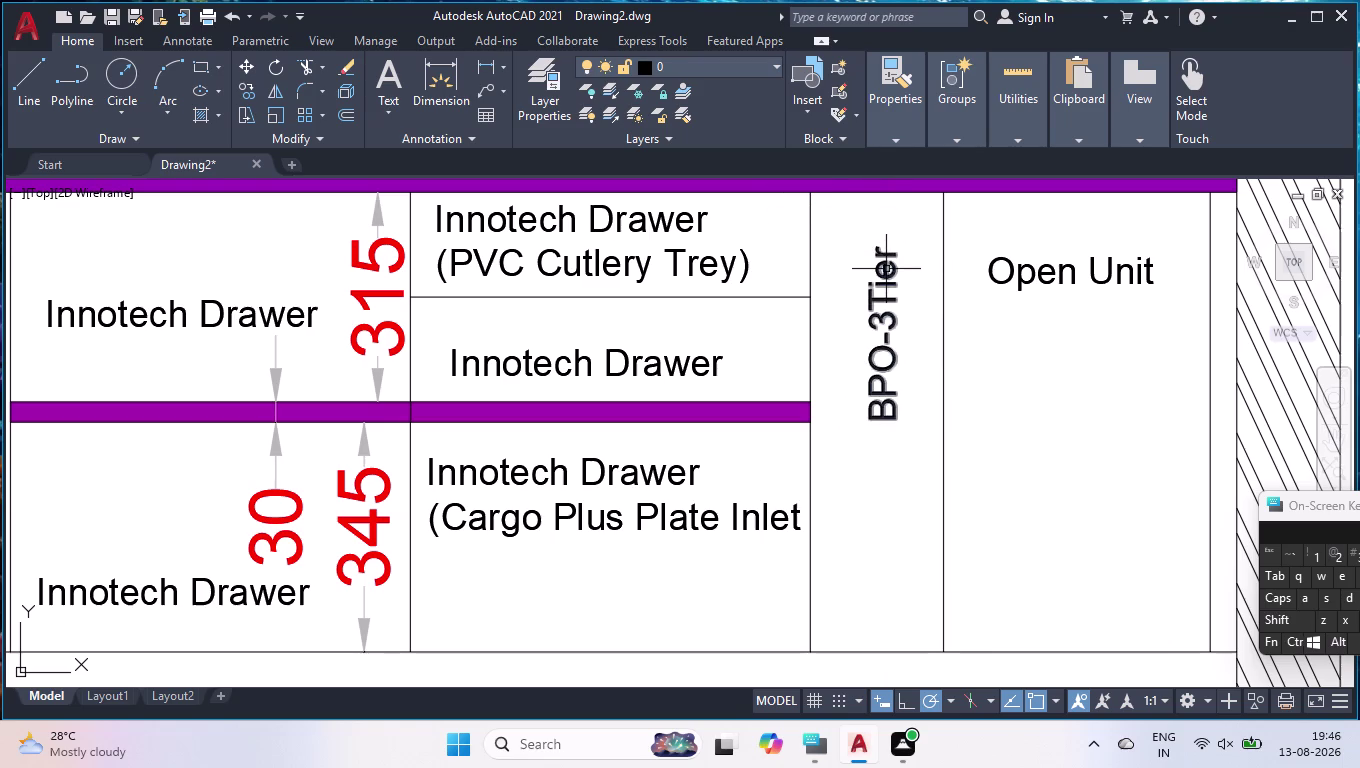
click(886, 269)
click(870, 418)
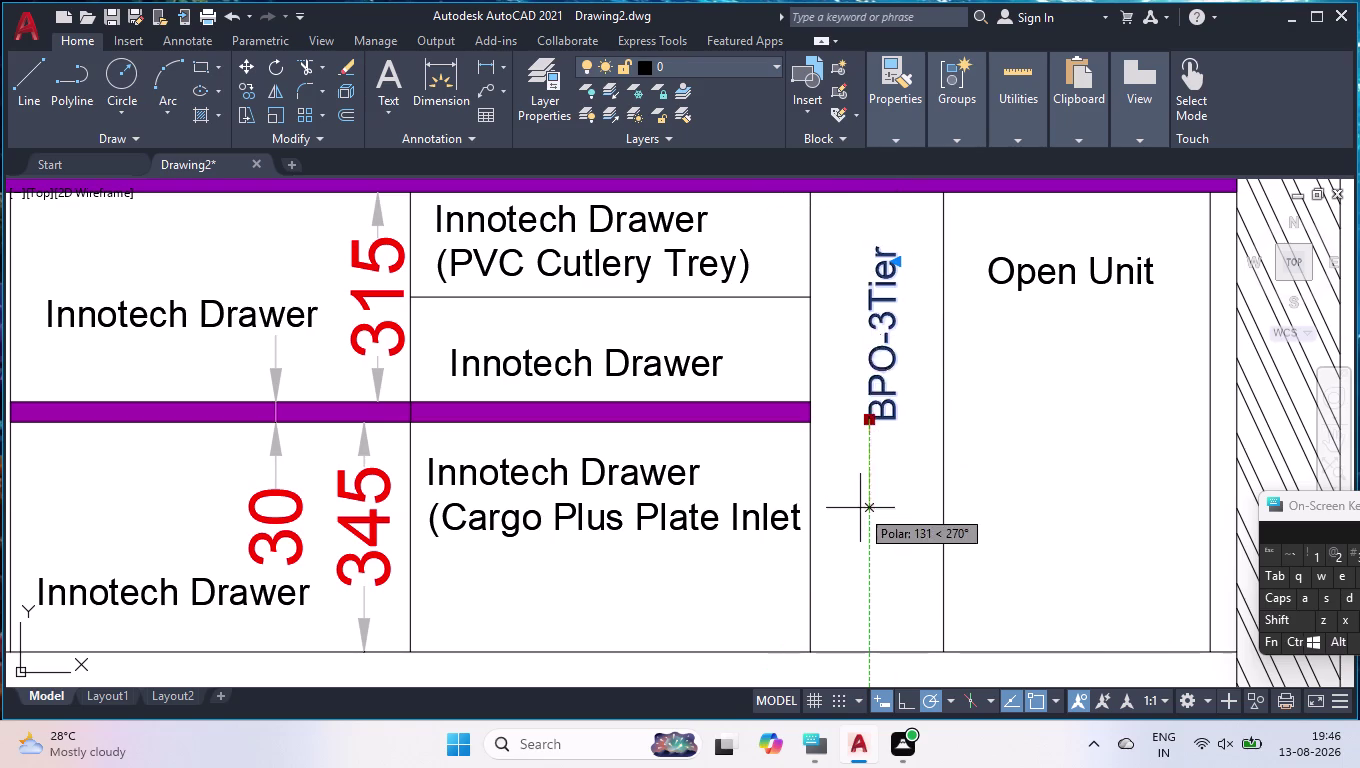
click(857, 511)
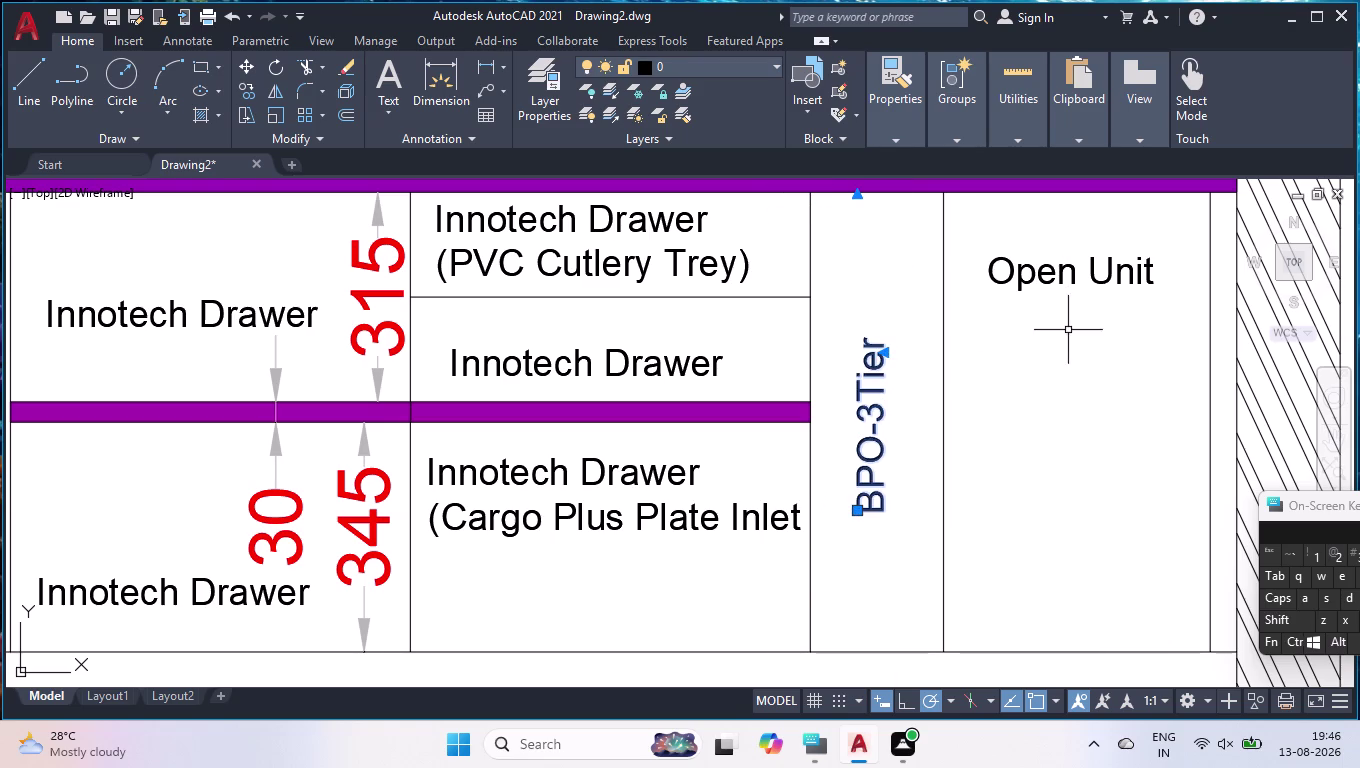
key(Escape)
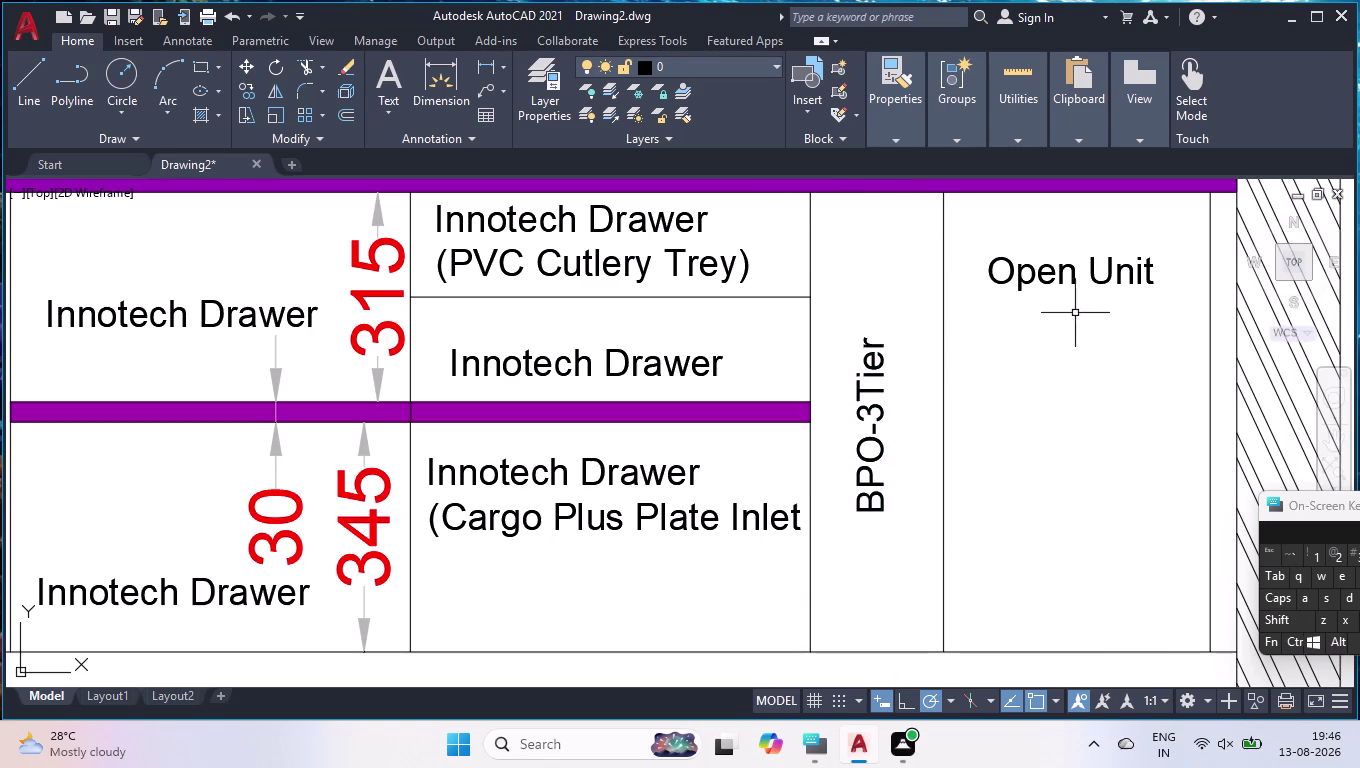
double_click(1061, 280)
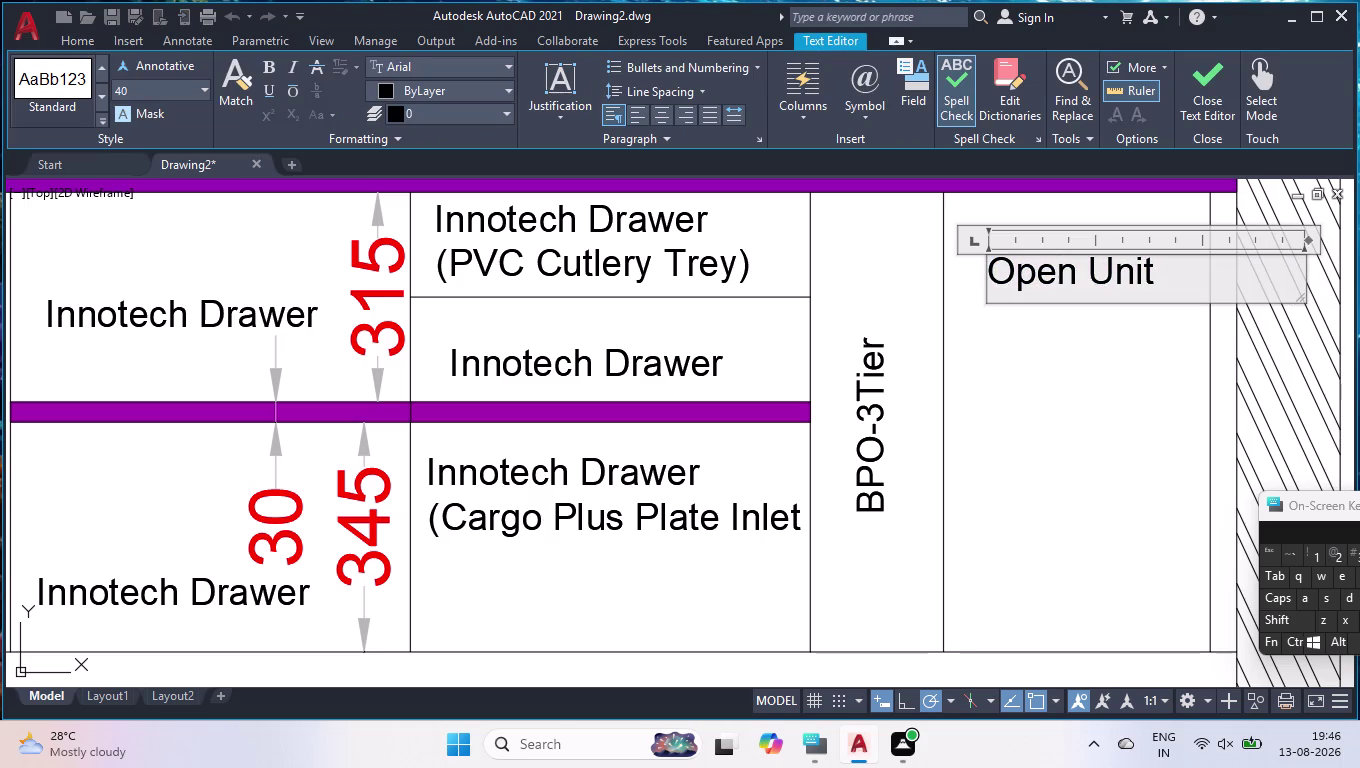
Replace the Open Unit note text with '1-Openable Shutter'.
key(ctrl+a)
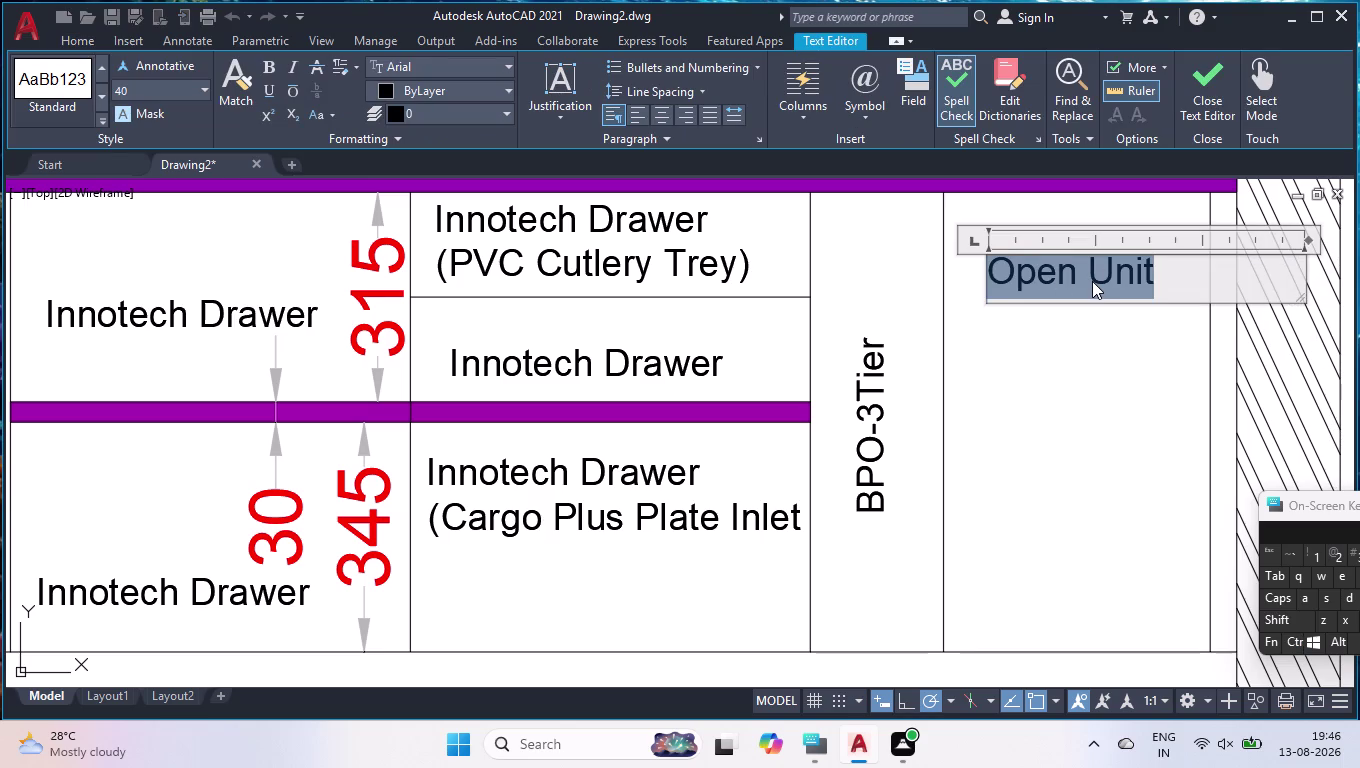
text(1-)
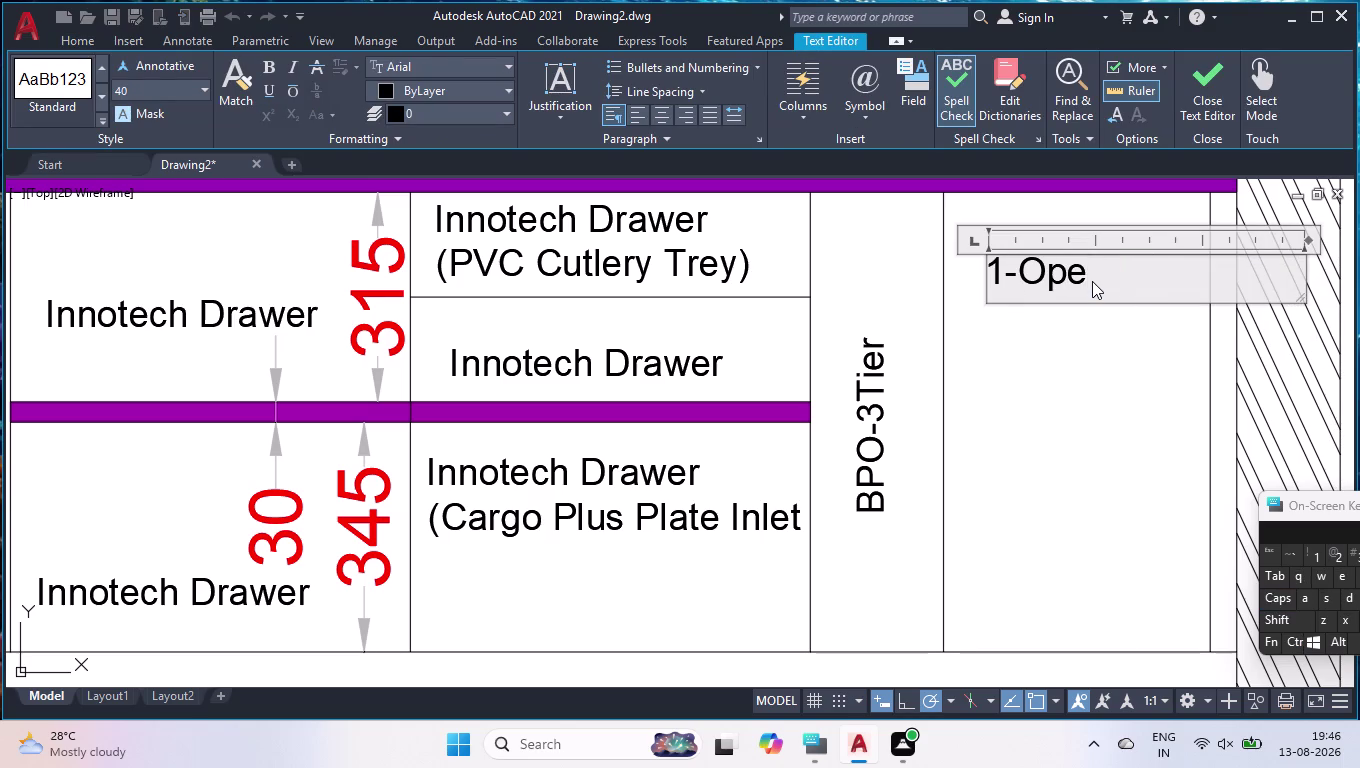
key(BackSpace)
text(nab)
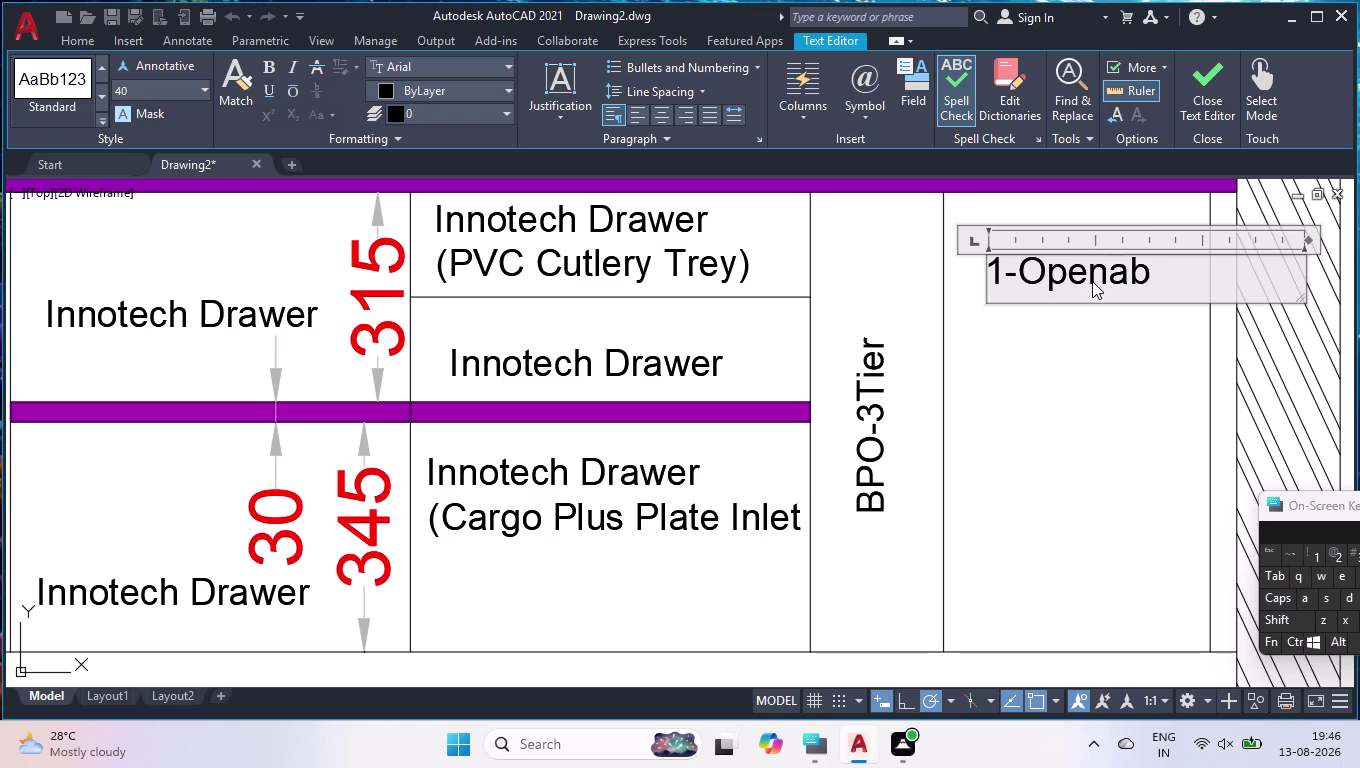
text(le)
key(Return)
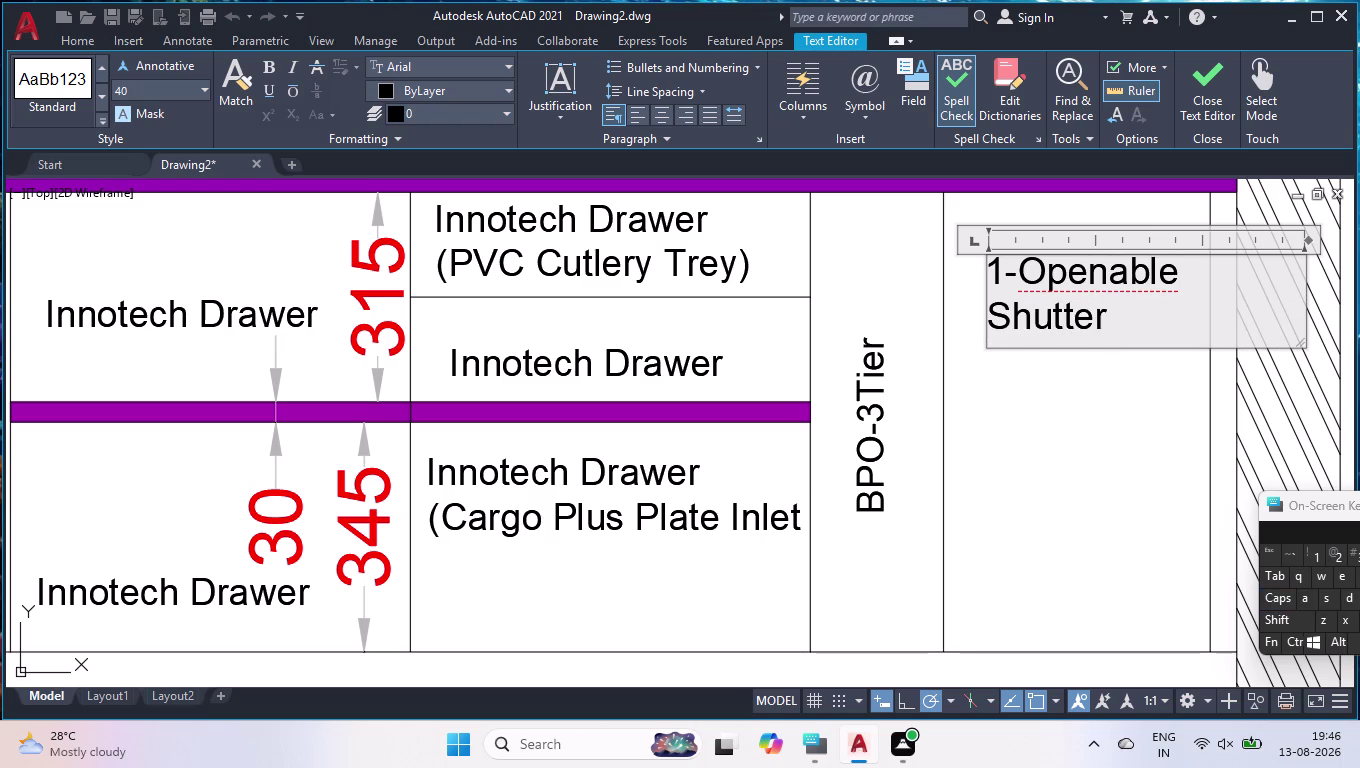
Add 'Cylindrical Unit' a few lines below and close the editor.
key(Return)
key(Return)
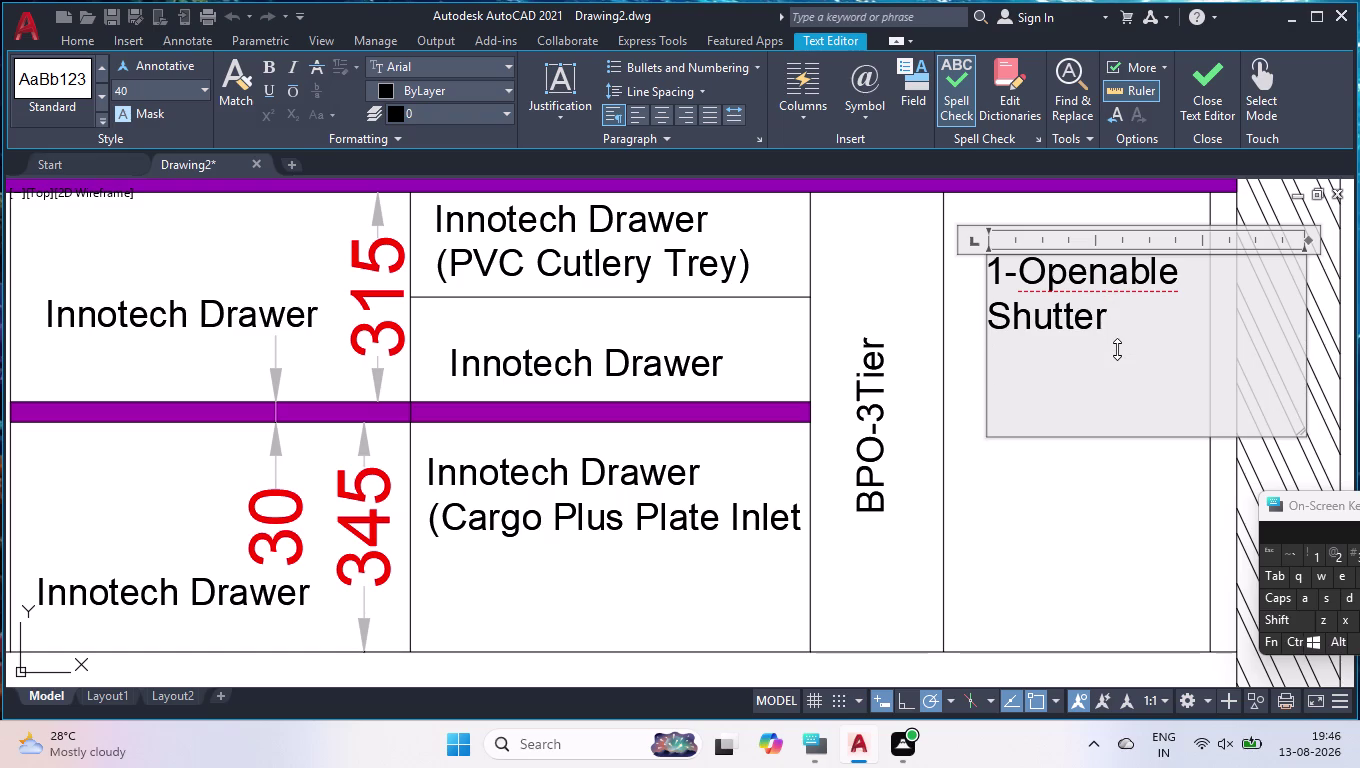
key(Return)
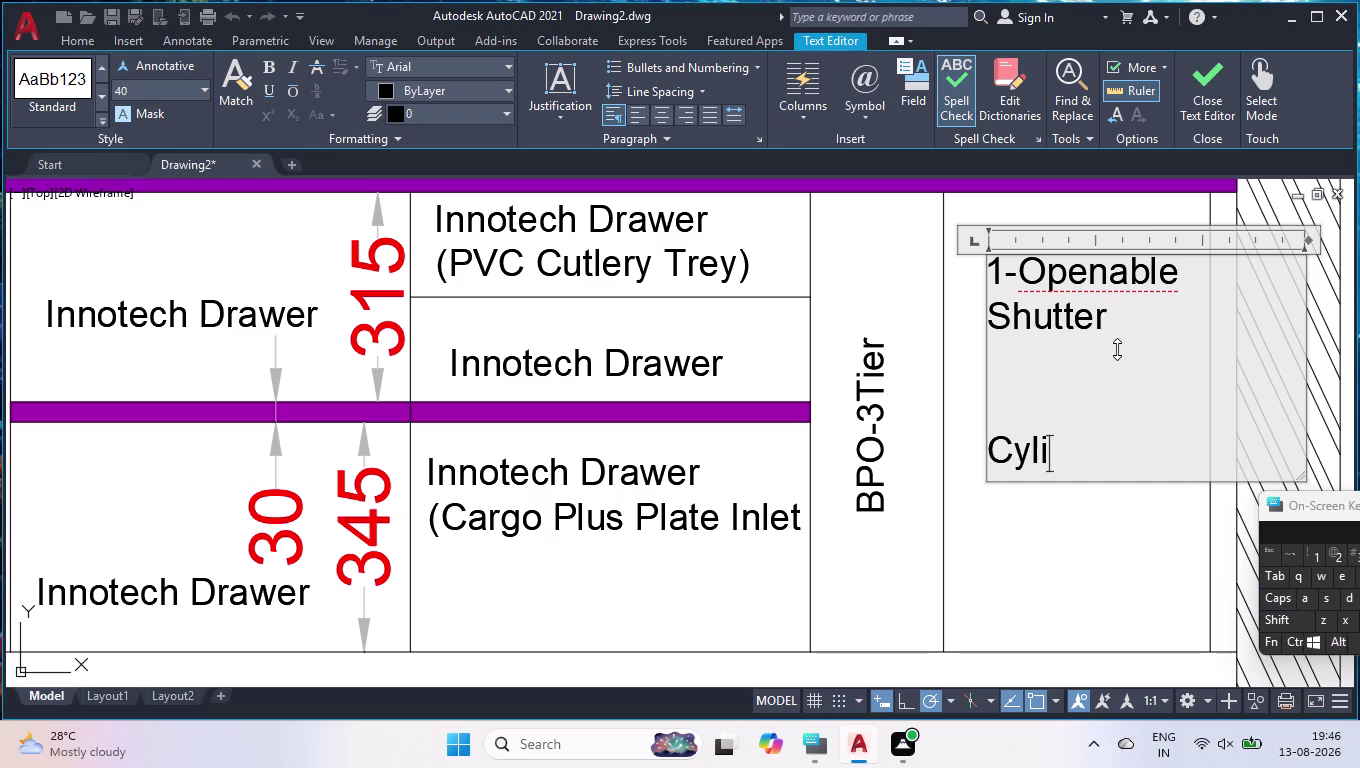
text(ndrica)
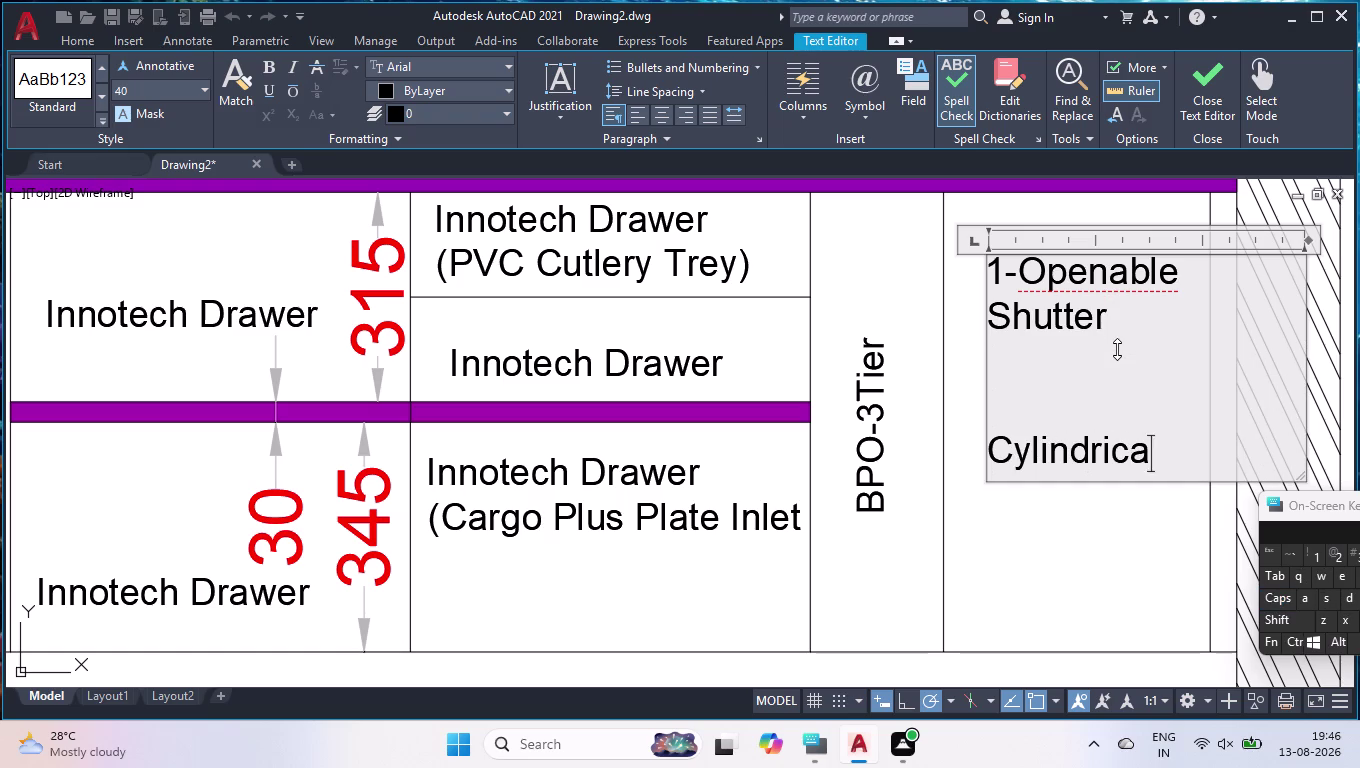
text(l)
key(space)
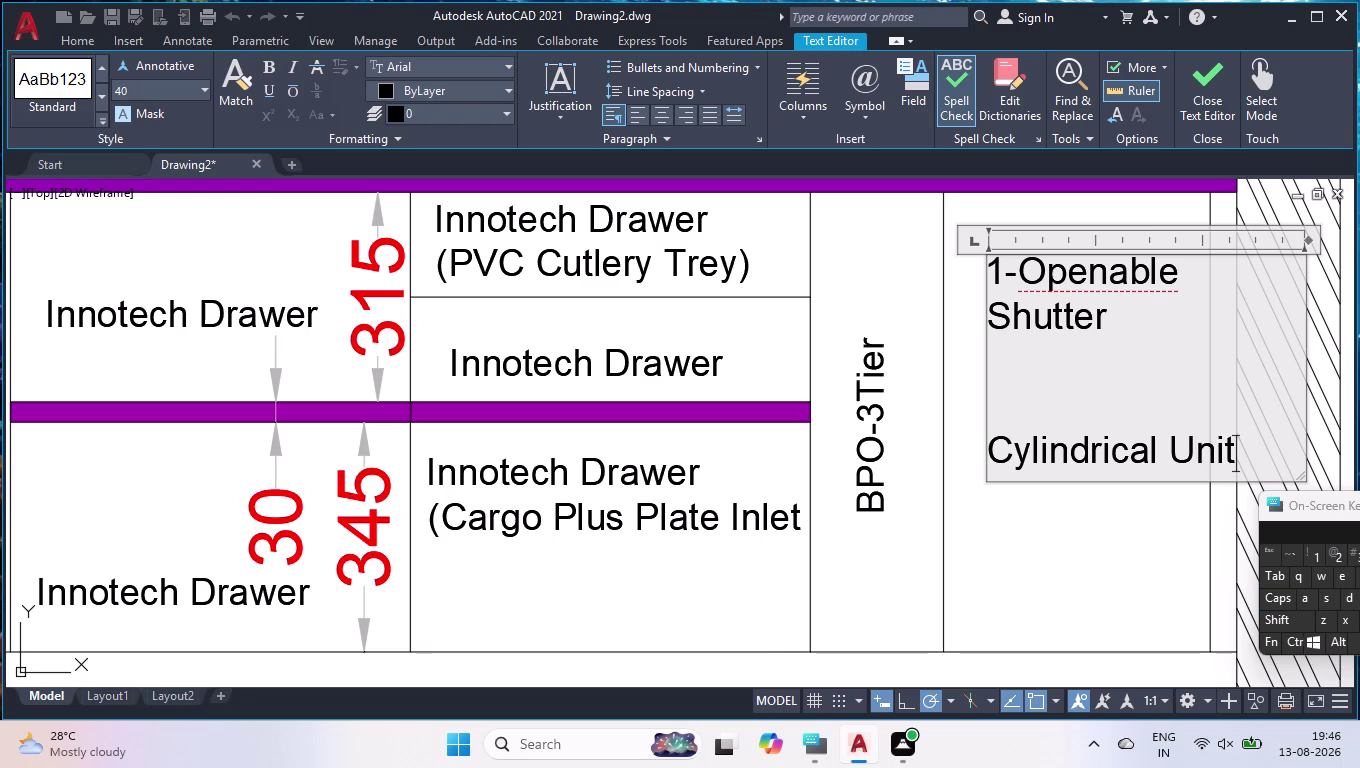
click(1132, 574)
click(1089, 454)
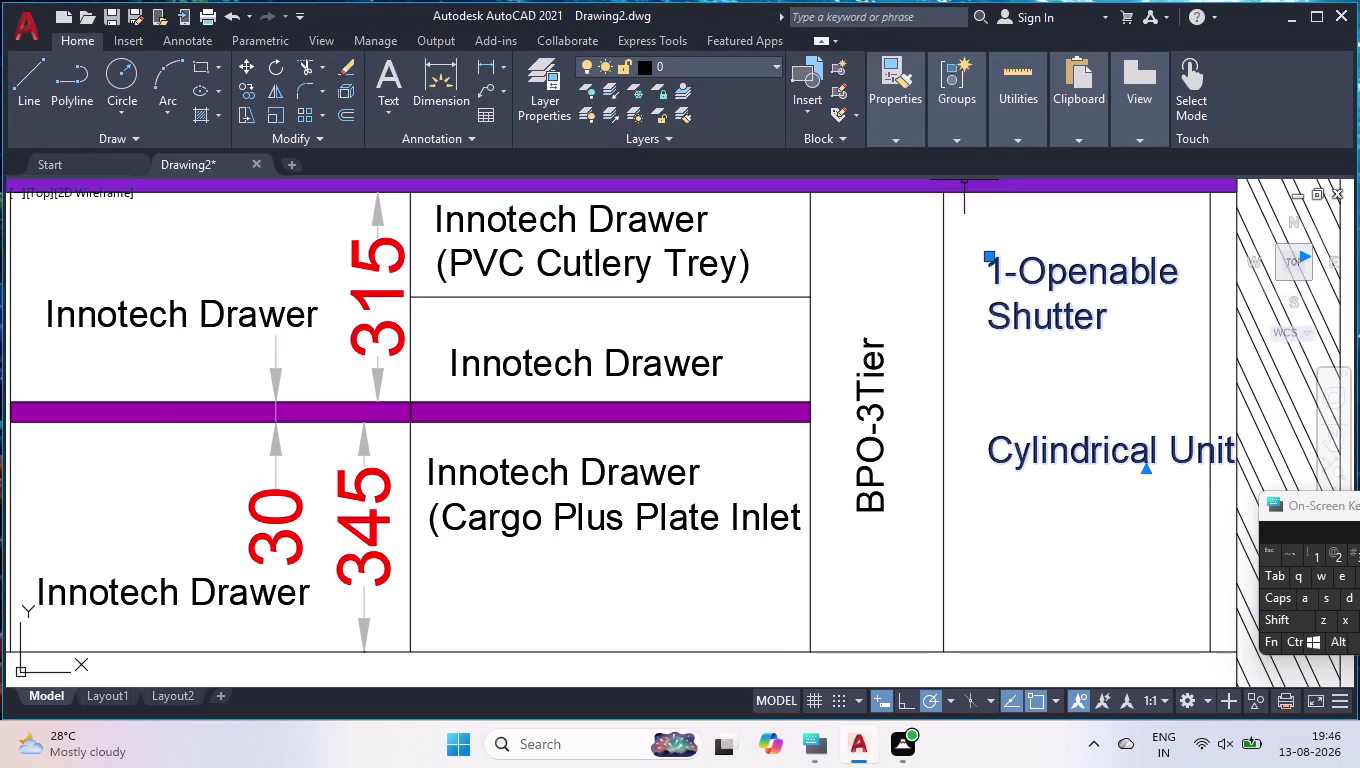
scroll(up, 3)
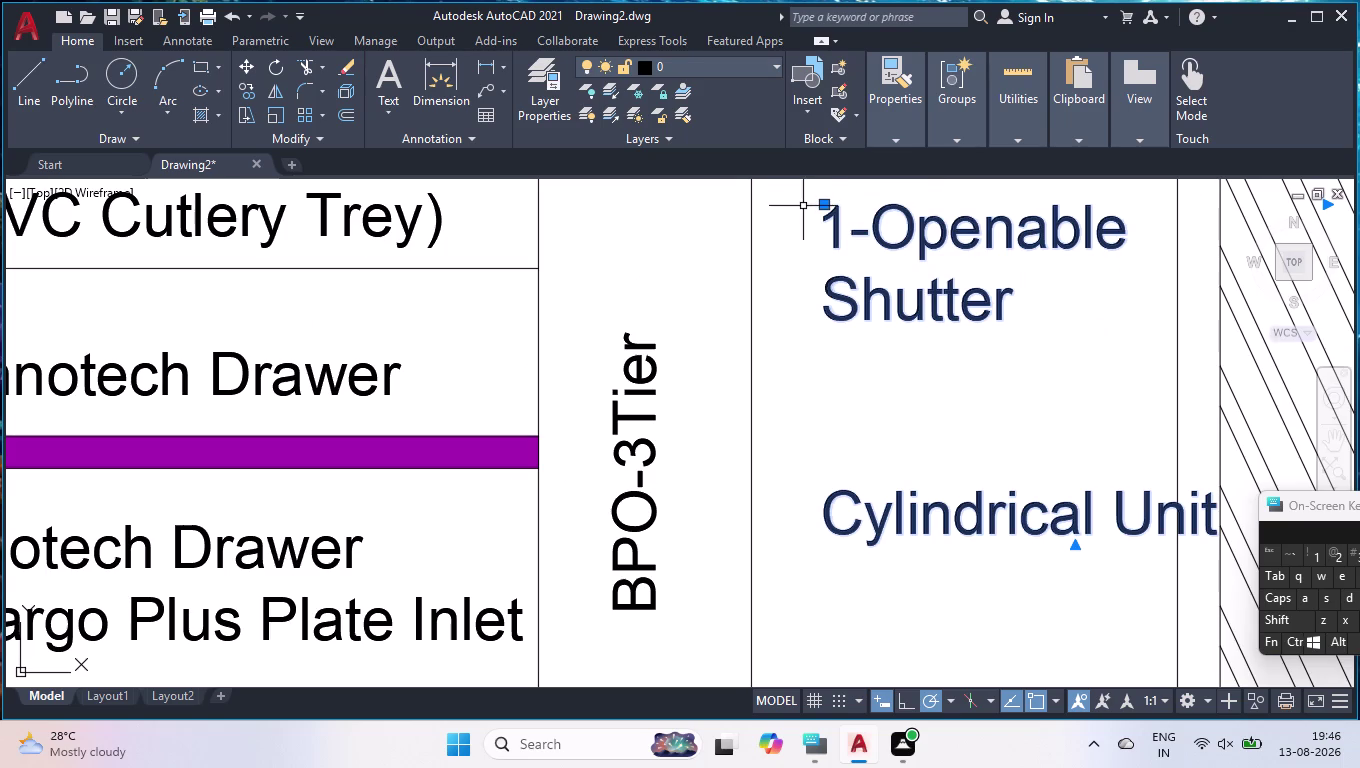
Nudge the '1-Openable Shutter / Cylindrical Unit' note left, then zoom to the upper cabinets.
click(825, 205)
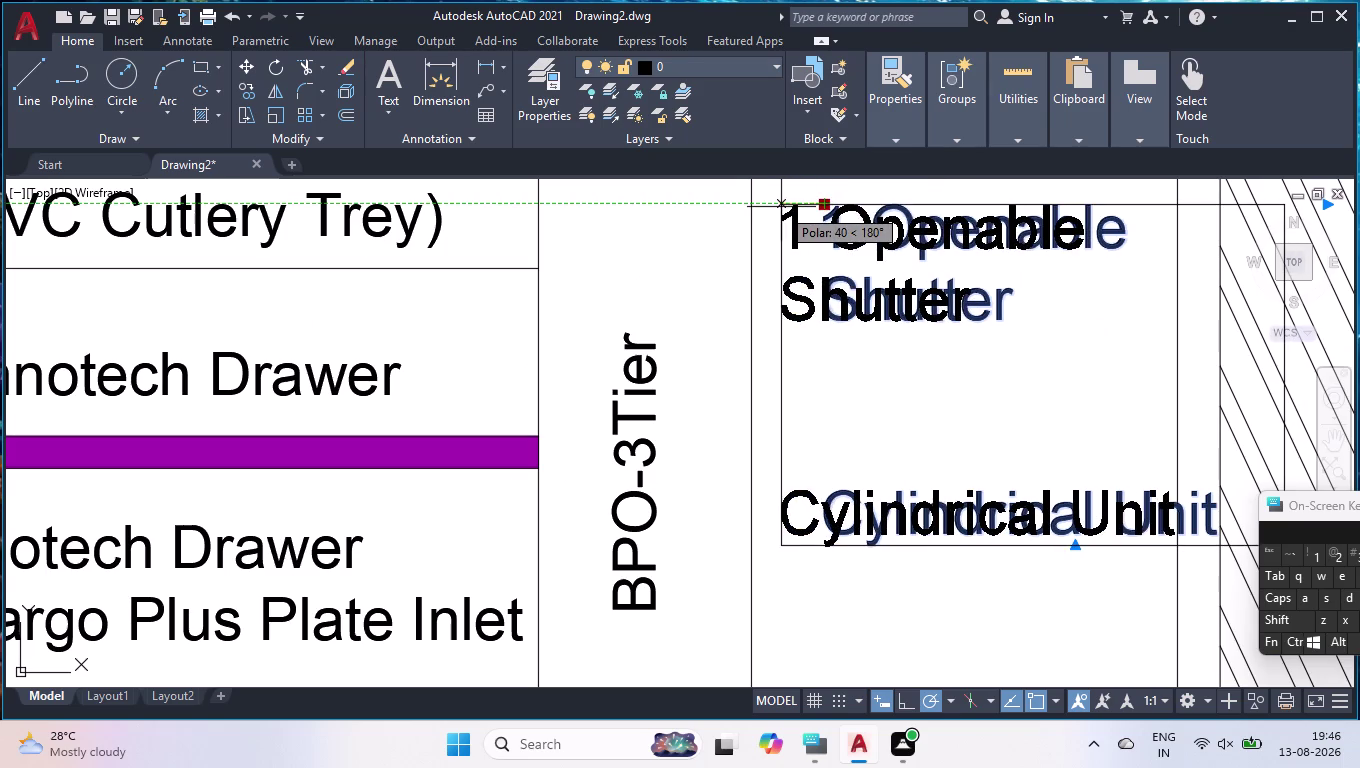
click(781, 207)
scroll(down, 3)
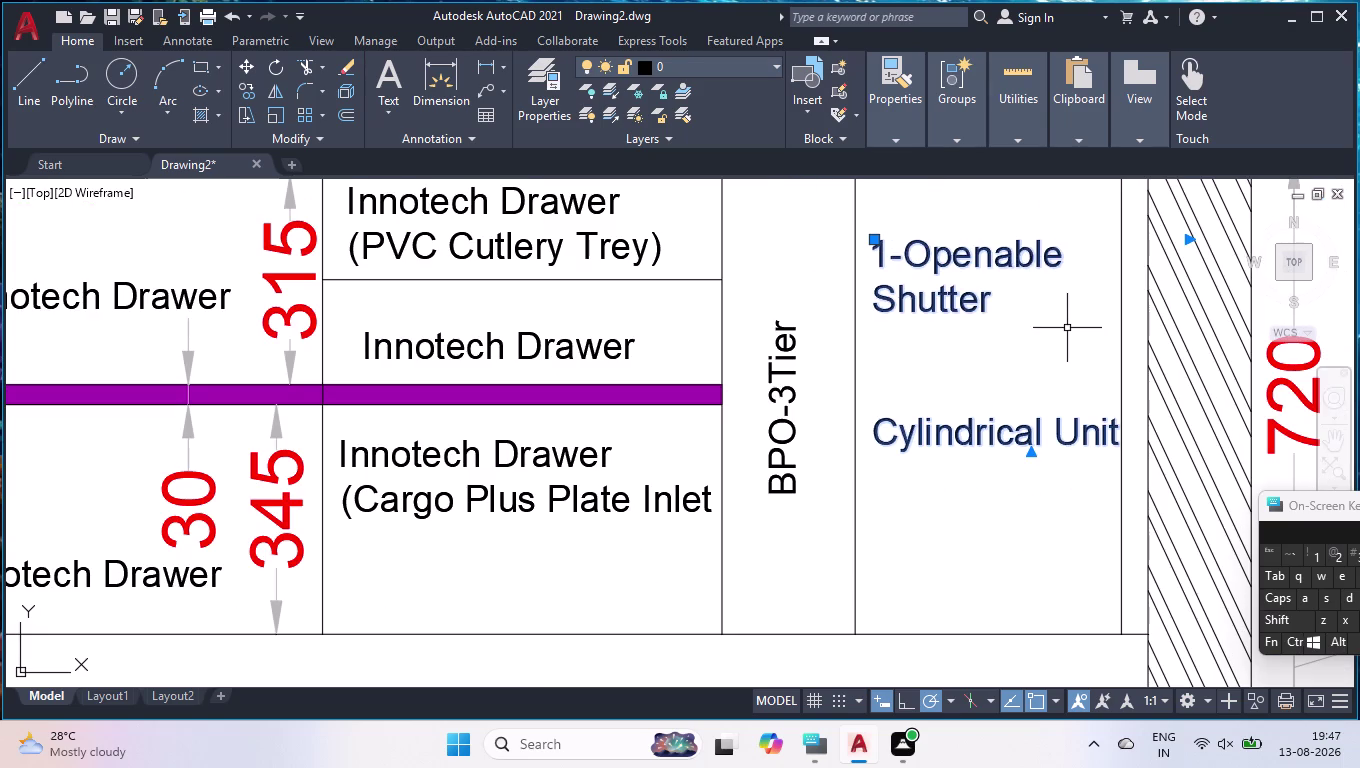
key(Escape)
scroll(down, 3)
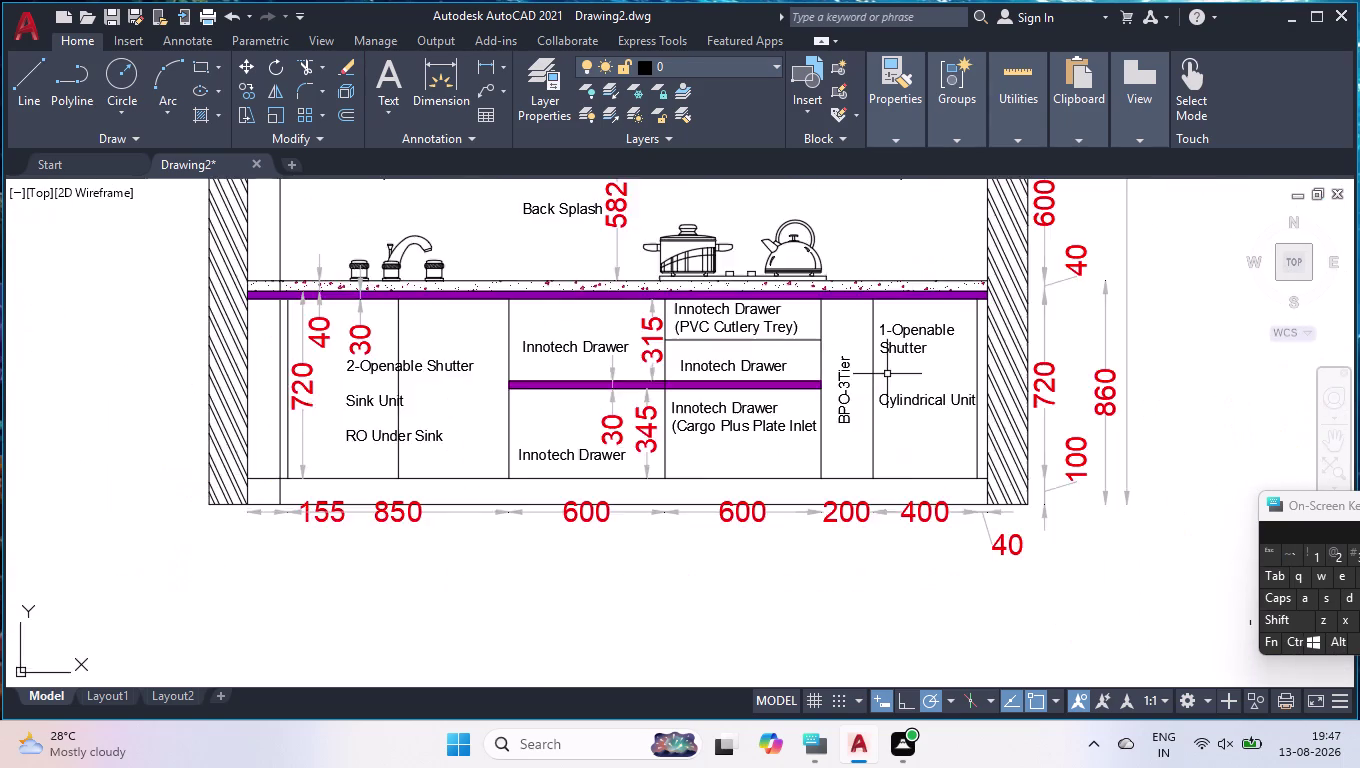
scroll(down, 3)
scroll(down, 3)
scroll(up, 3)
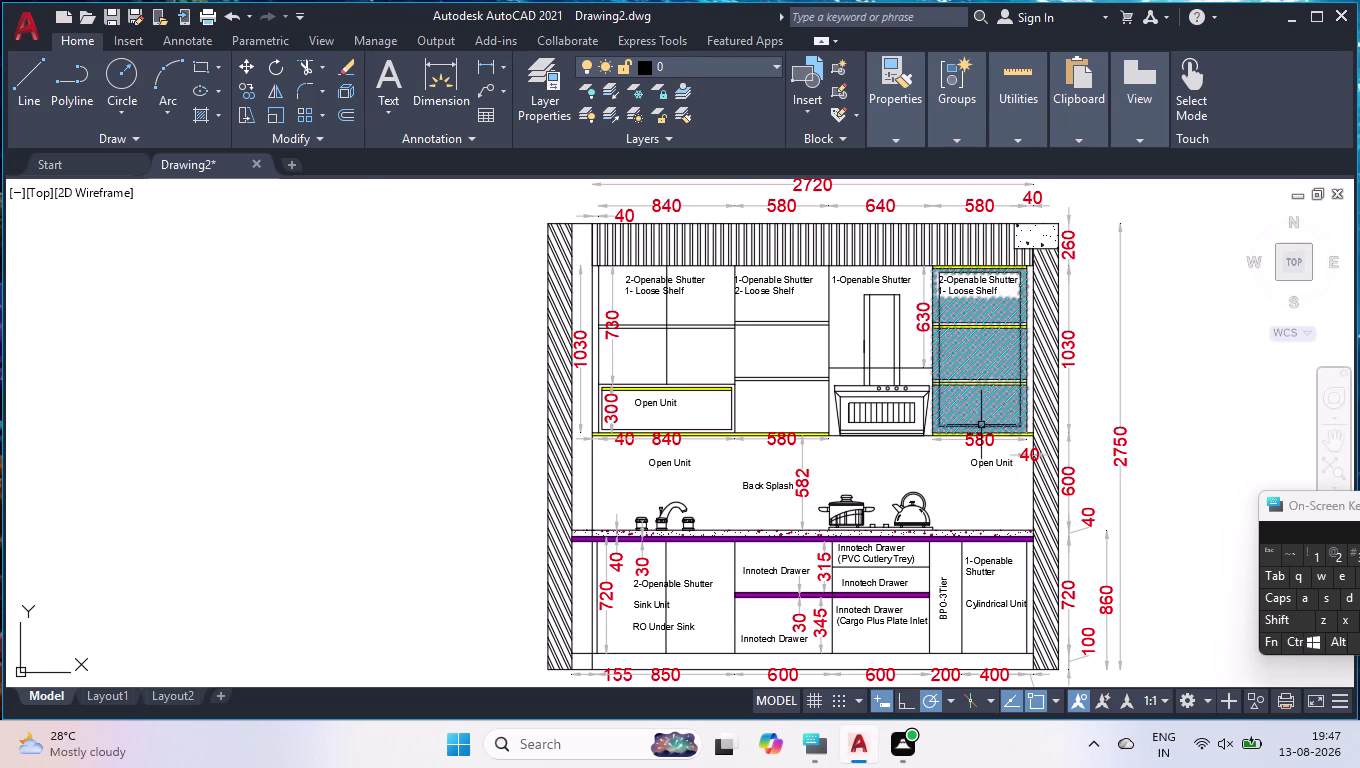
scroll(up, 3)
scroll(up, 3)
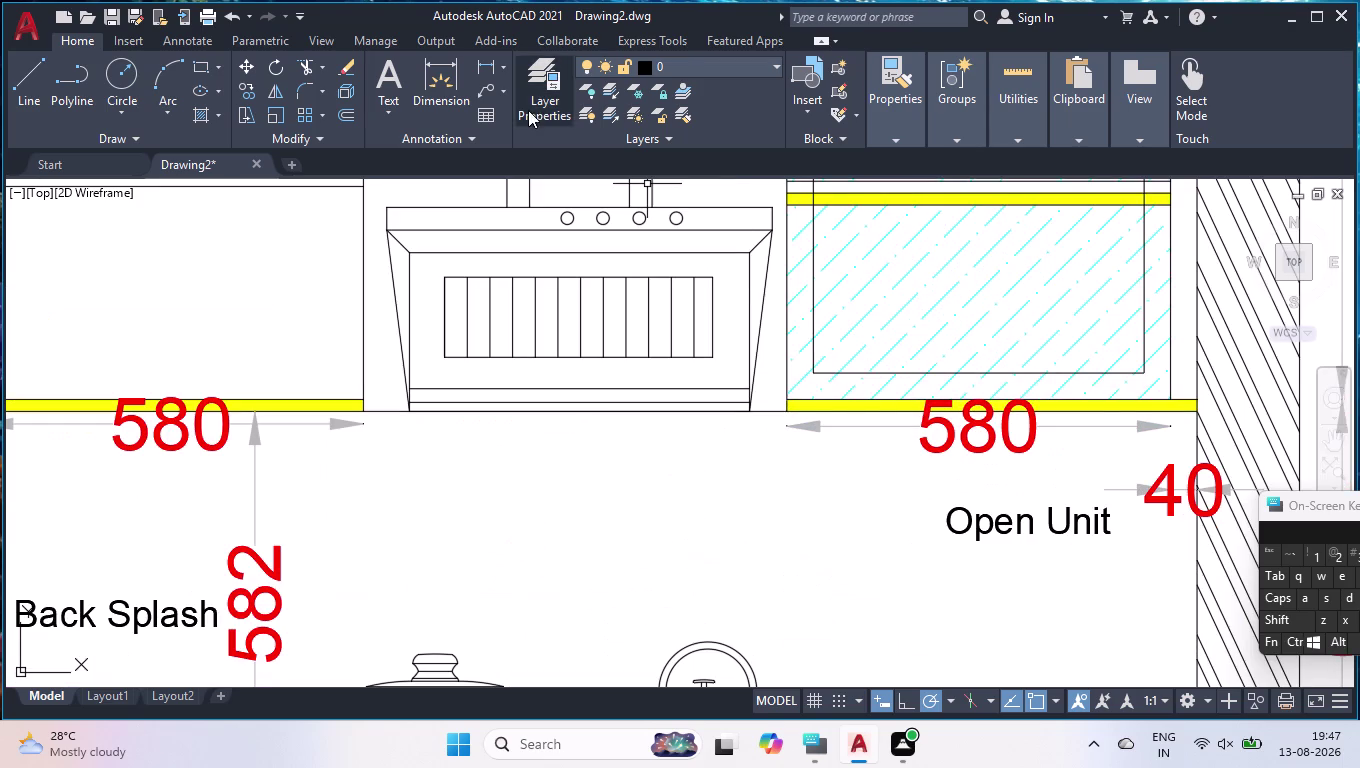
click(503, 89)
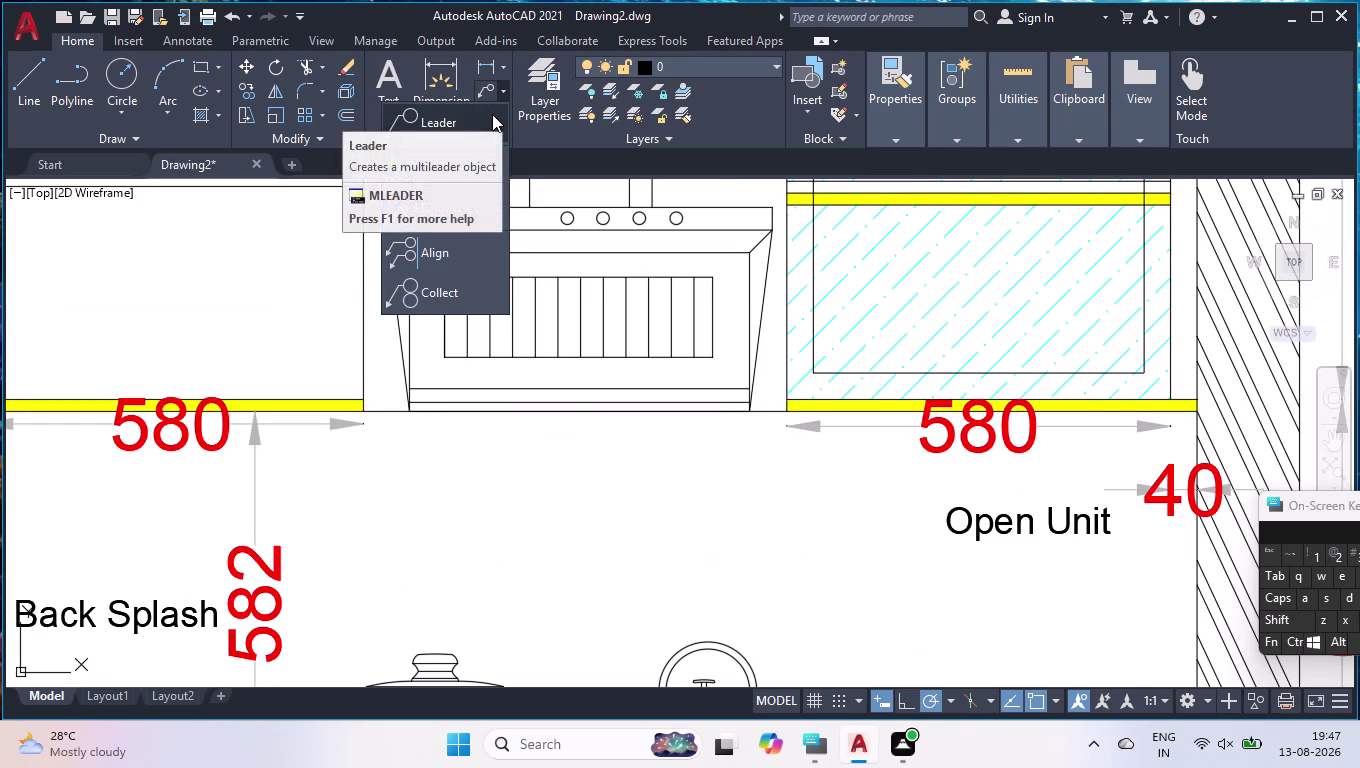
Add a 'Profile Light' leader from the wall cabinet's bottom edge and delete the Open Unit label.
click(492, 114)
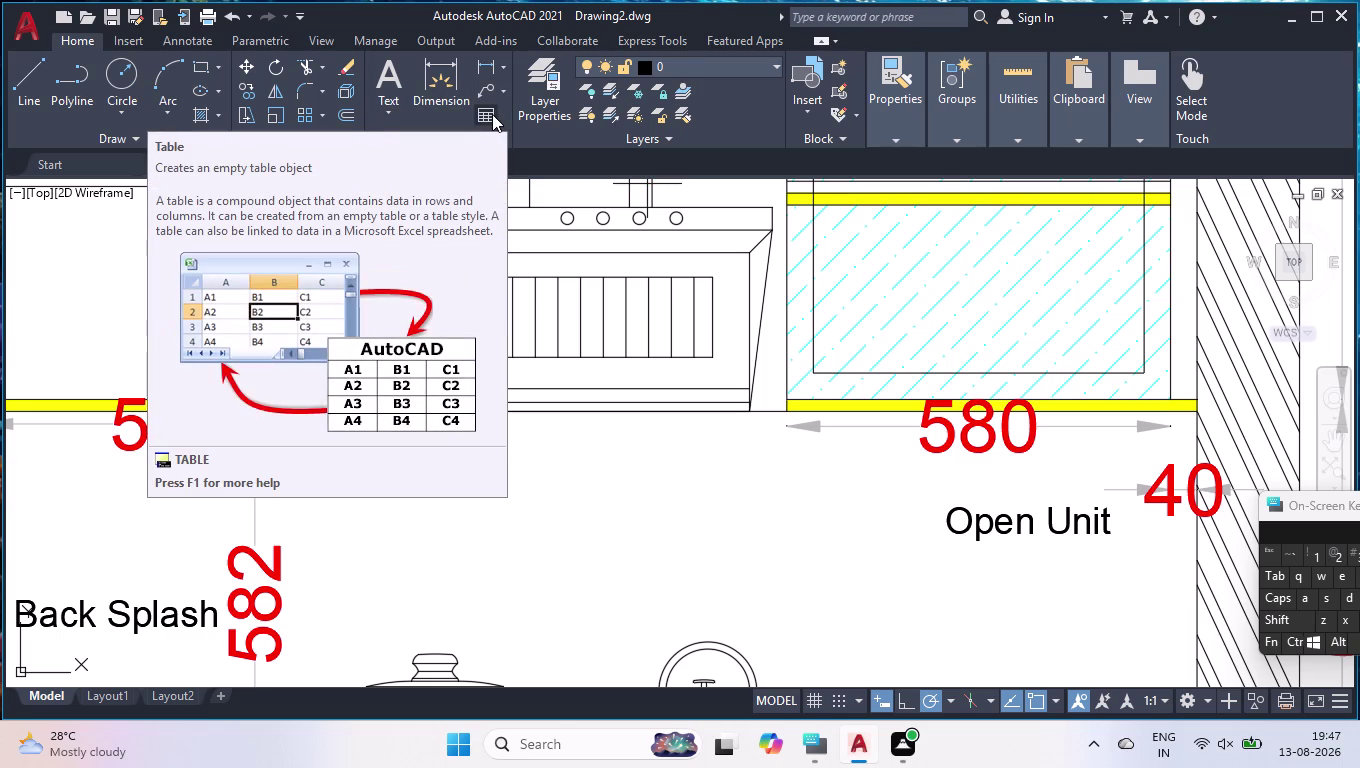
click(845, 413)
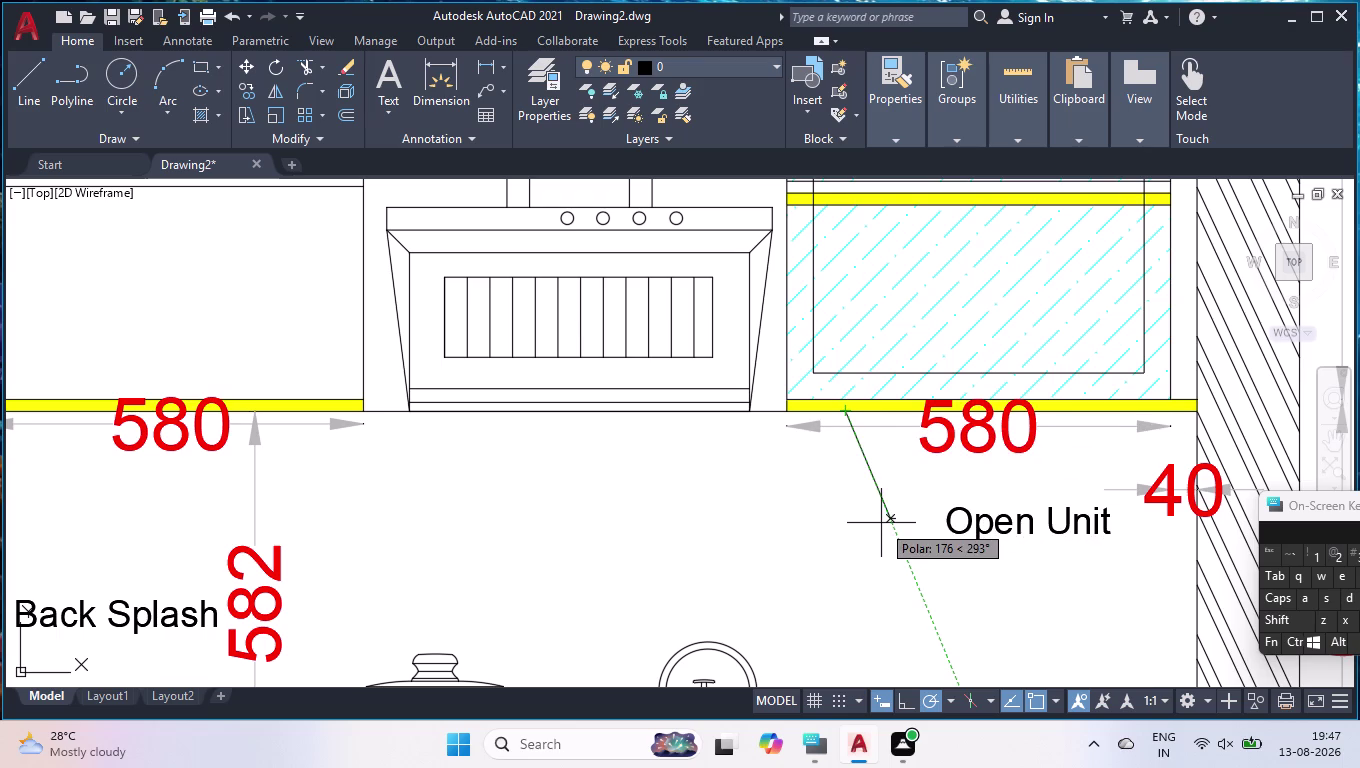
click(881, 523)
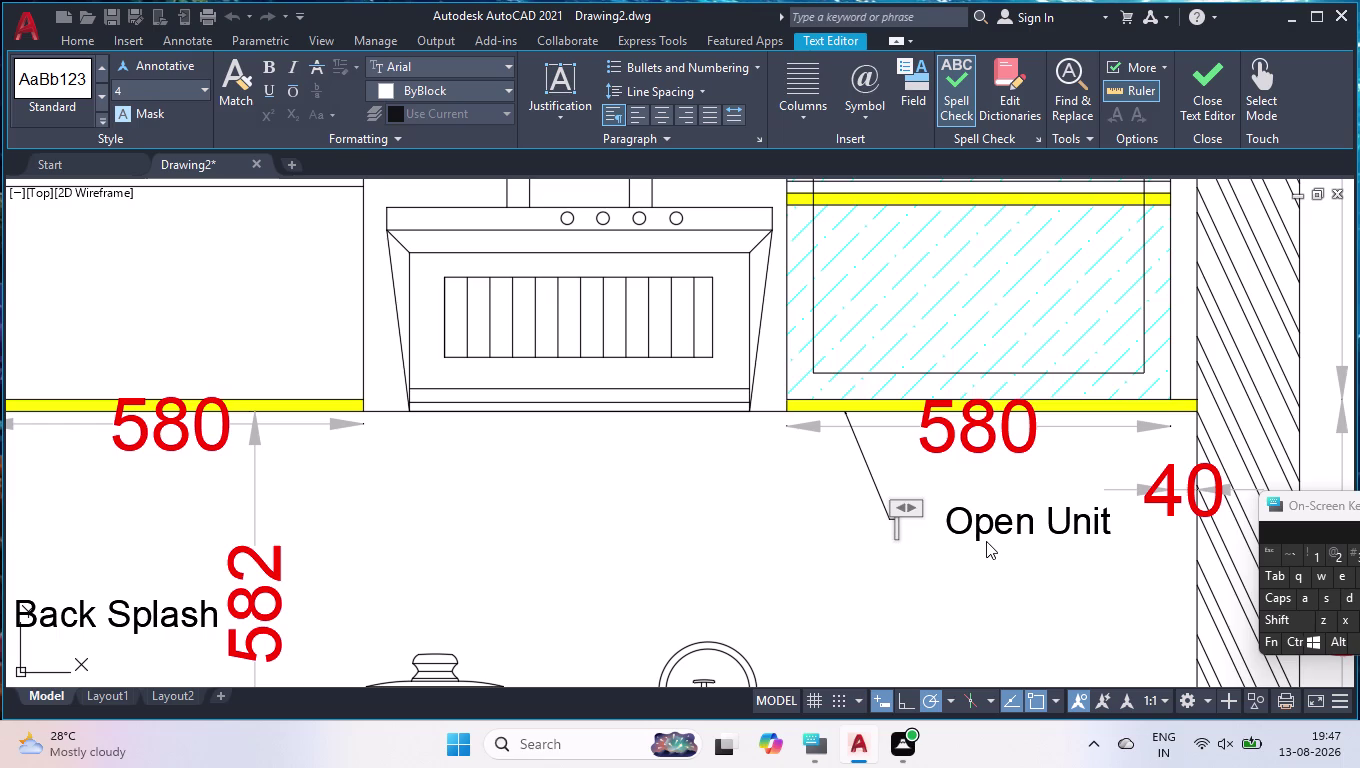
key(r)
text(ofile)
key(space)
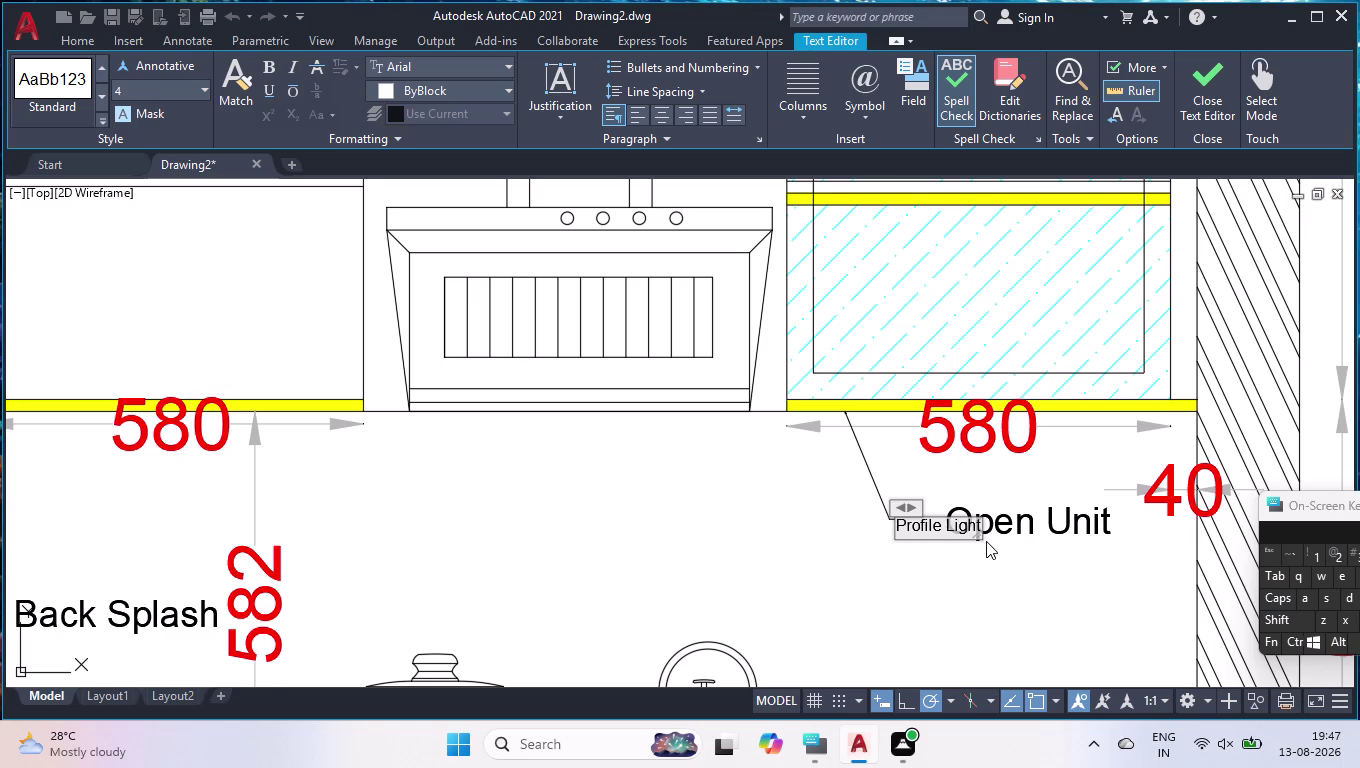
click(977, 576)
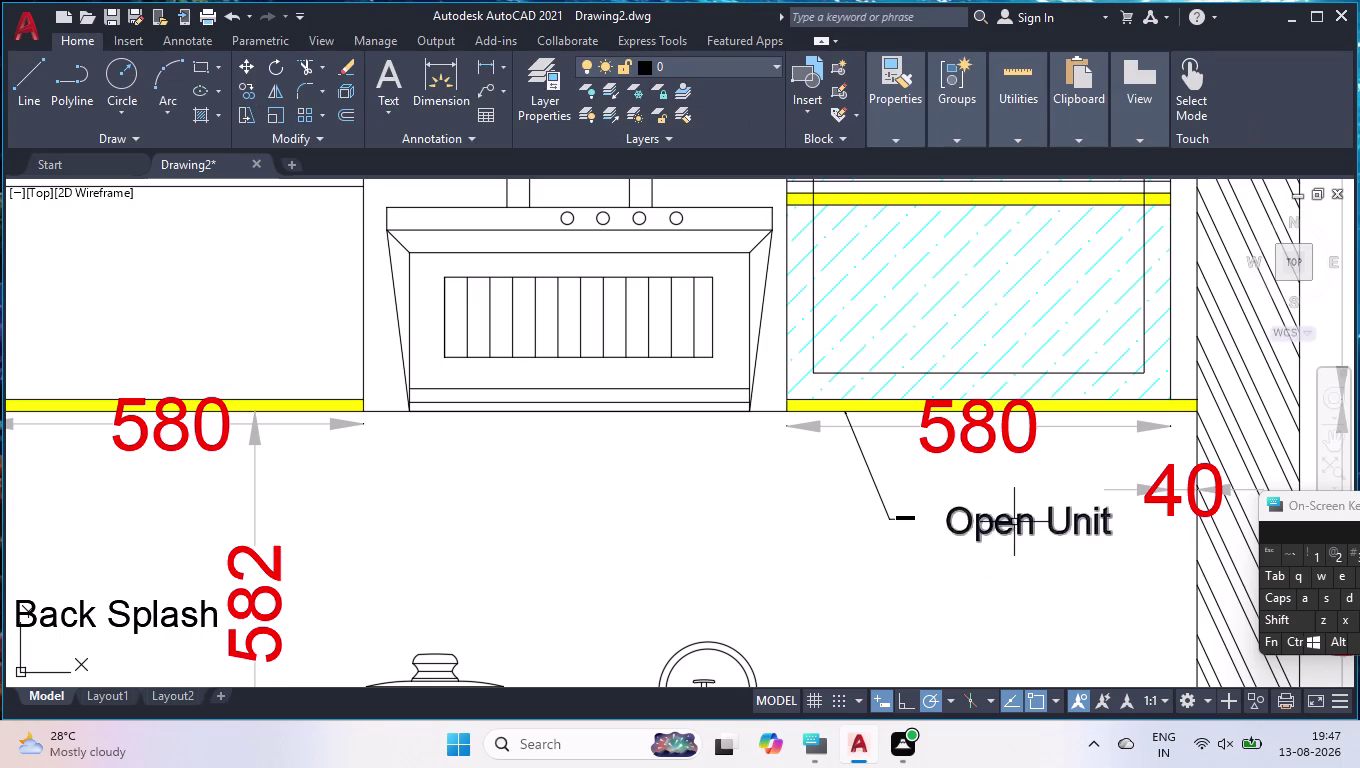
click(1014, 522)
key(Delete)
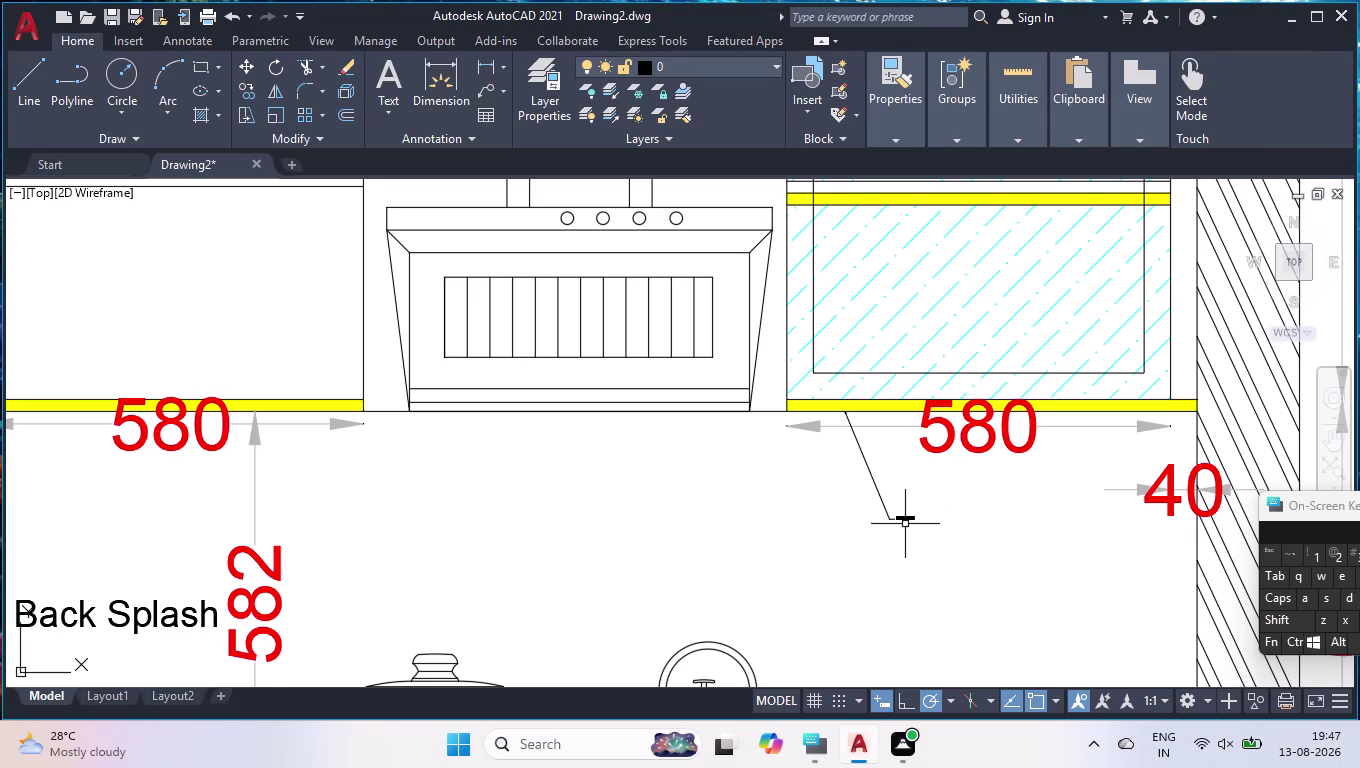
Increase the Profile Light leader's arrowhead size through 10 and 20 to 30.
click(906, 520)
key(ctrl+1)
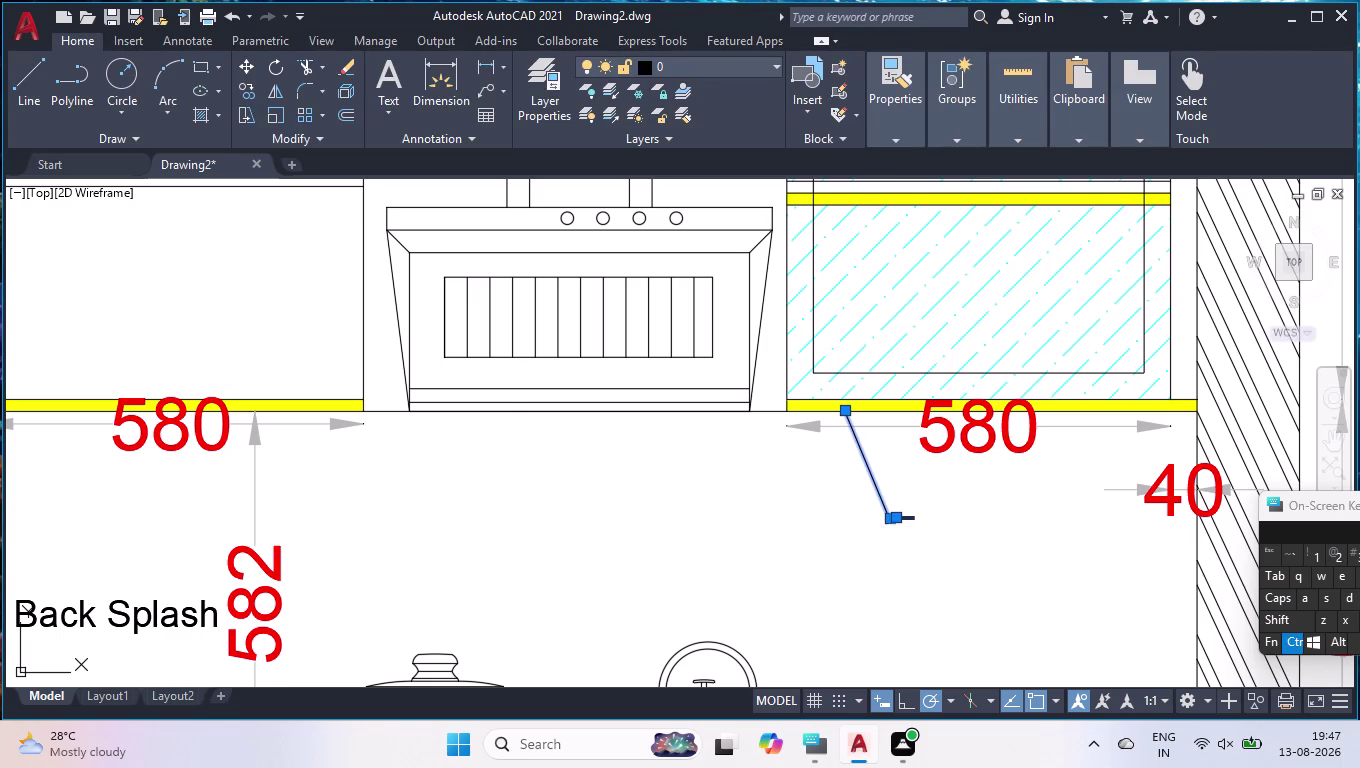
scroll(down, 3)
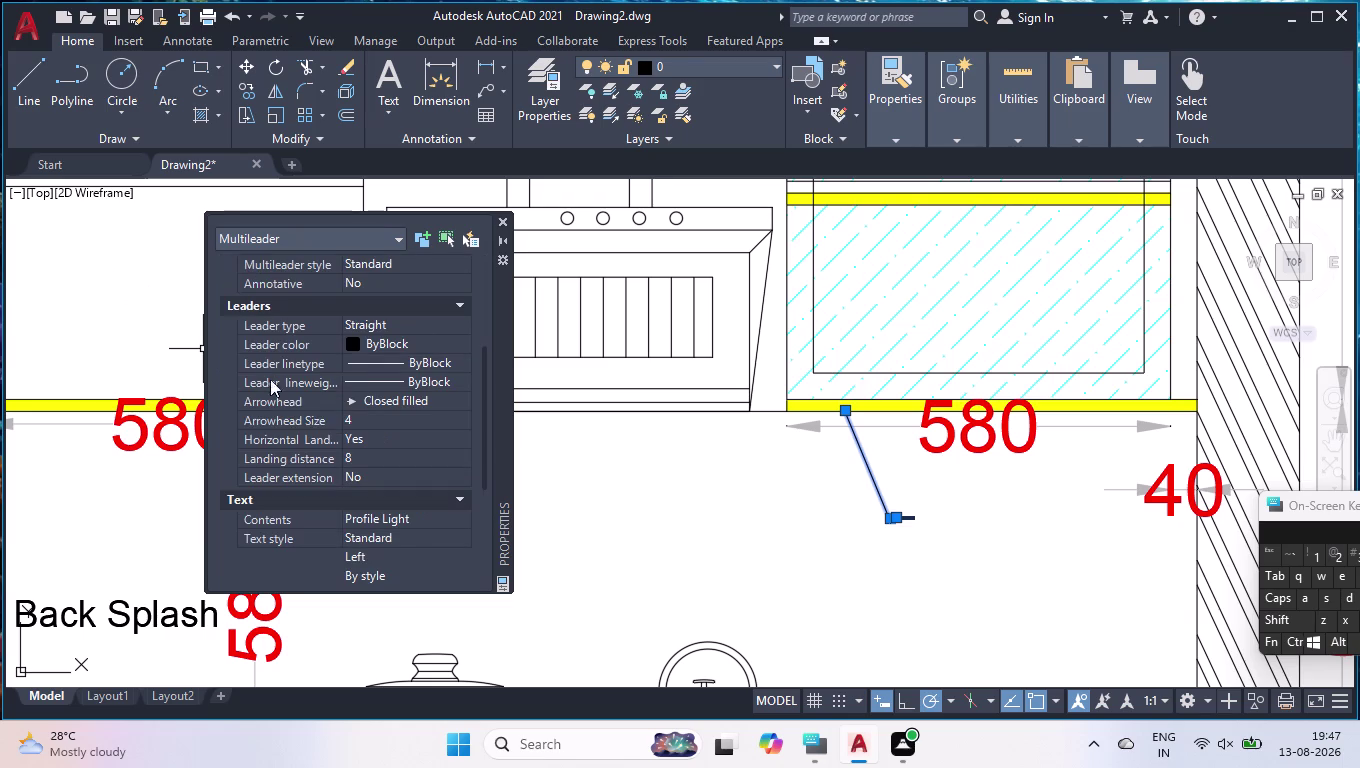
click(392, 420)
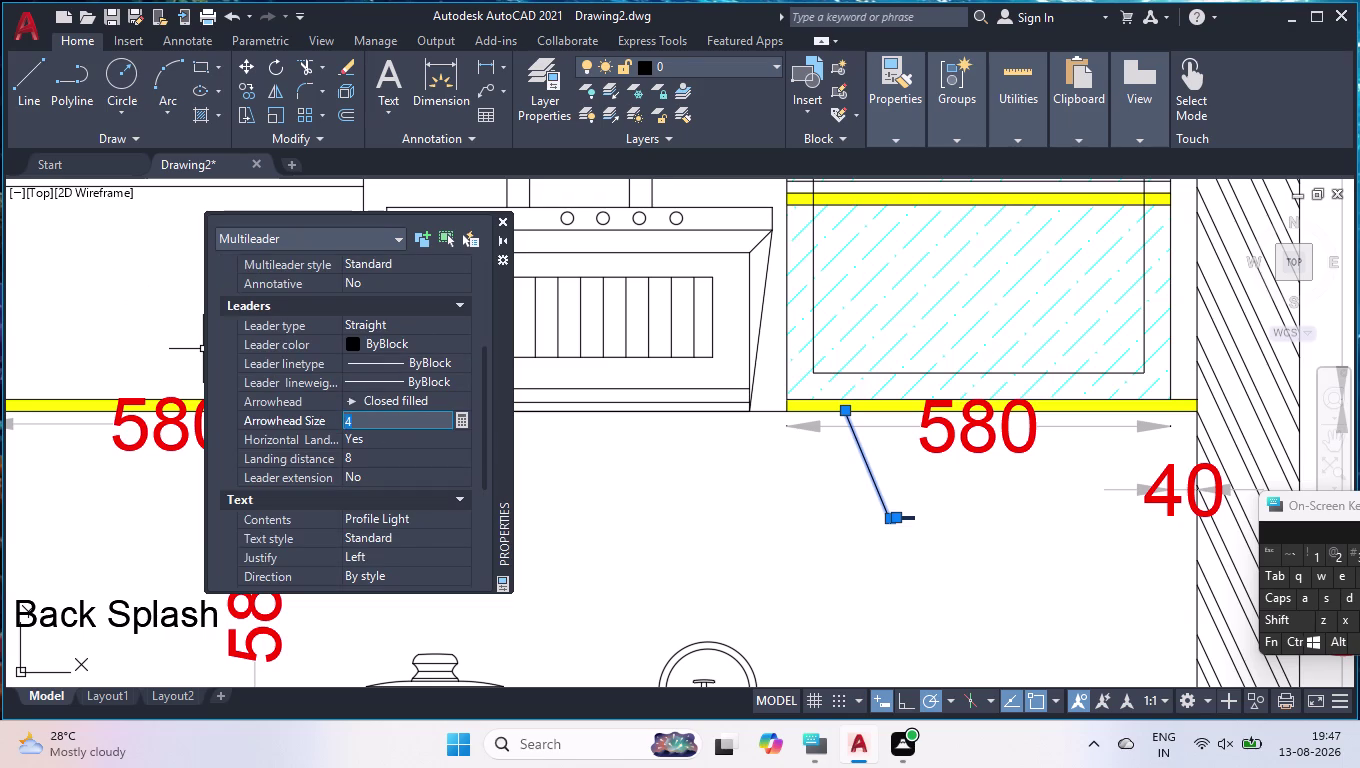
text(10)
key(Return)
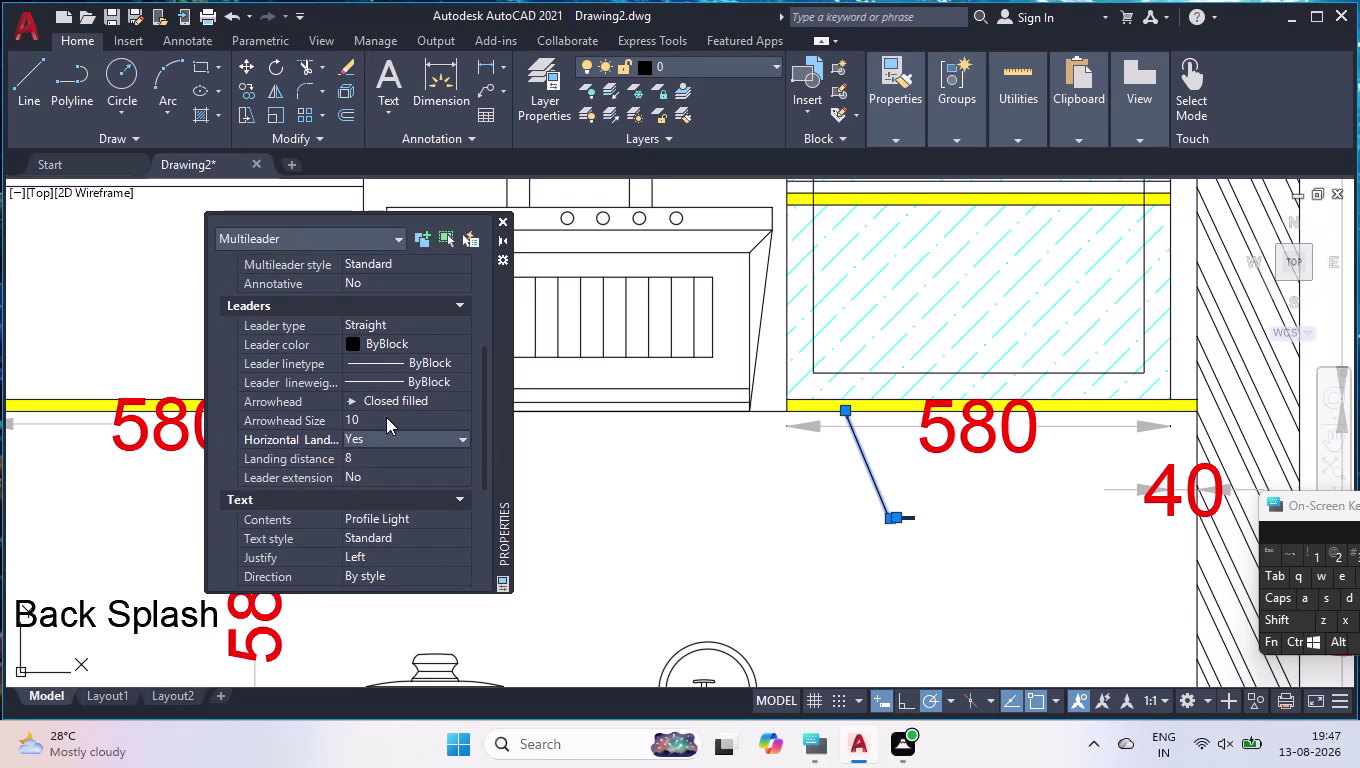
click(386, 417)
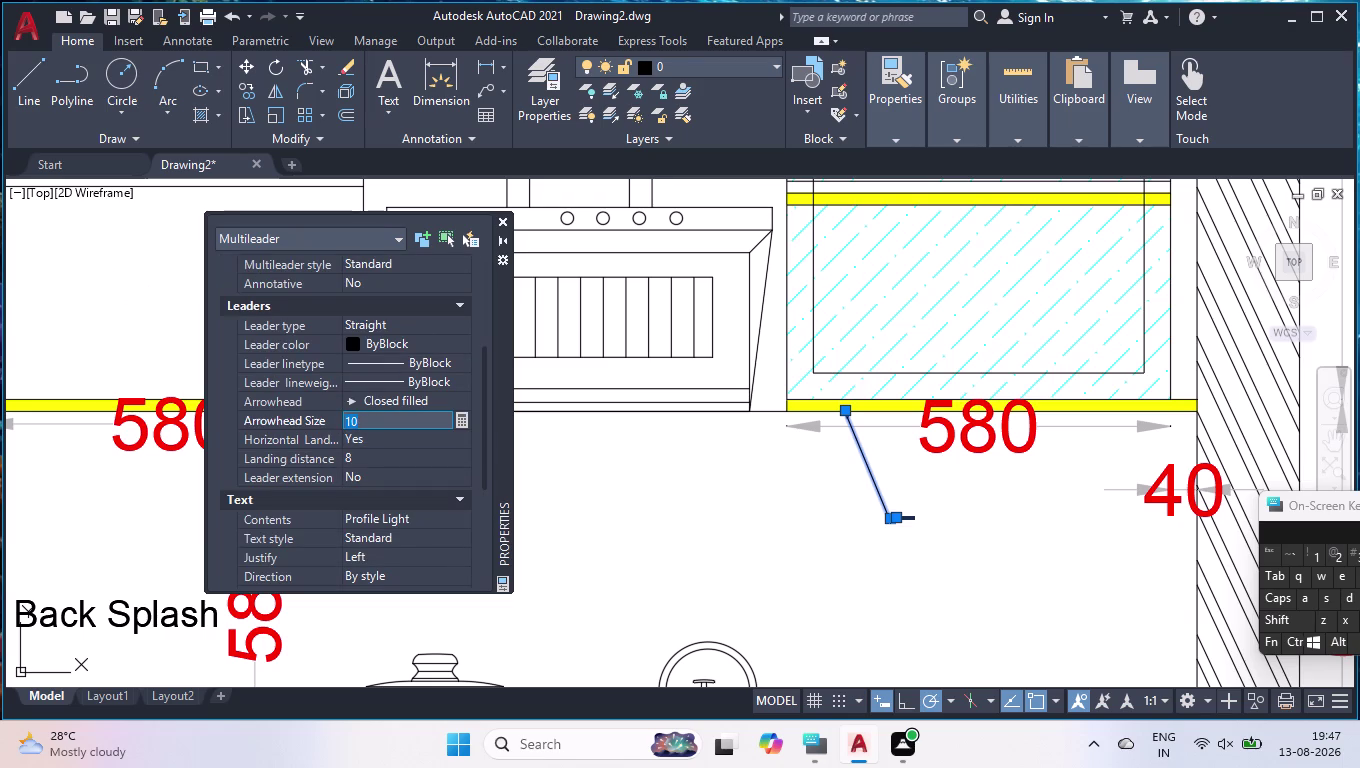
text(20)
key(Return)
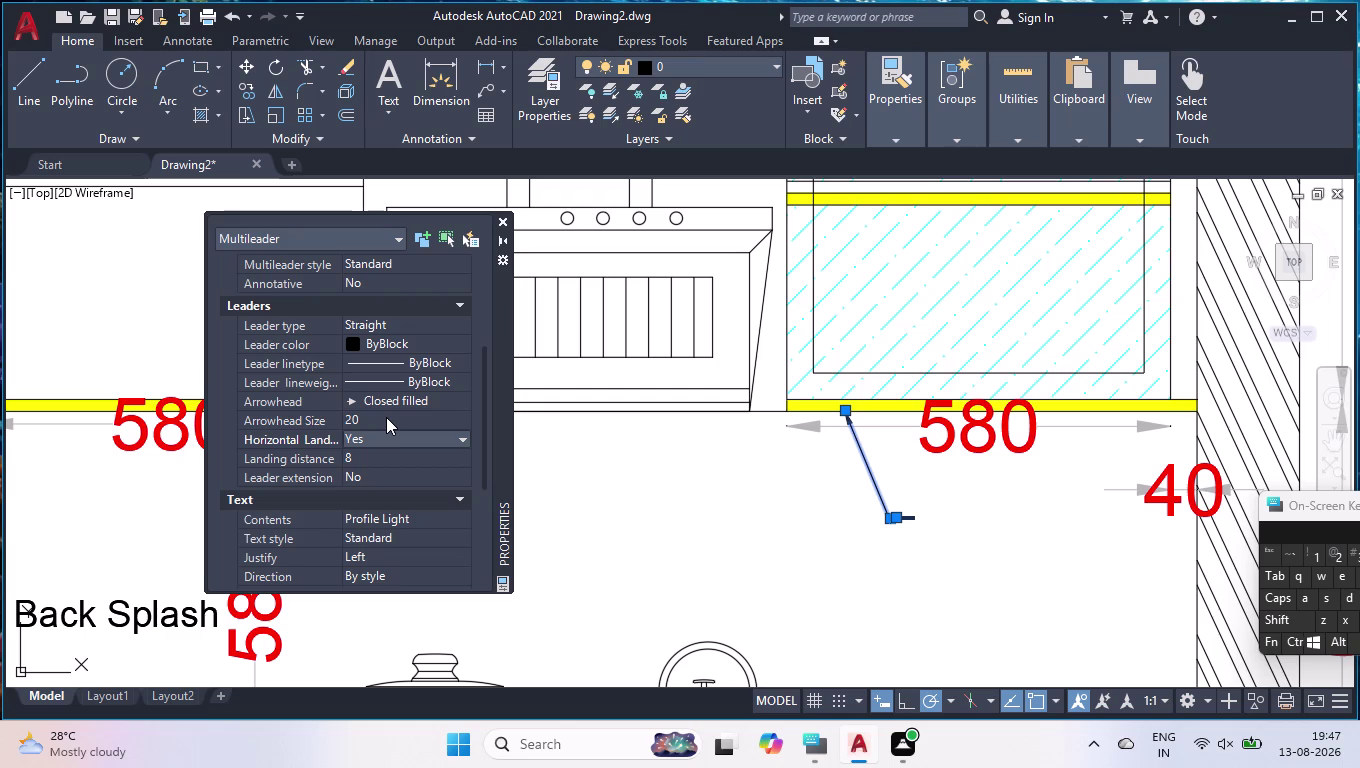
click(386, 417)
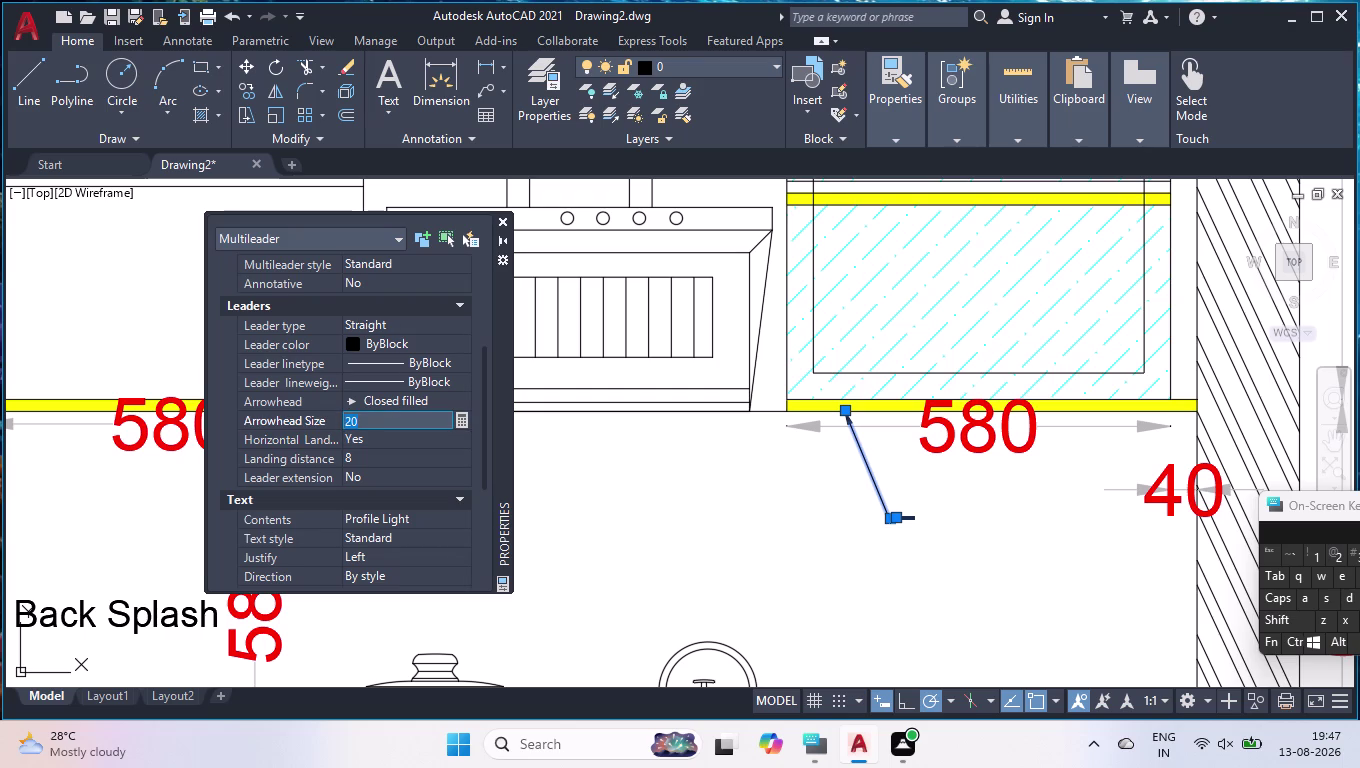
text(30)
key(Return)
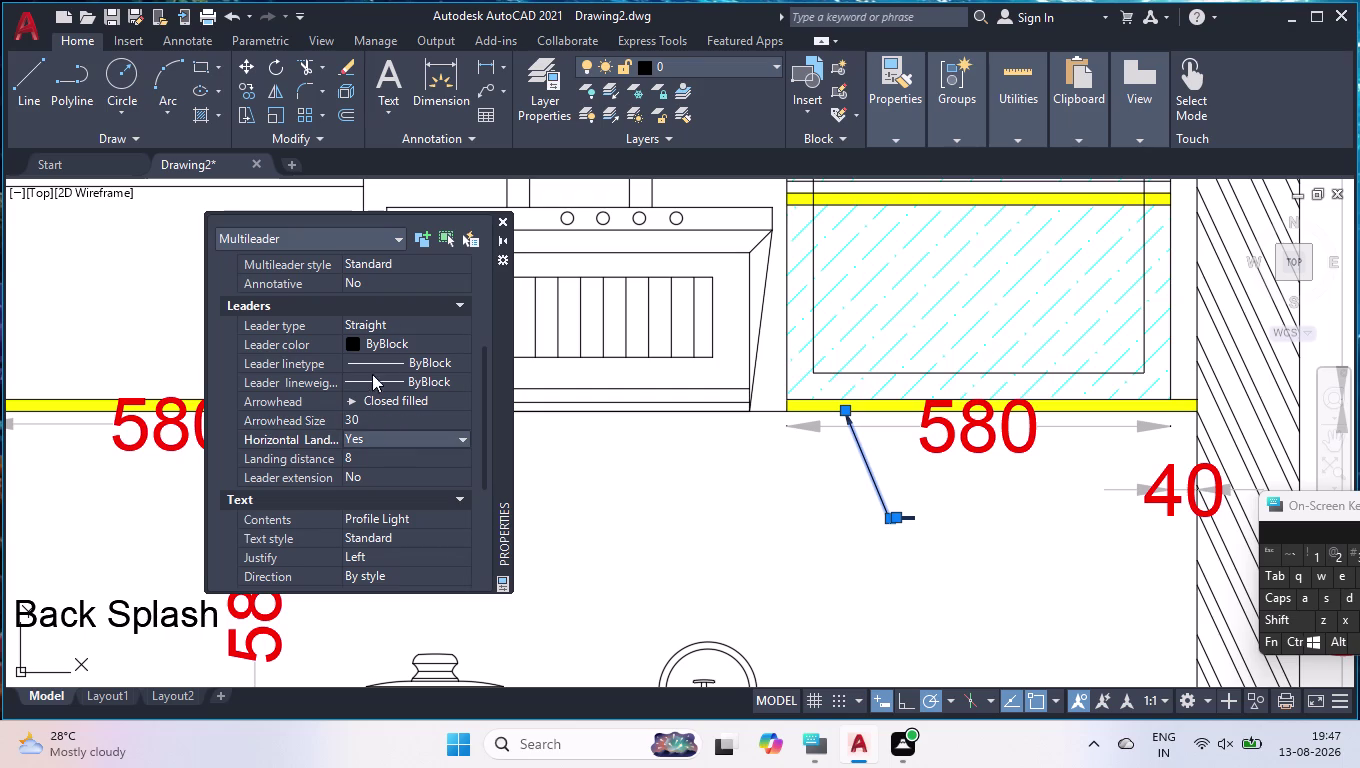
Set the leader line colour to index colour 180.
double_click(376, 339)
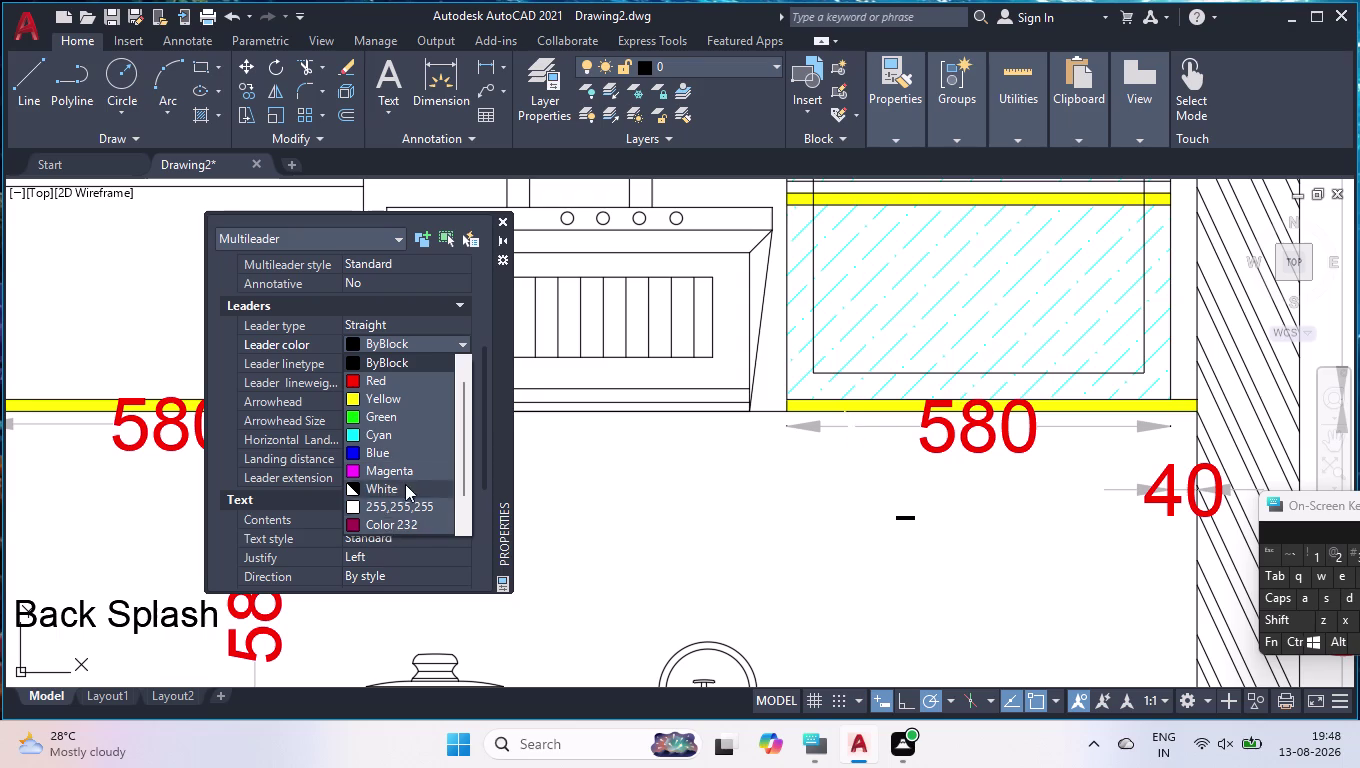
scroll(down, 3)
scroll(down, 3)
click(401, 529)
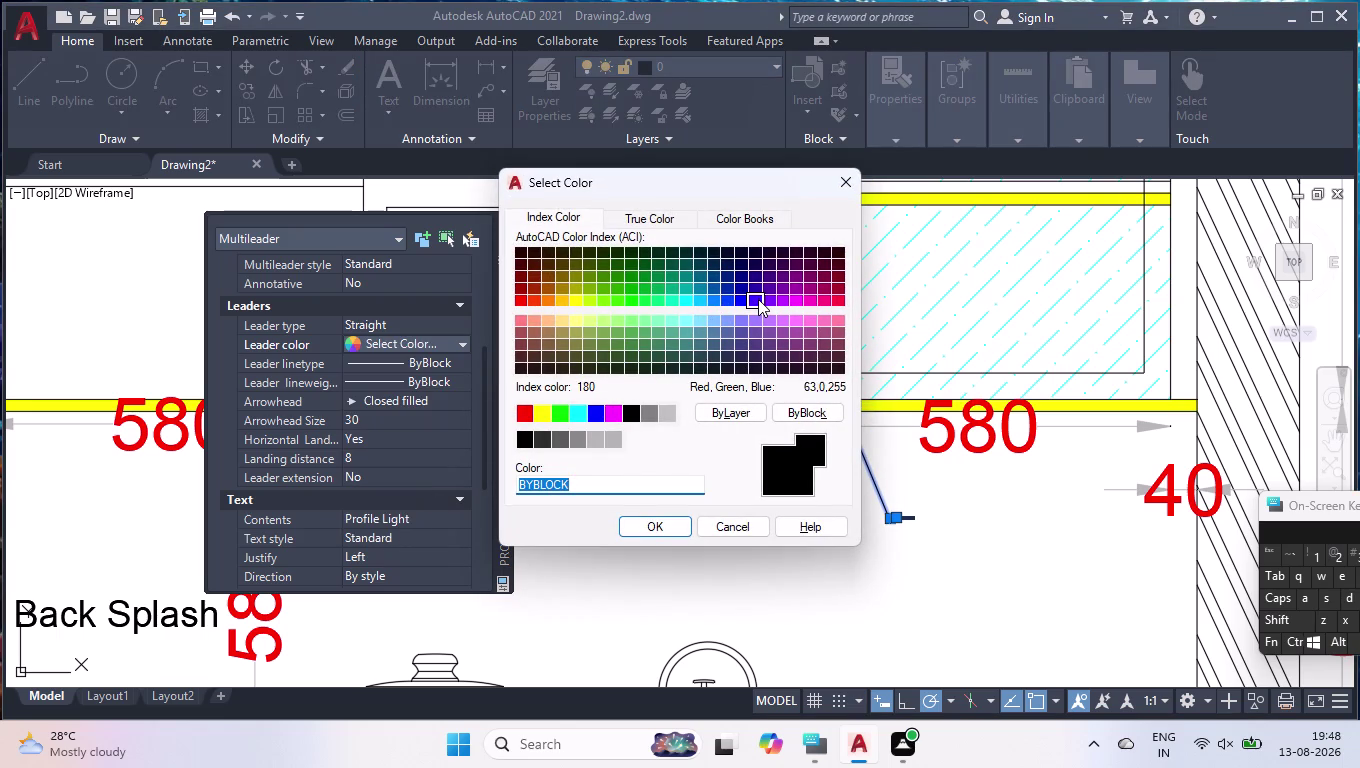
click(759, 298)
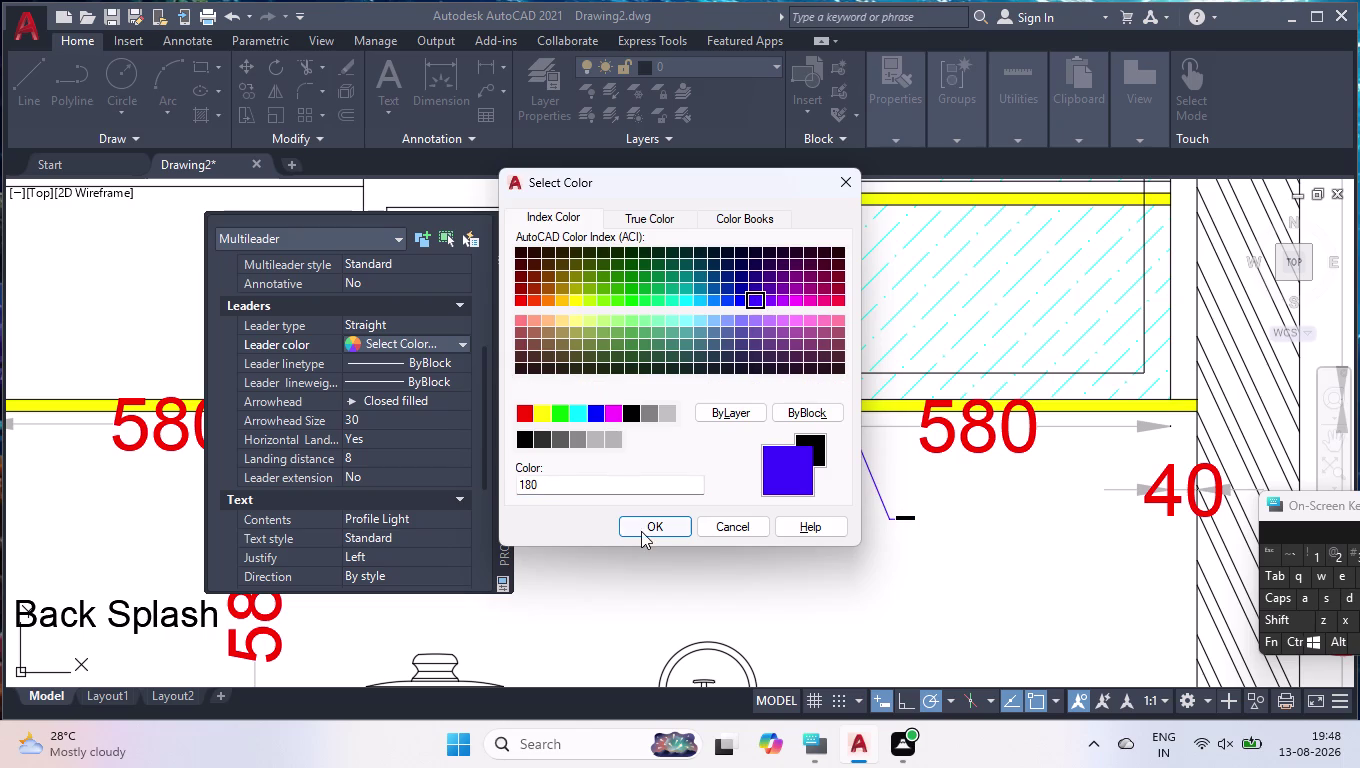
click(643, 530)
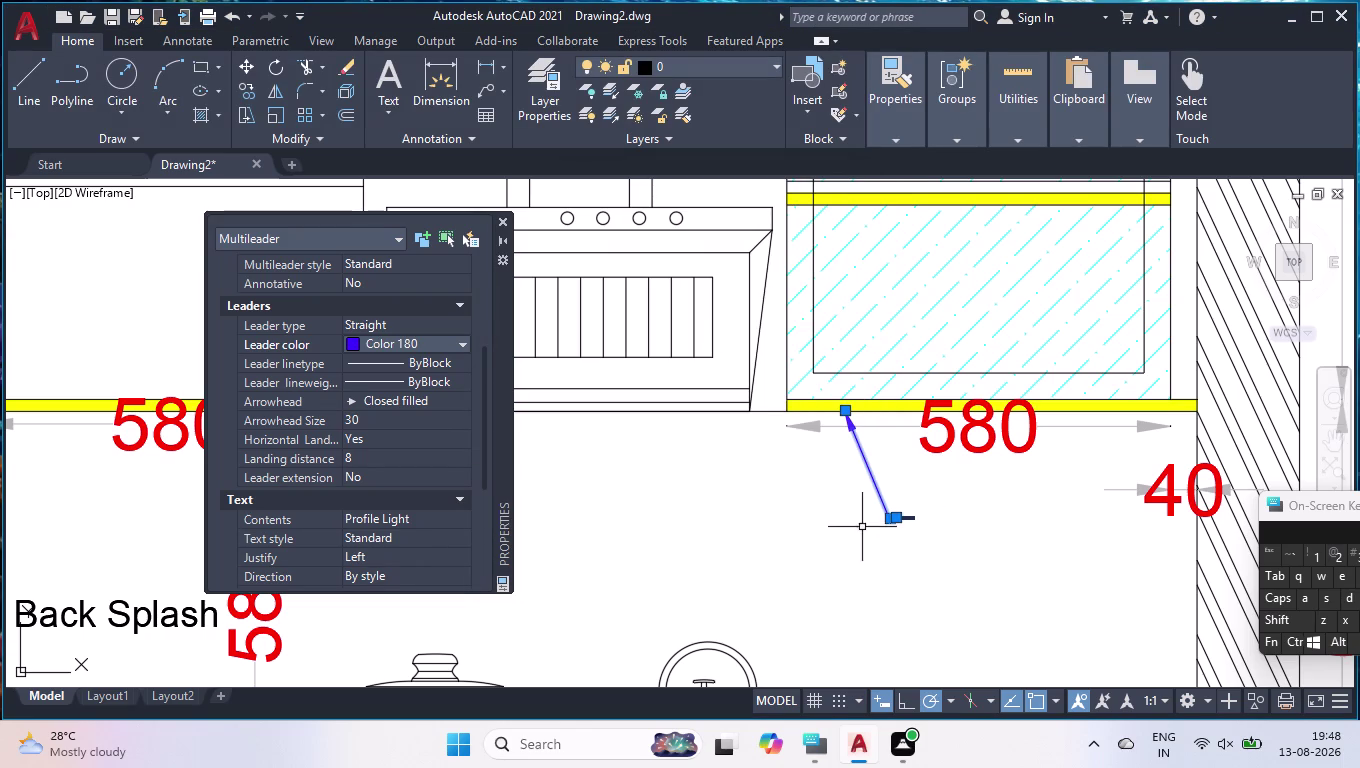
scroll(up, 3)
scroll(down, 3)
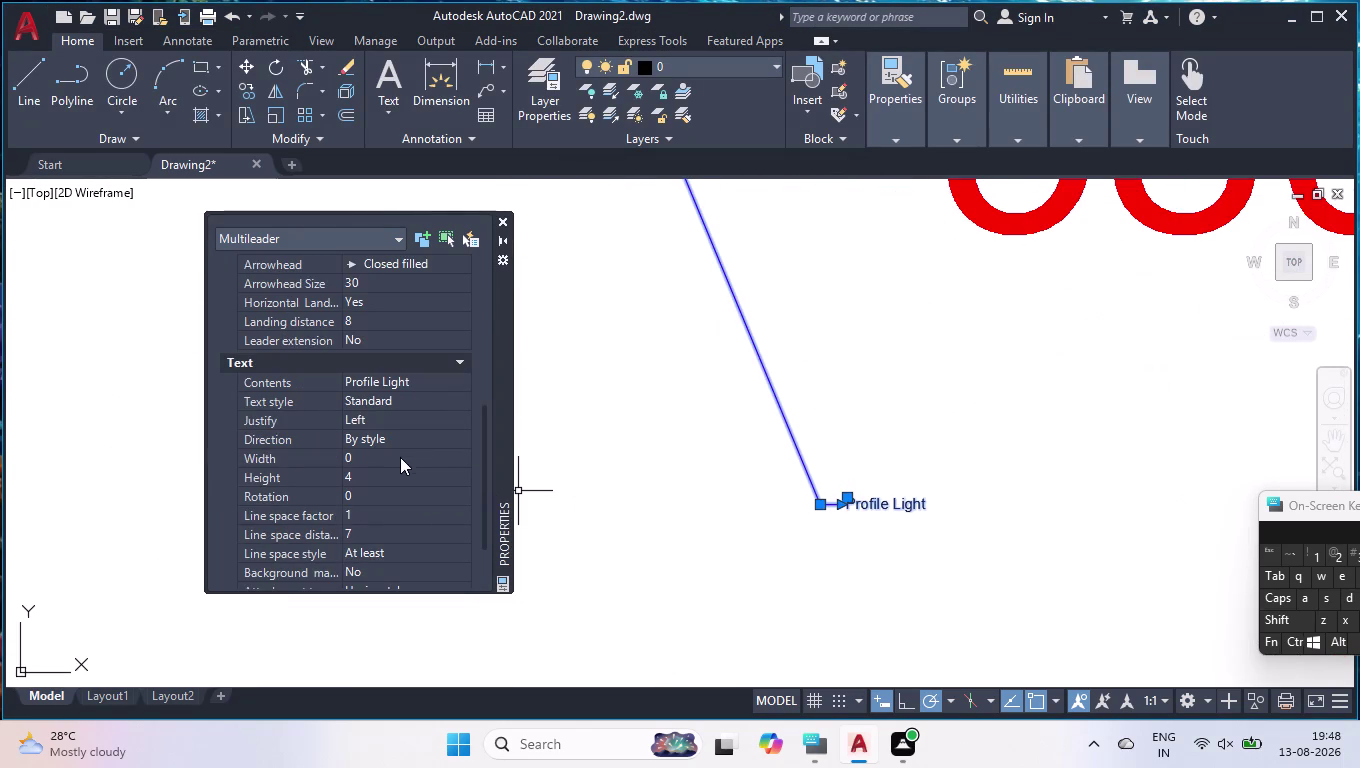
Change the Profile Light leader's text height from 4 to 40.
click(384, 470)
text(4)
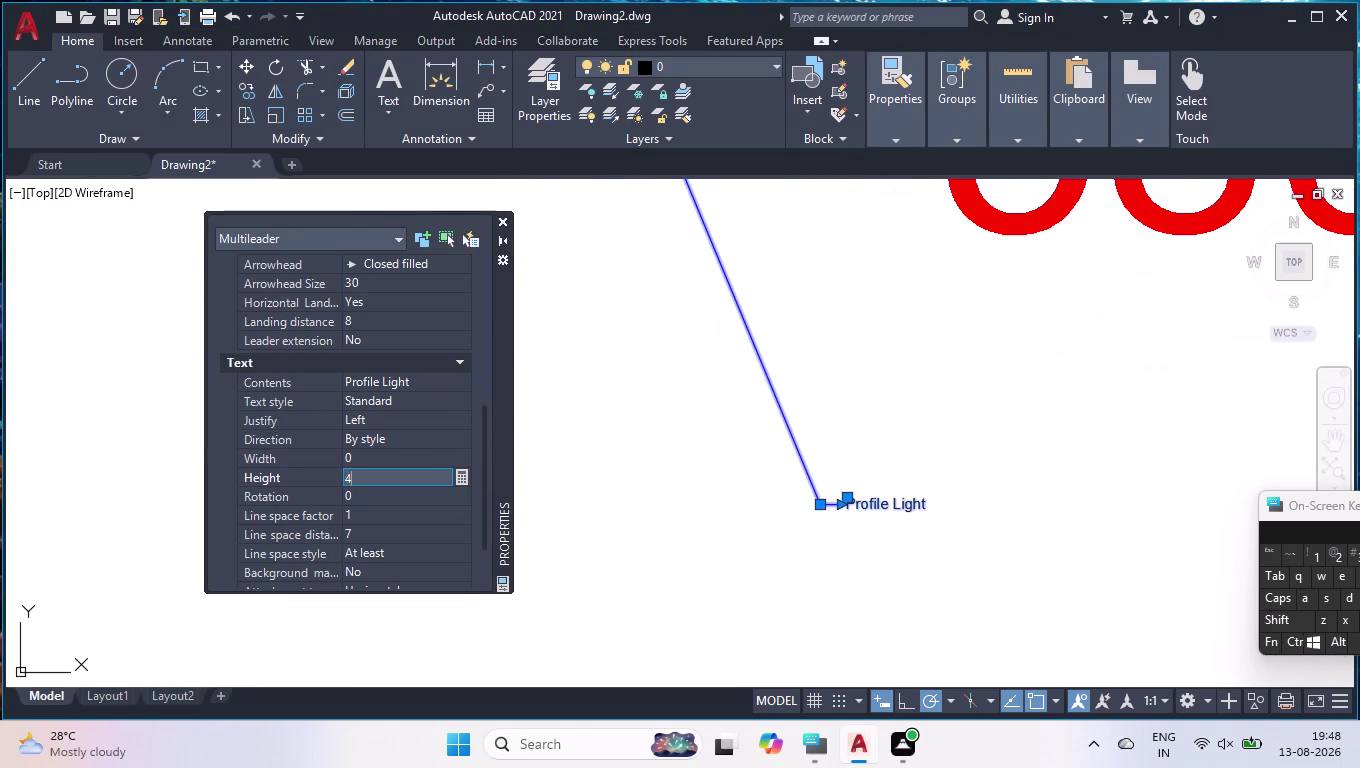
text(0)
key(Return)
scroll(down, 3)
scroll(down, 3)
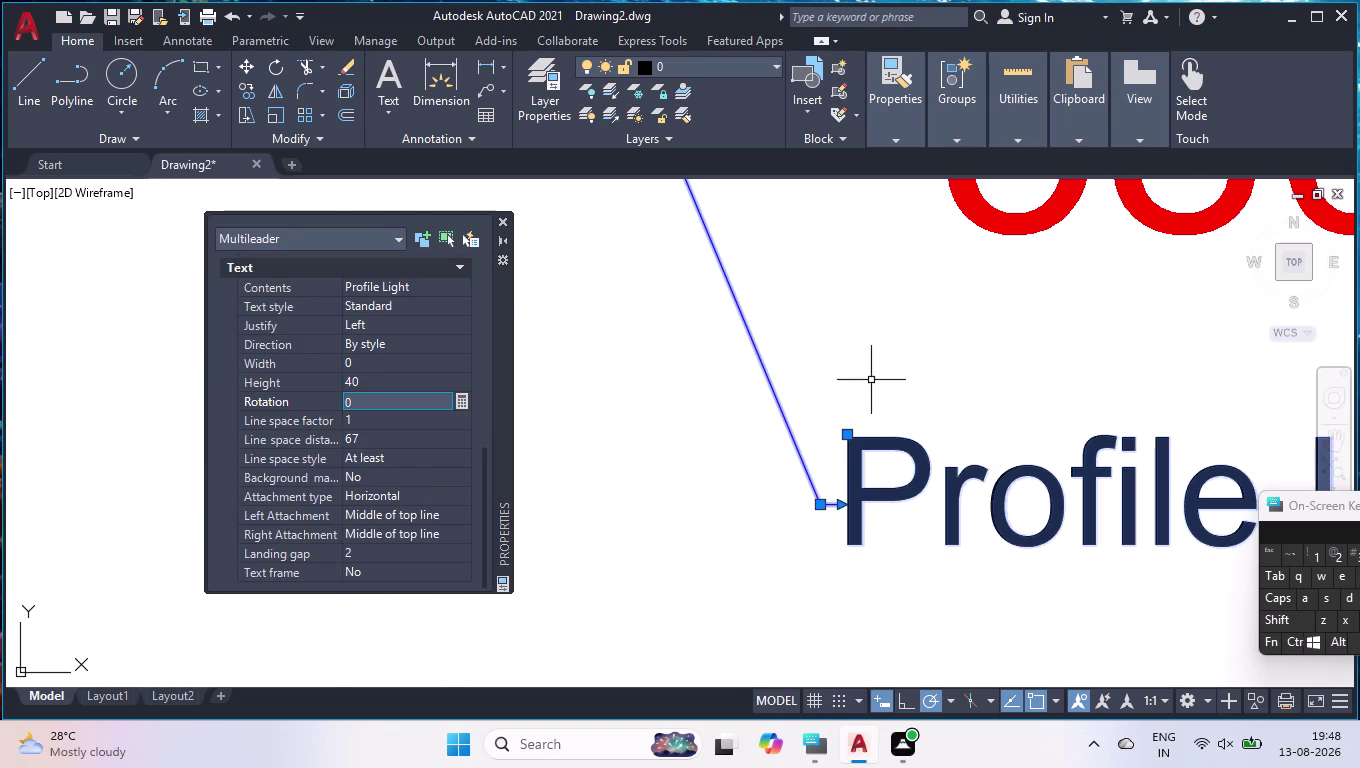
scroll(down, 3)
scroll(up, 3)
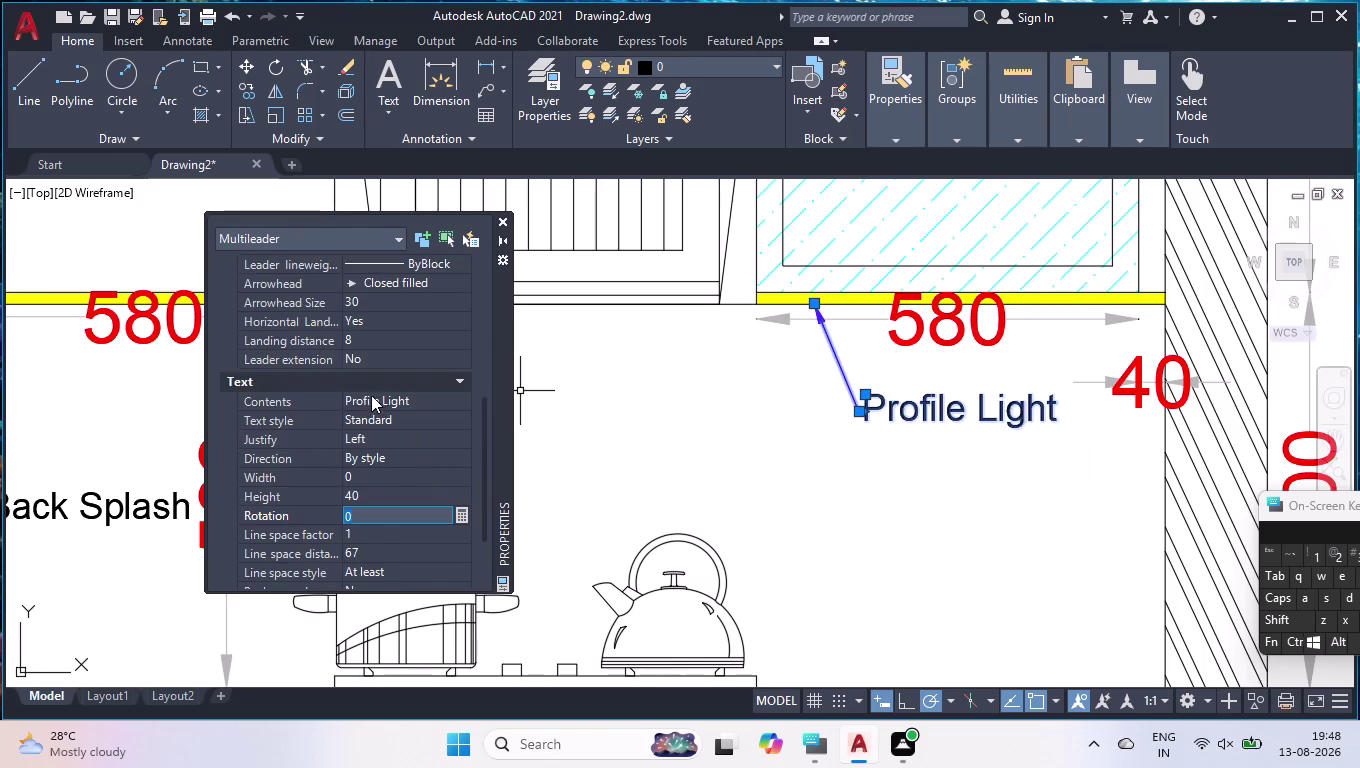
scroll(down, 3)
scroll(down, 3)
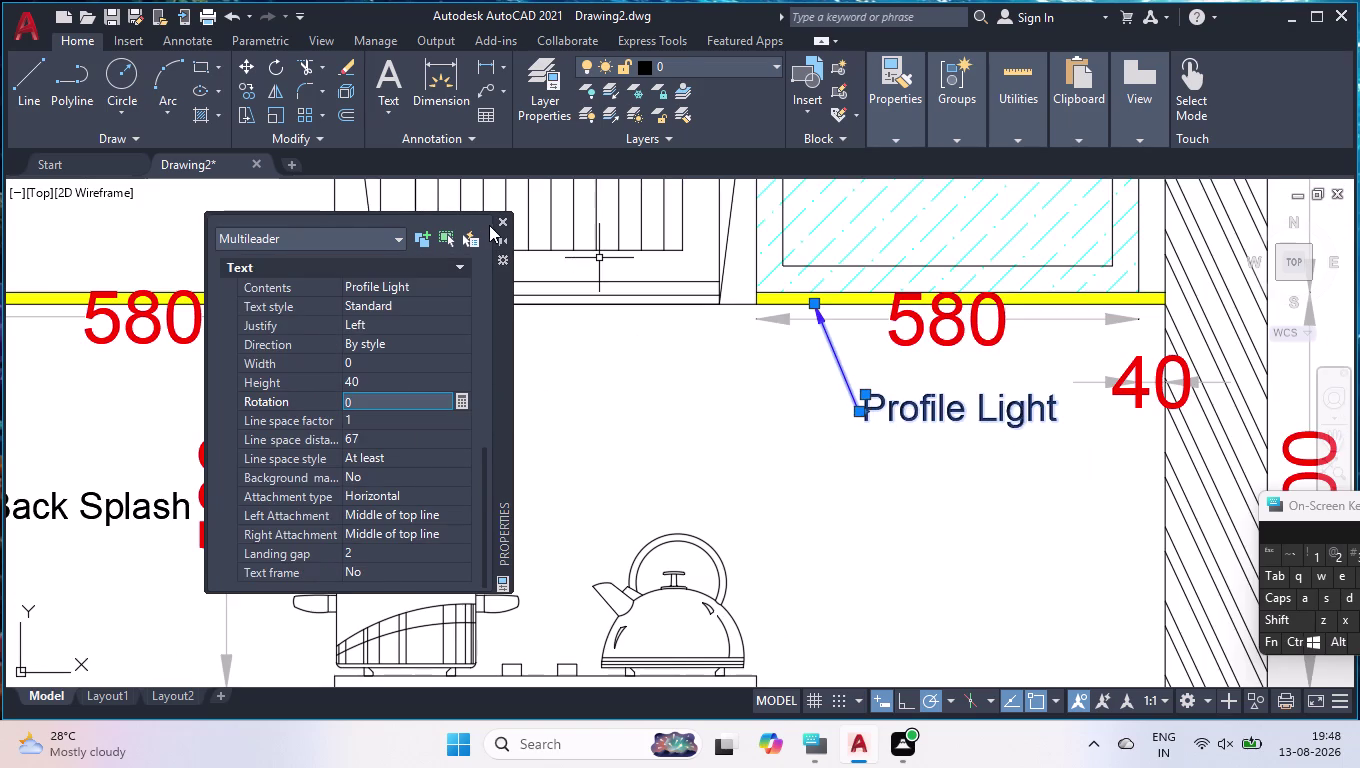
click(502, 226)
key(Return)
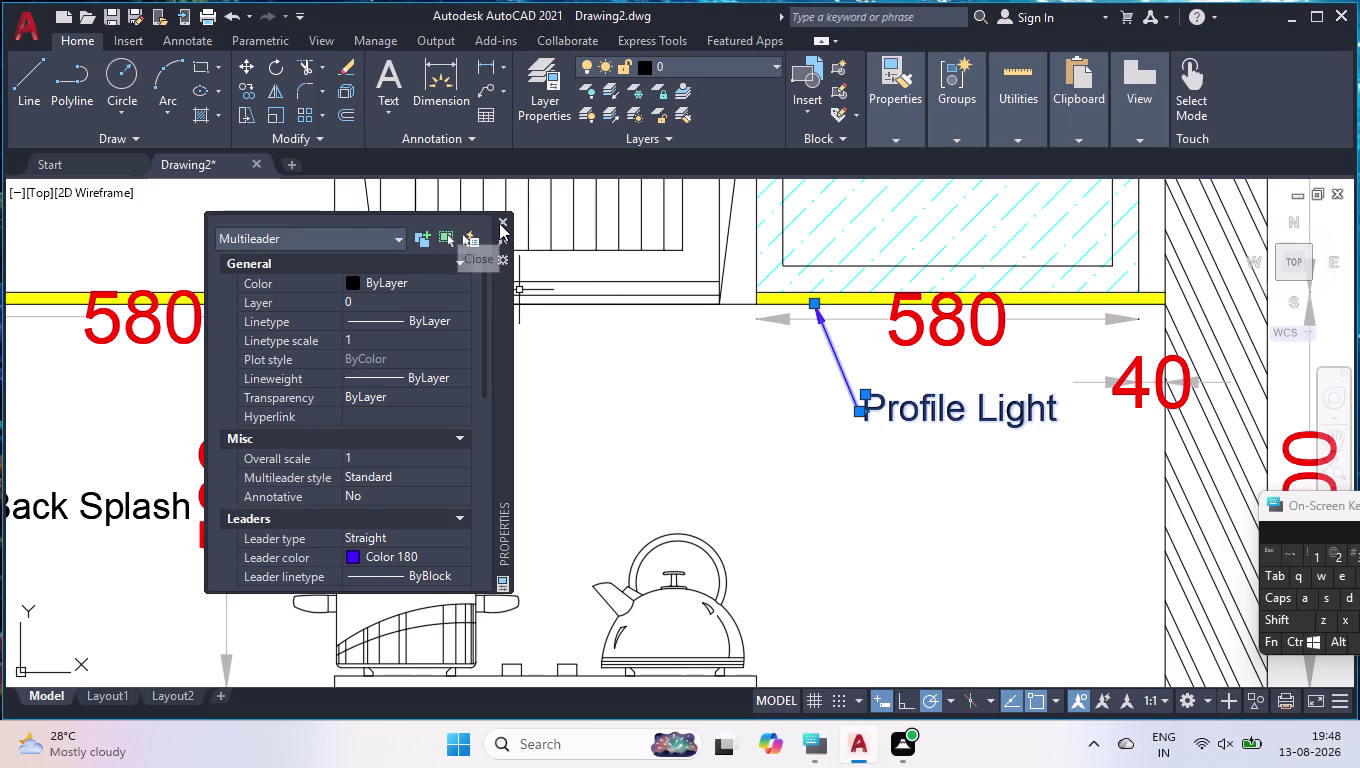
Move the Profile Light label slightly right and reposition its landing point to the left.
click(867, 395)
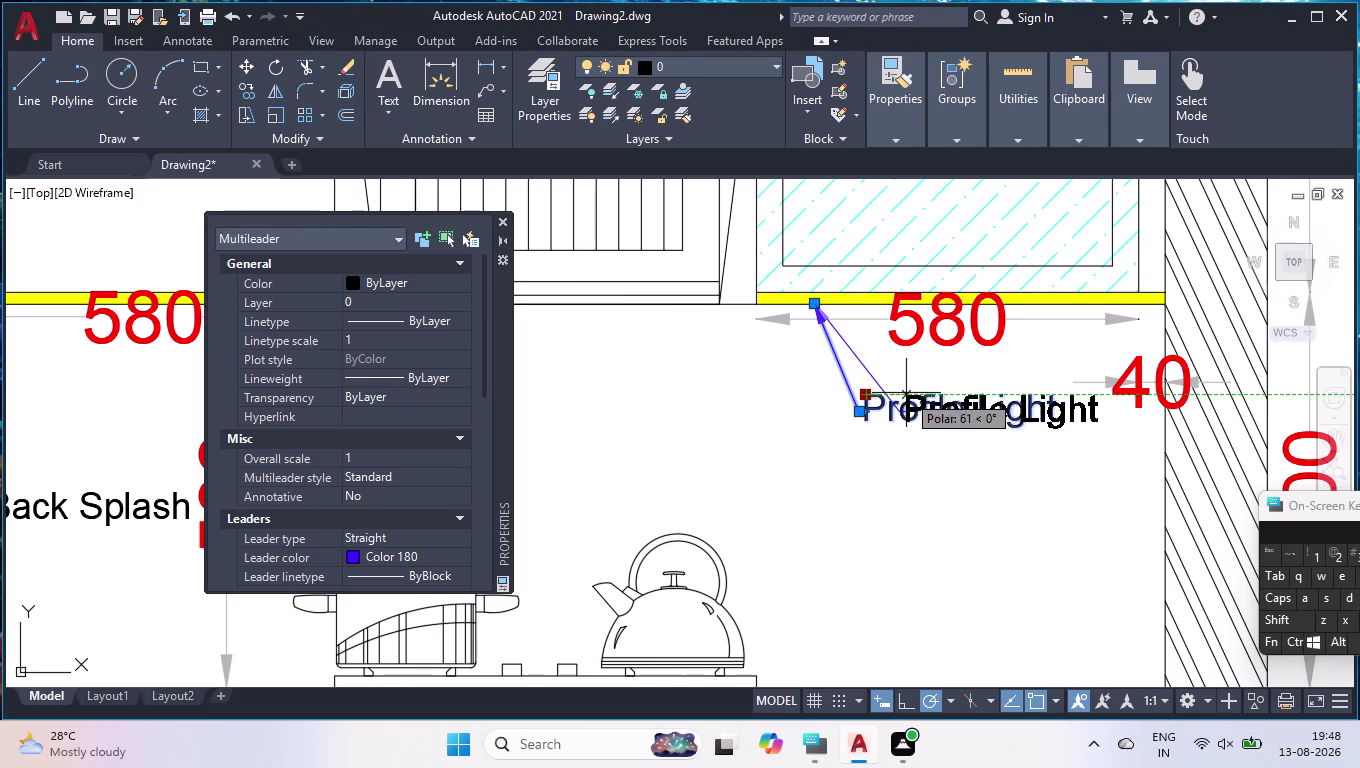
click(906, 393)
scroll(up, 3)
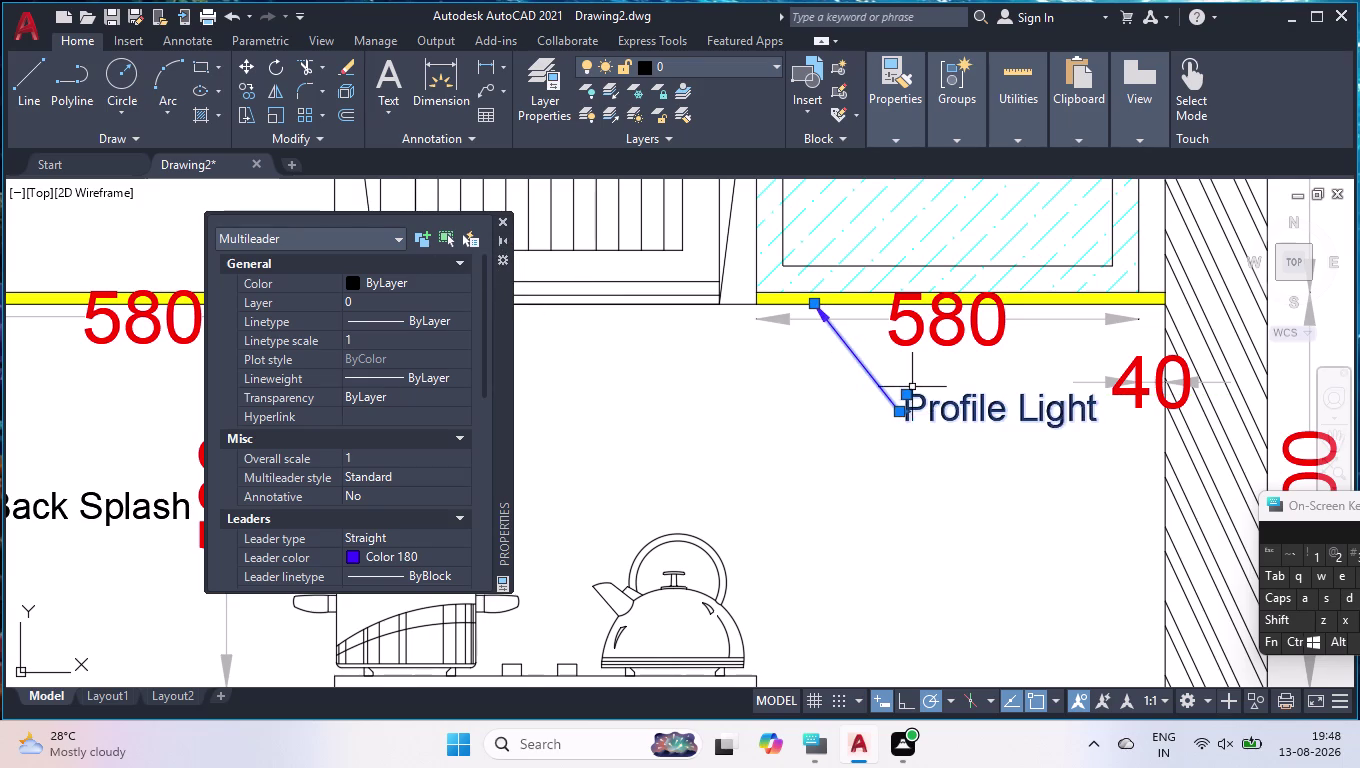
scroll(up, 3)
click(849, 436)
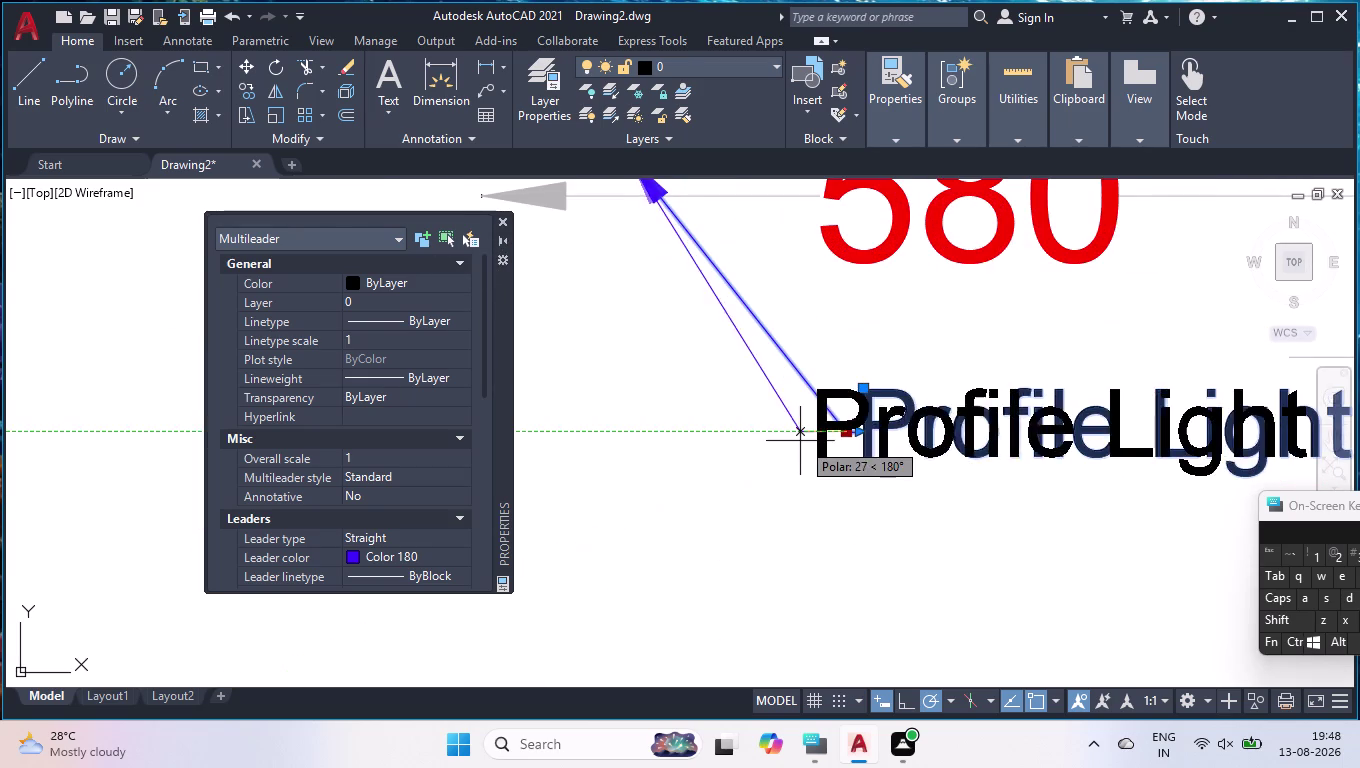
click(777, 444)
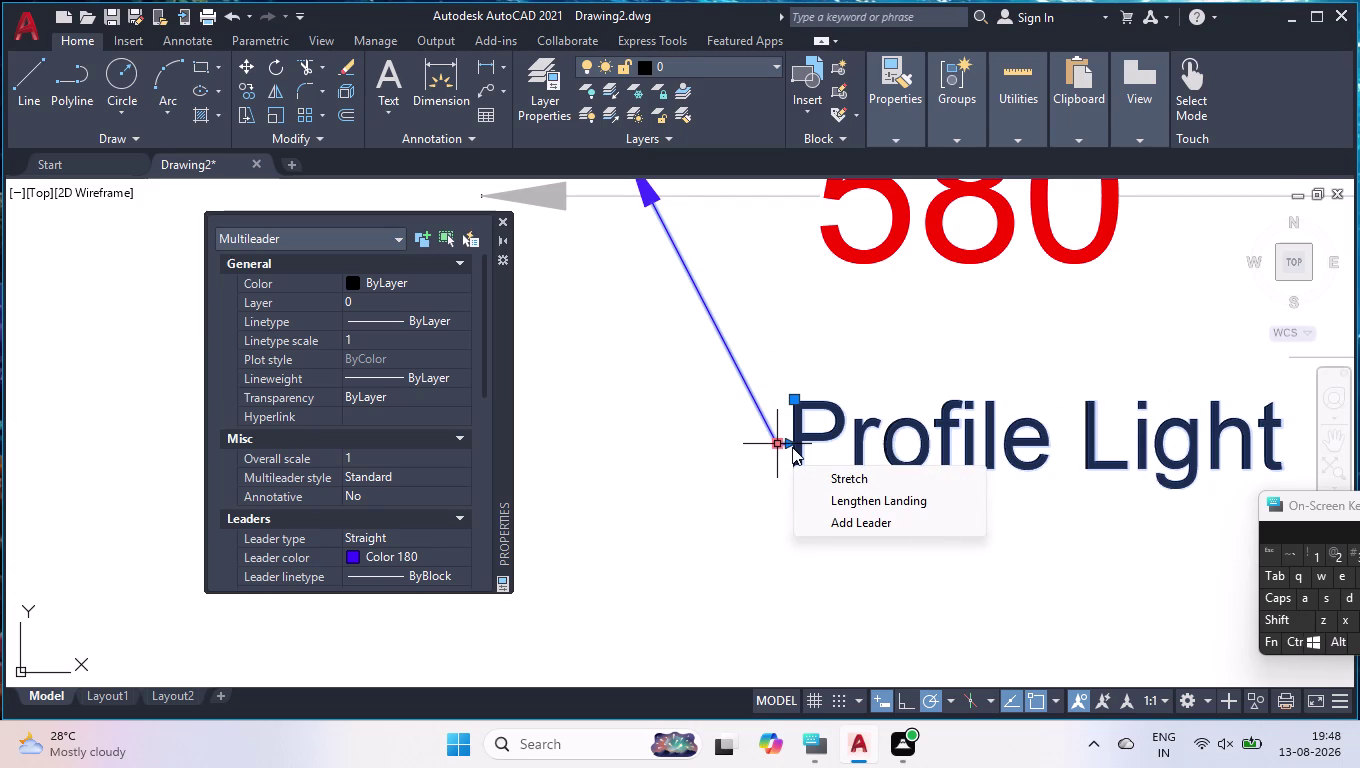
scroll(up, 3)
scroll(up, 3)
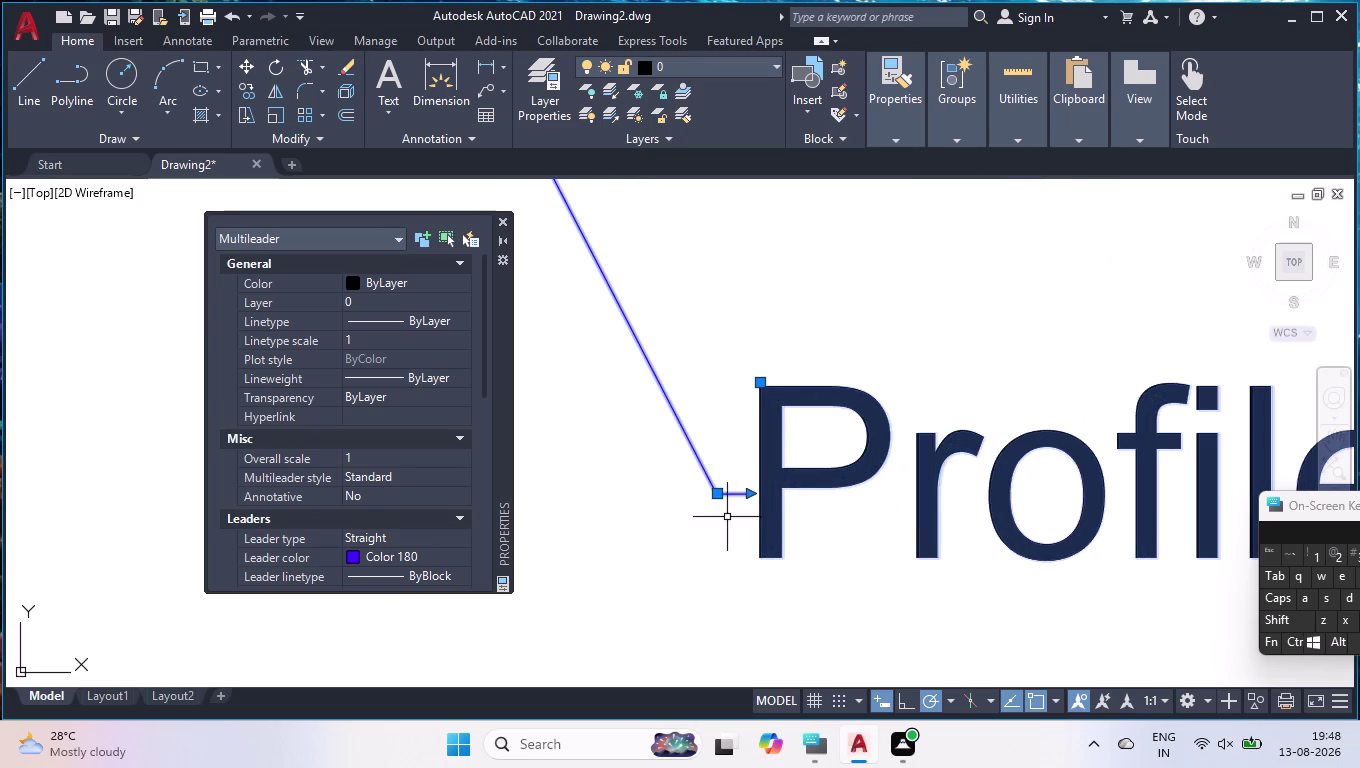
Extend the leader landing further right, deselect, and close the Properties palette.
click(751, 494)
click(840, 487)
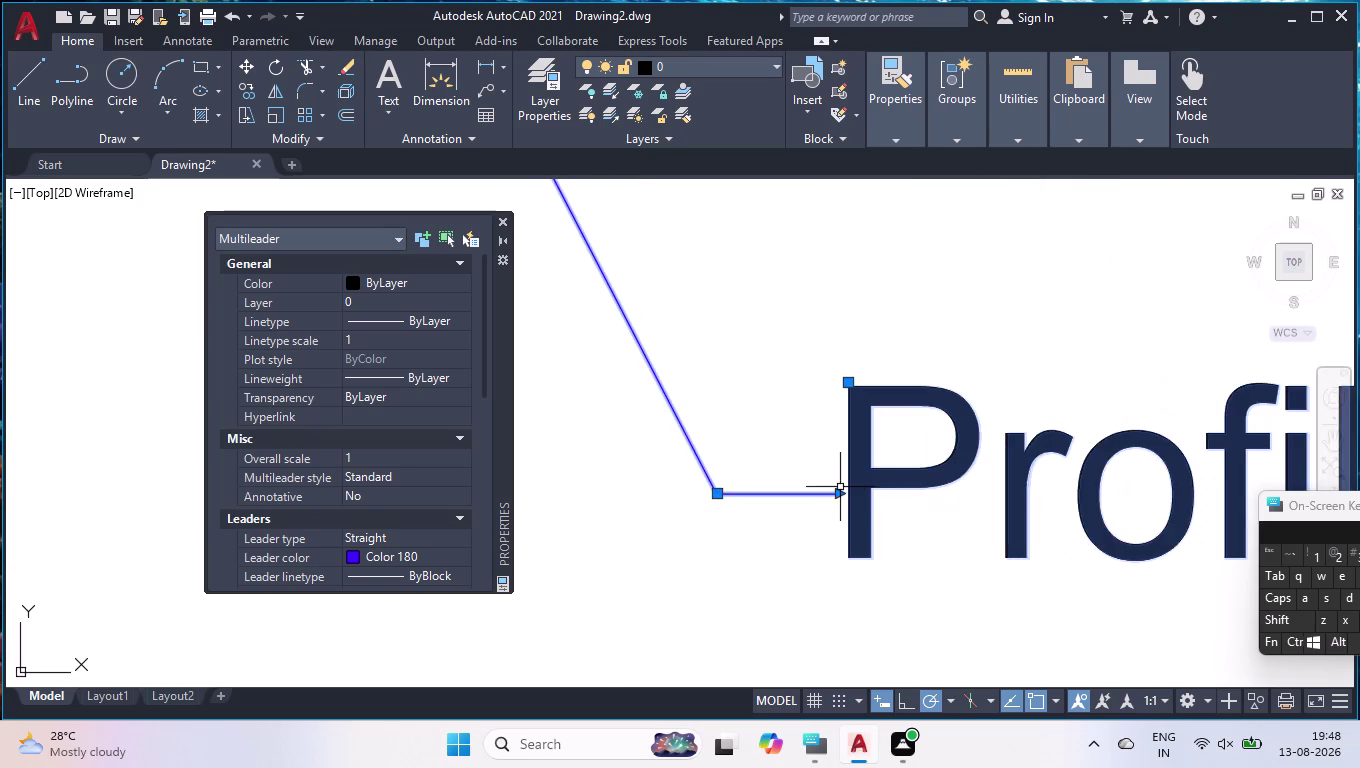
scroll(down, 3)
click(894, 477)
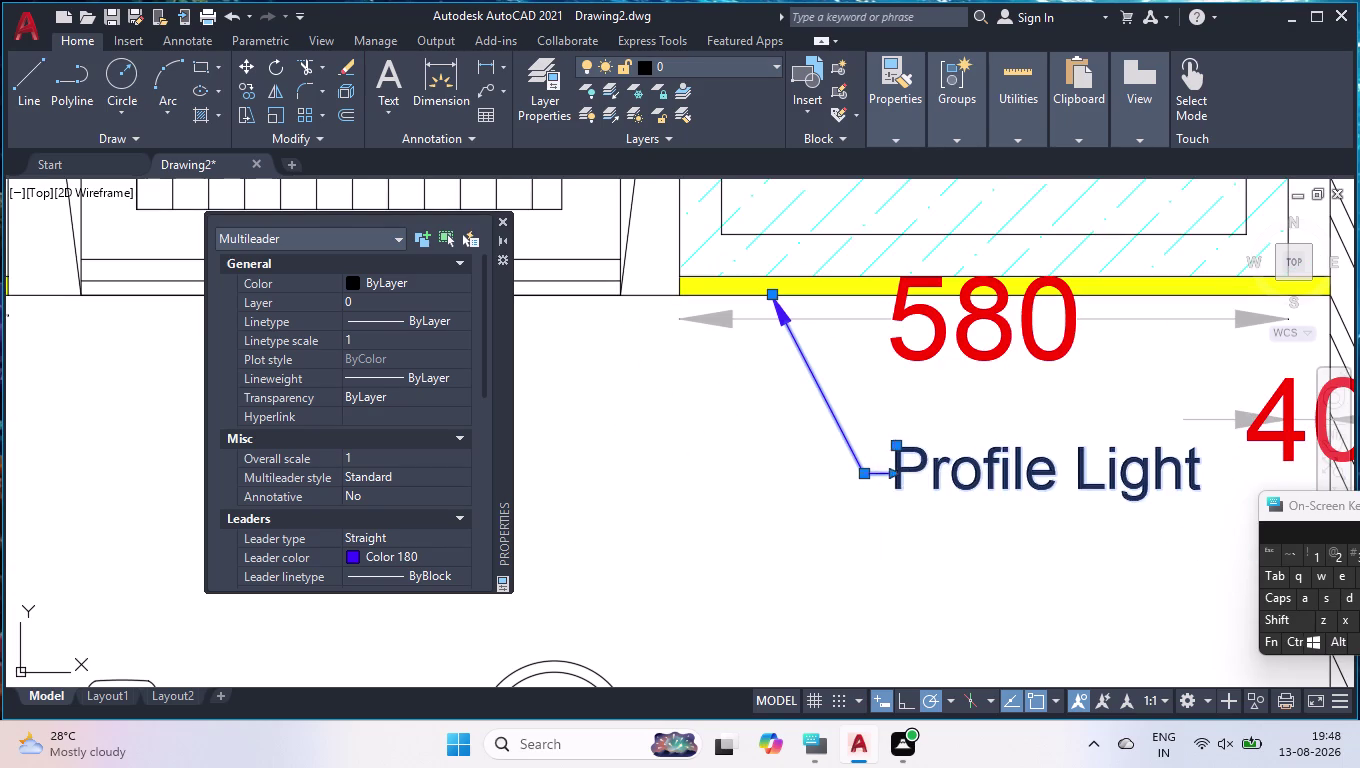
click(950, 481)
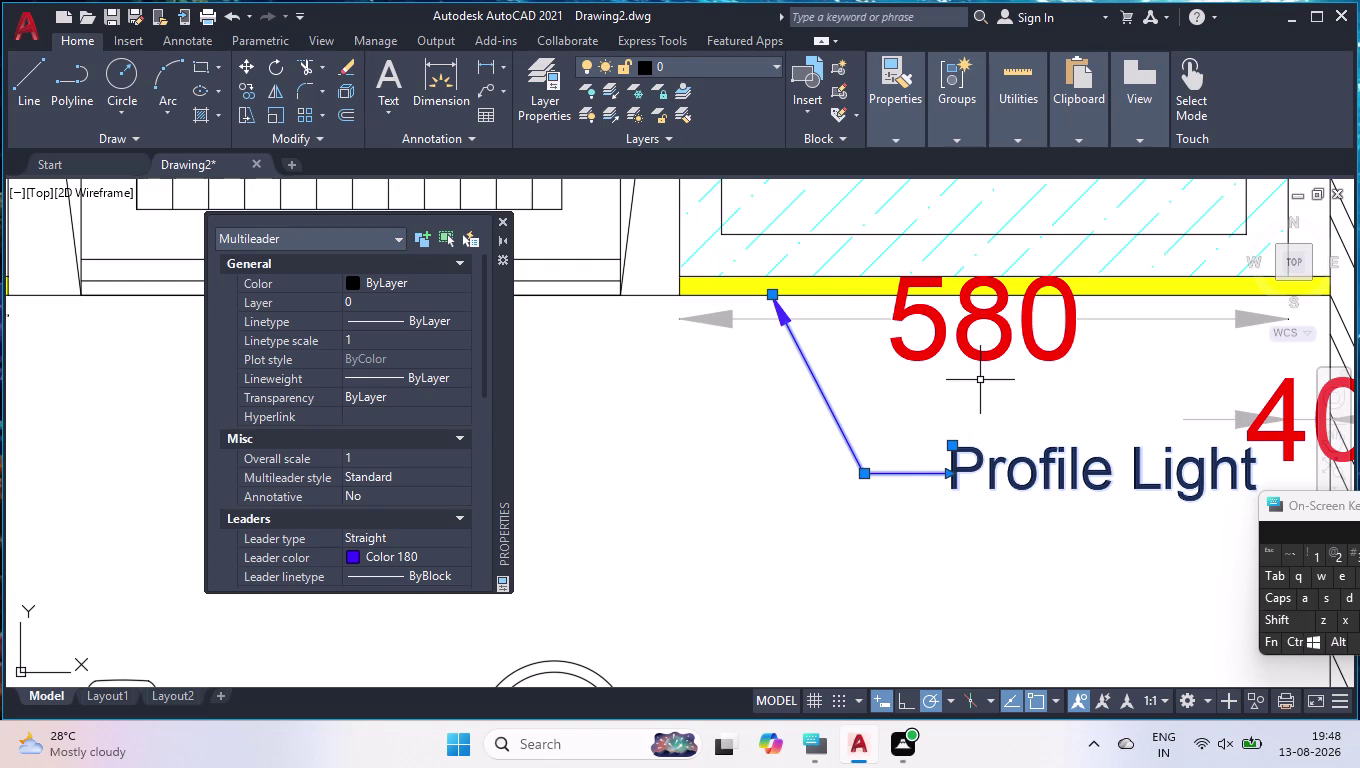
key(Escape)
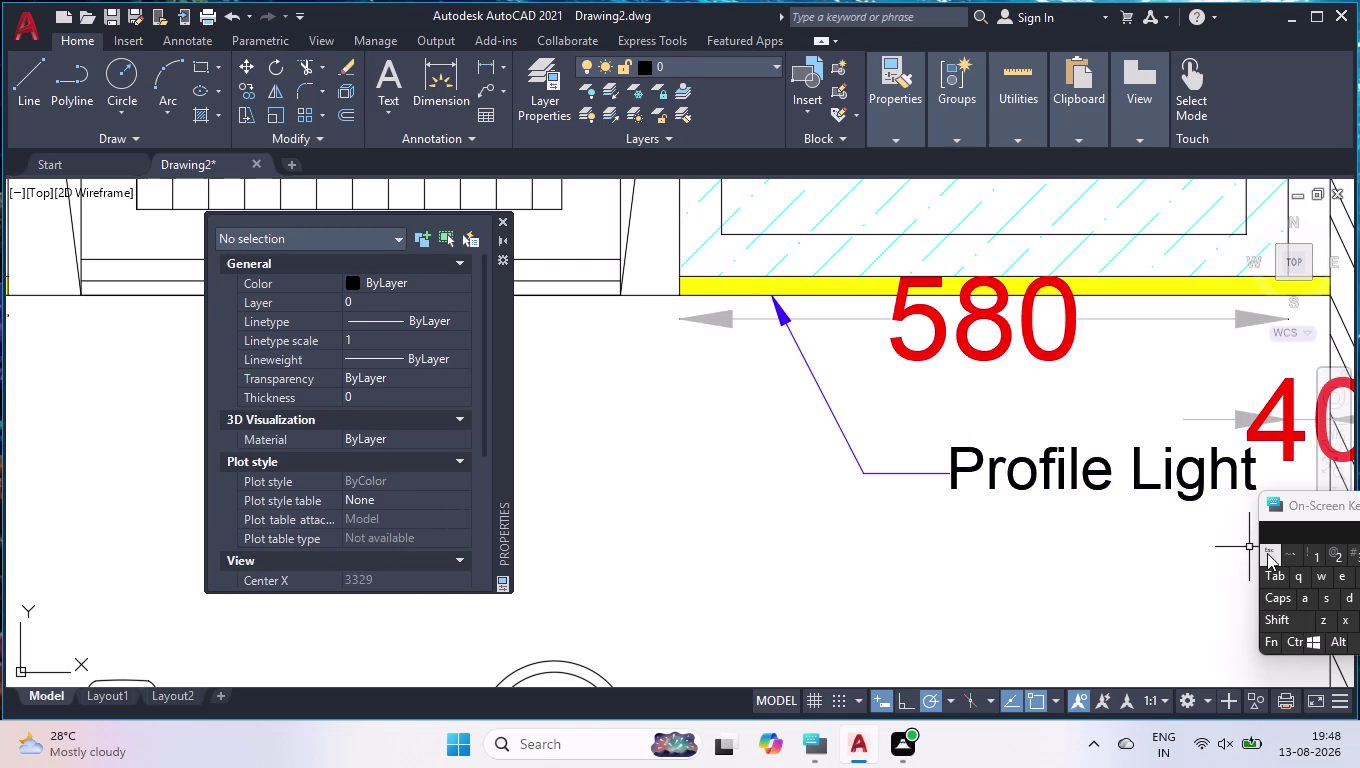
key(Escape)
click(501, 228)
scroll(down, 3)
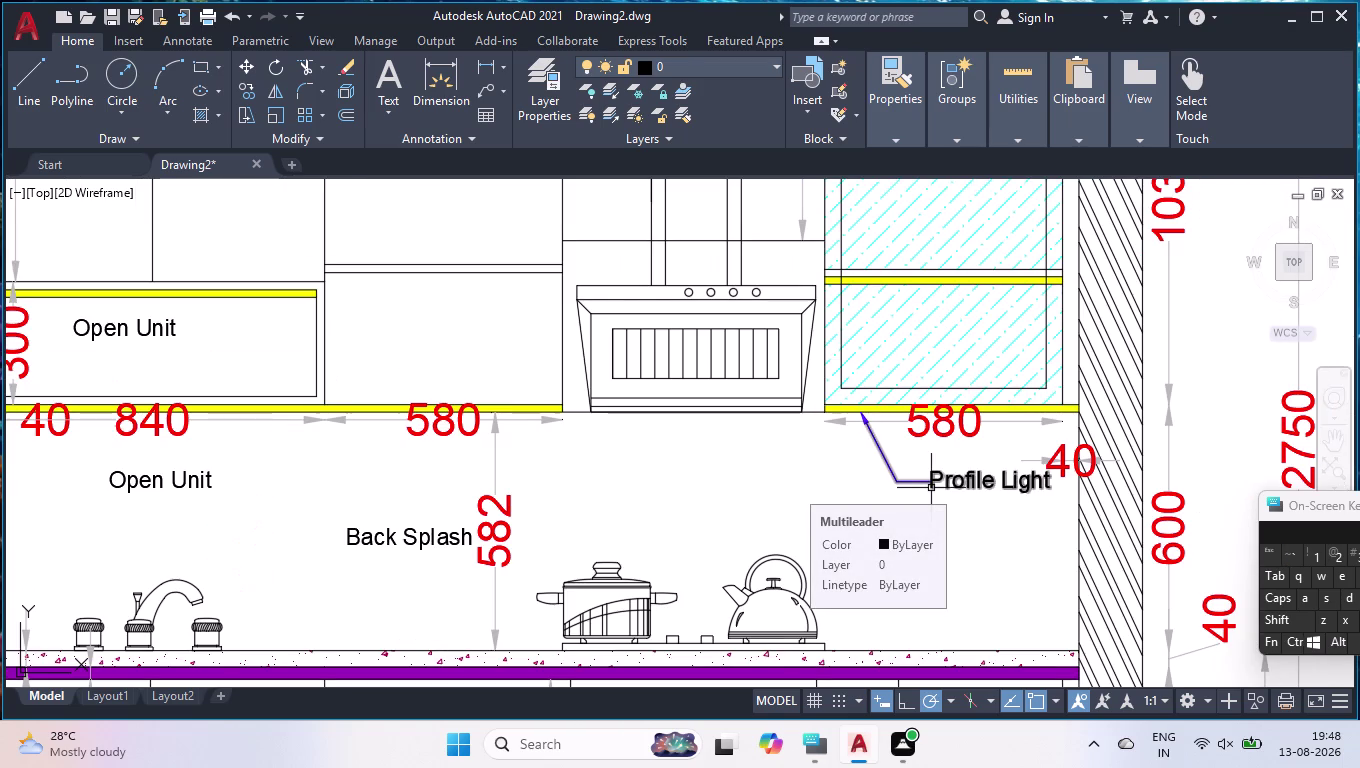
Copy the Profile Light leader onto the yellow light strip and delete the Open Unit text.
click(931, 488)
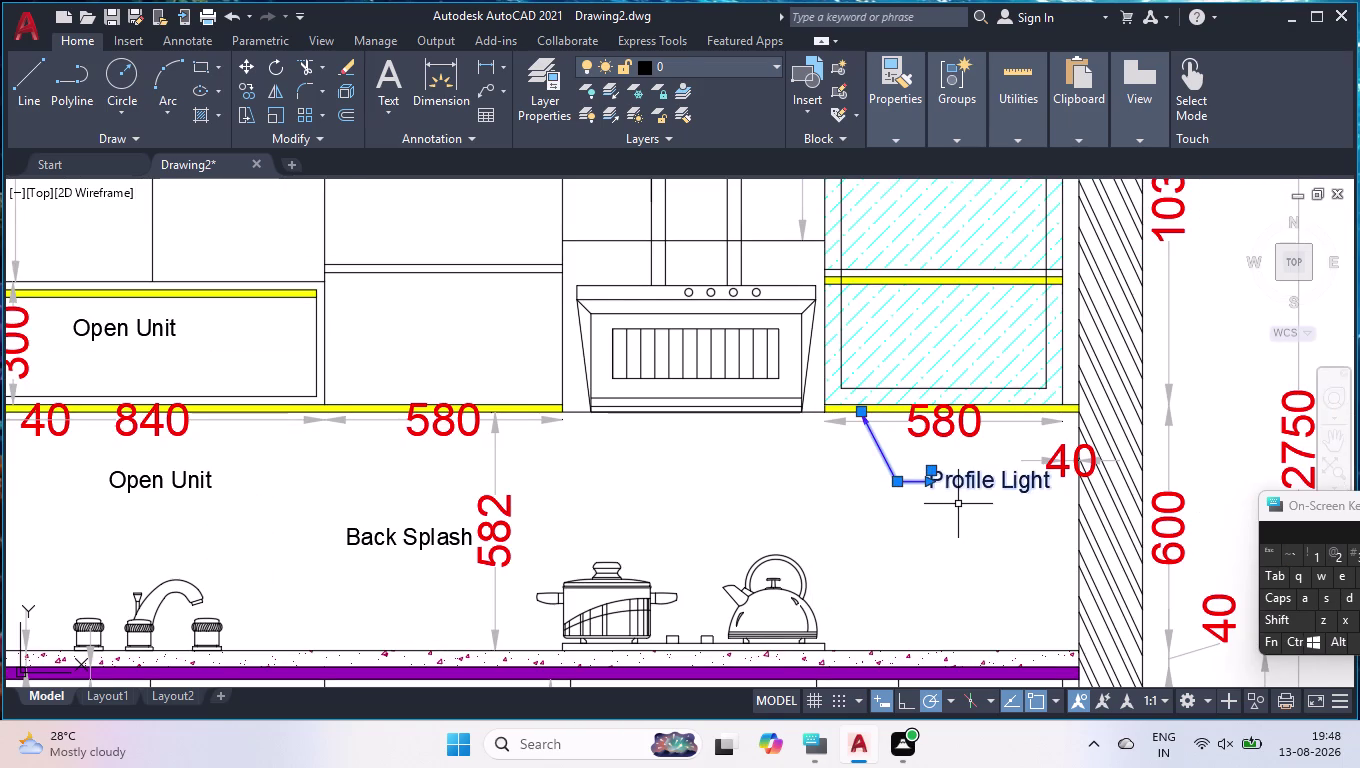
text(cop)
key(Return)
scroll(up, 3)
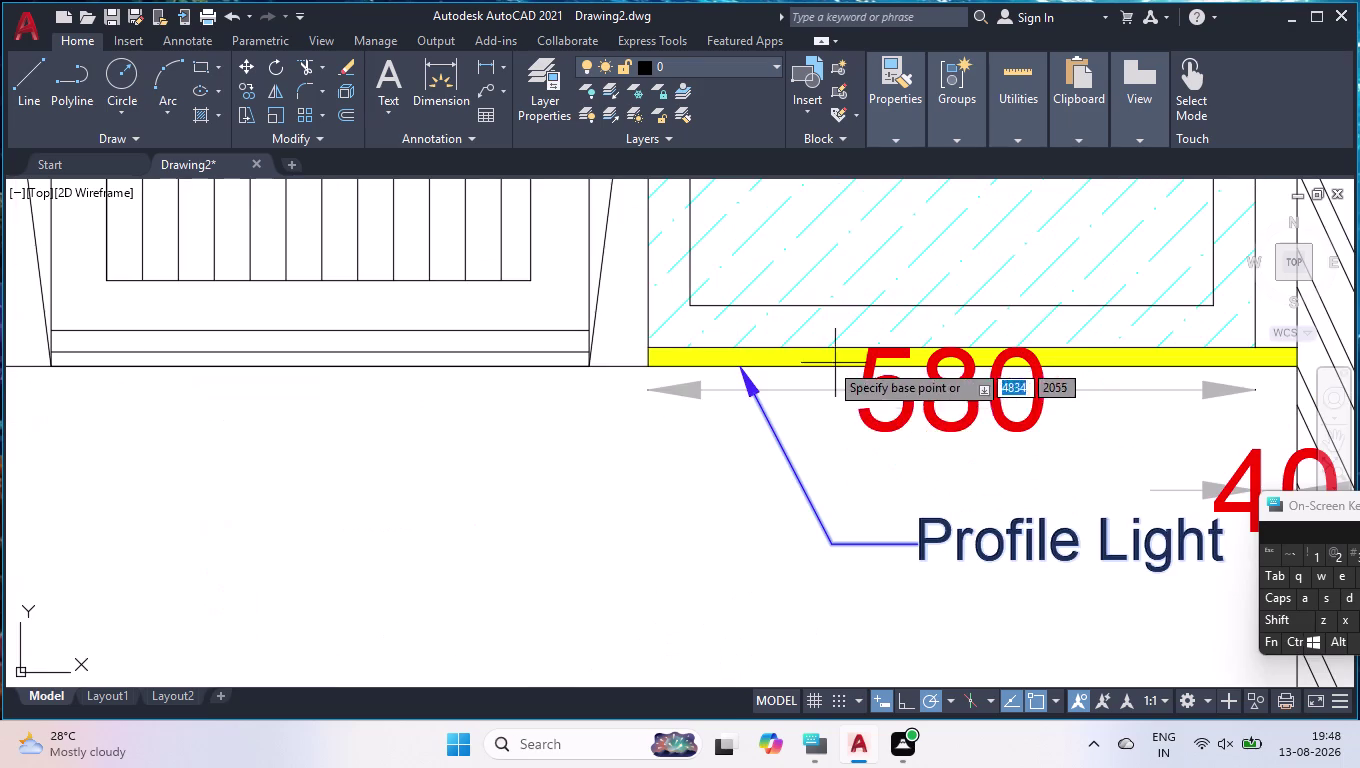
click(738, 362)
scroll(down, 3)
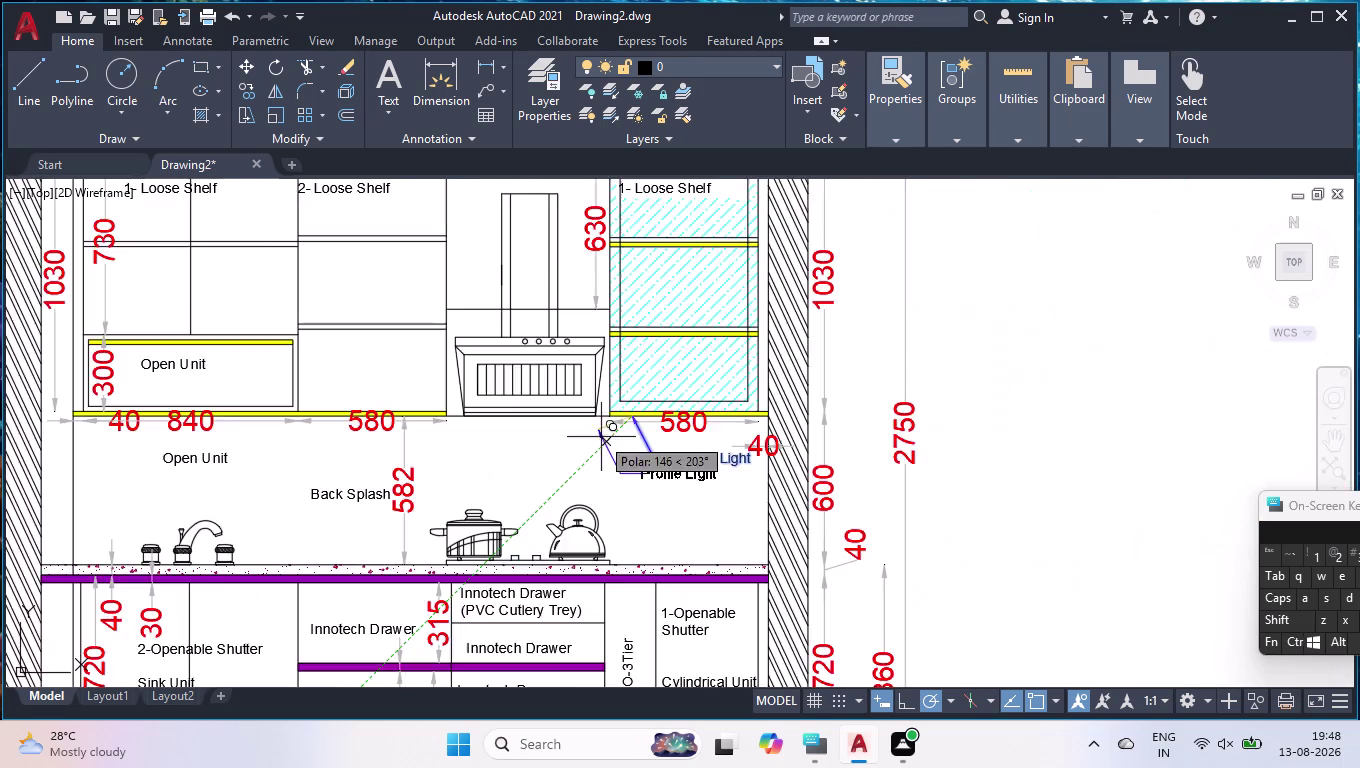
scroll(down, 3)
scroll(up, 3)
scroll(up, 3)
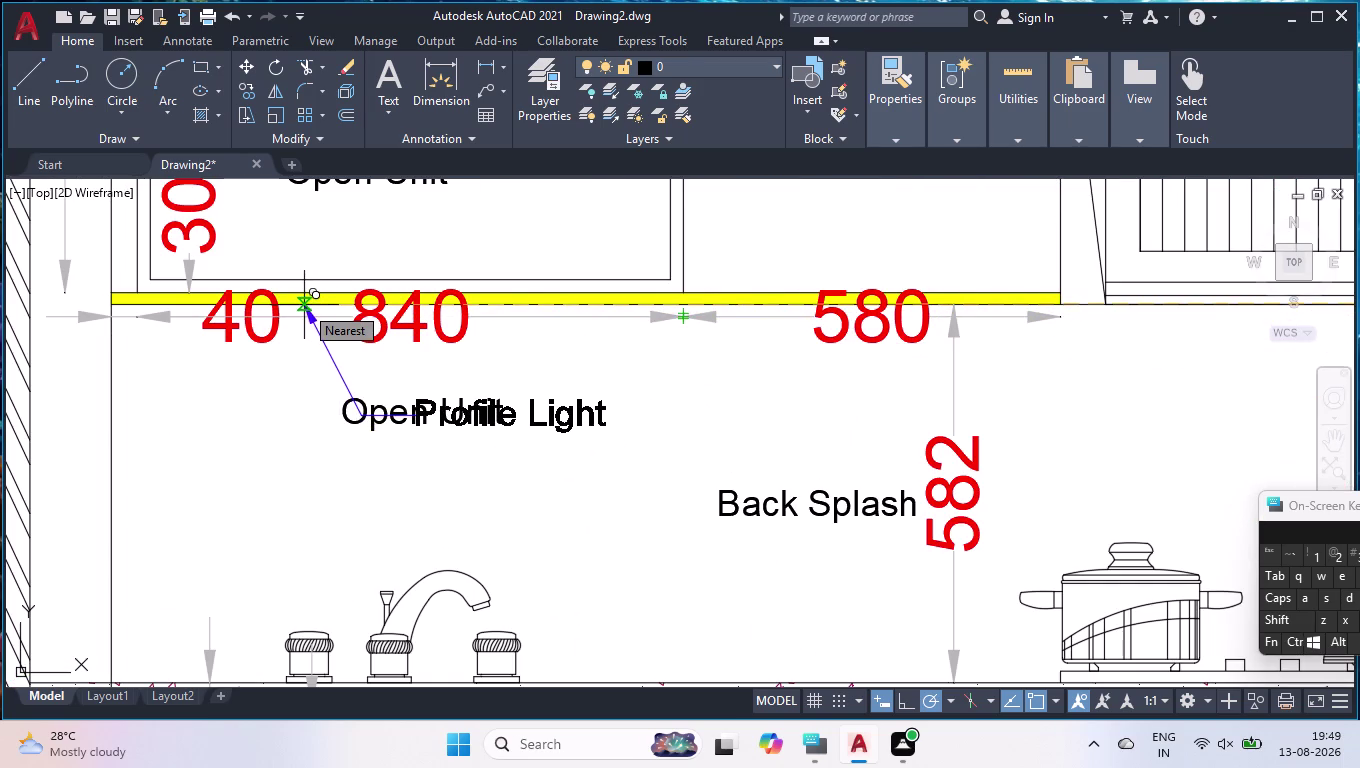
click(304, 305)
key(Return)
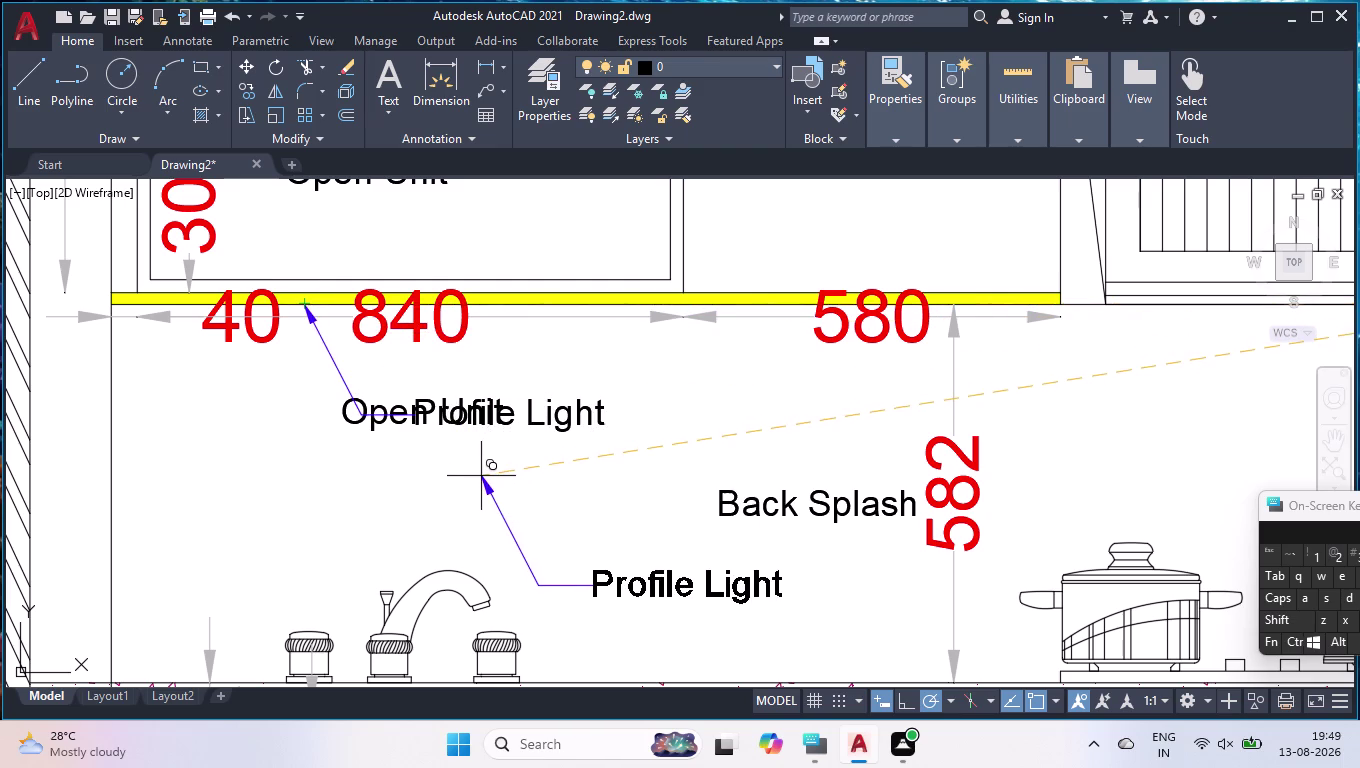
click(345, 416)
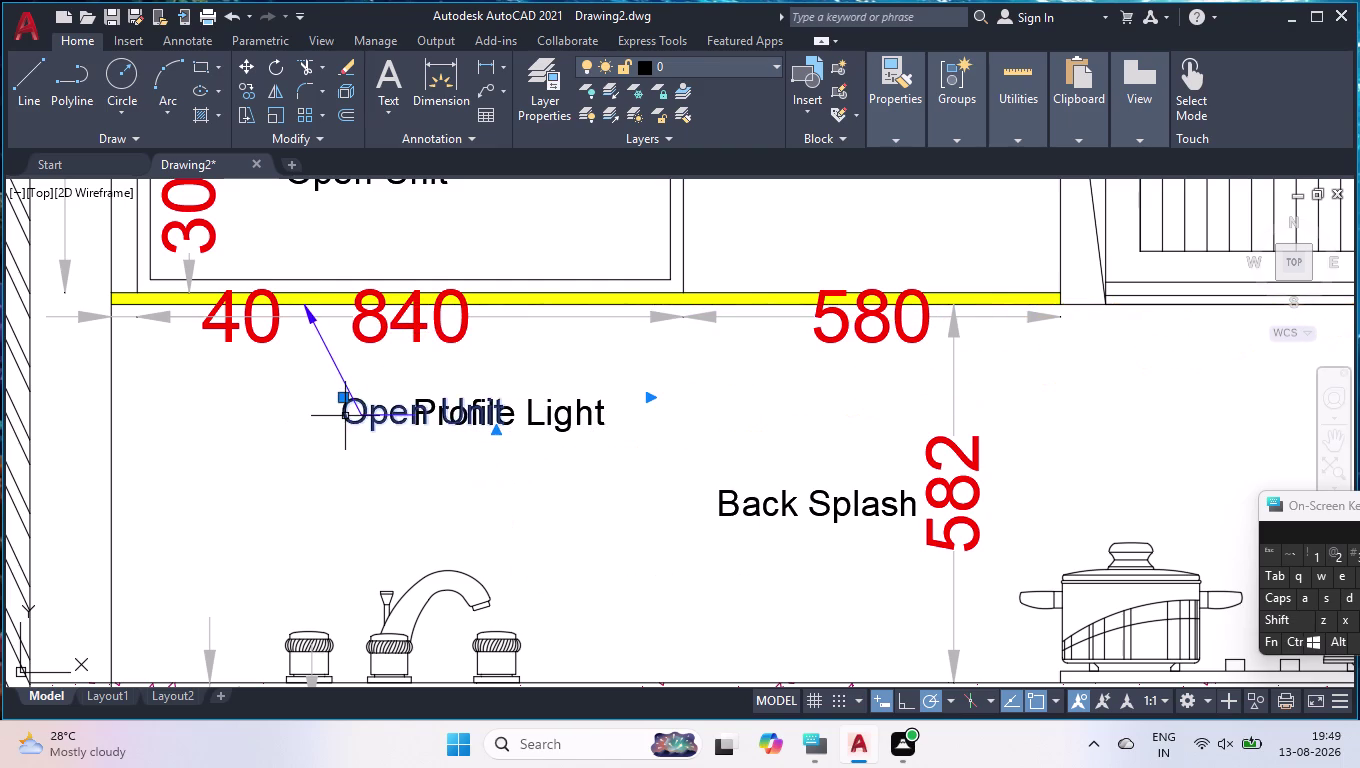
key(Delete)
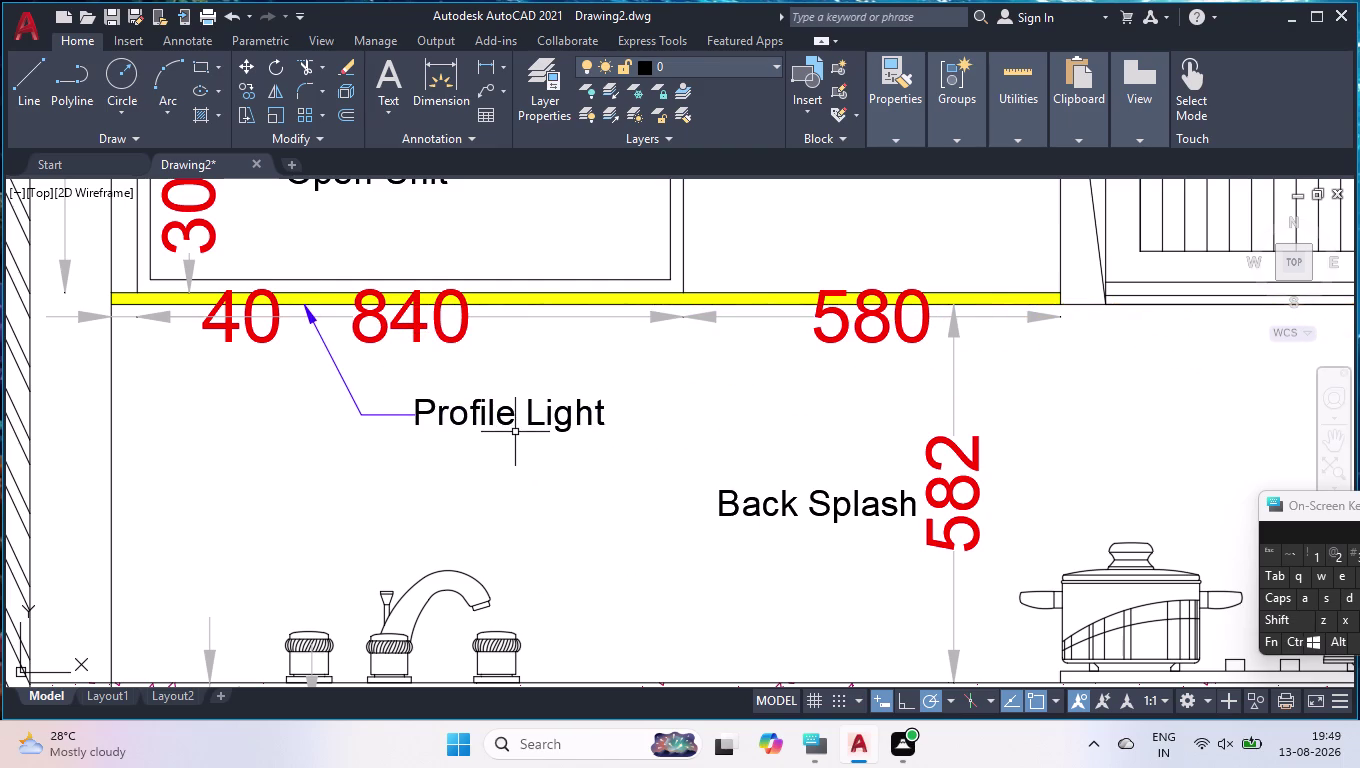
Try MATCHPROP from the red 840 dimension, then select the copied leader and show Properties.
key(m)
key(a)
key(t)
key(c)
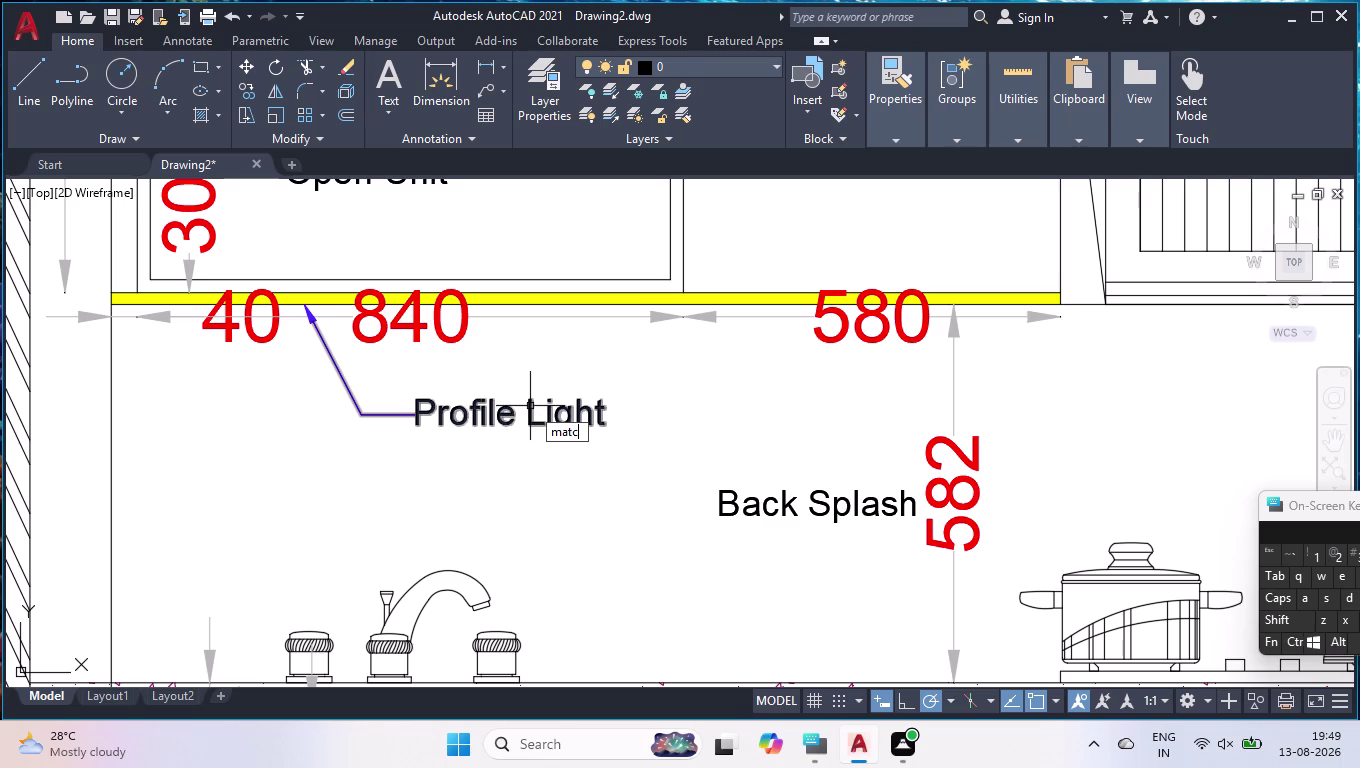
key(Return)
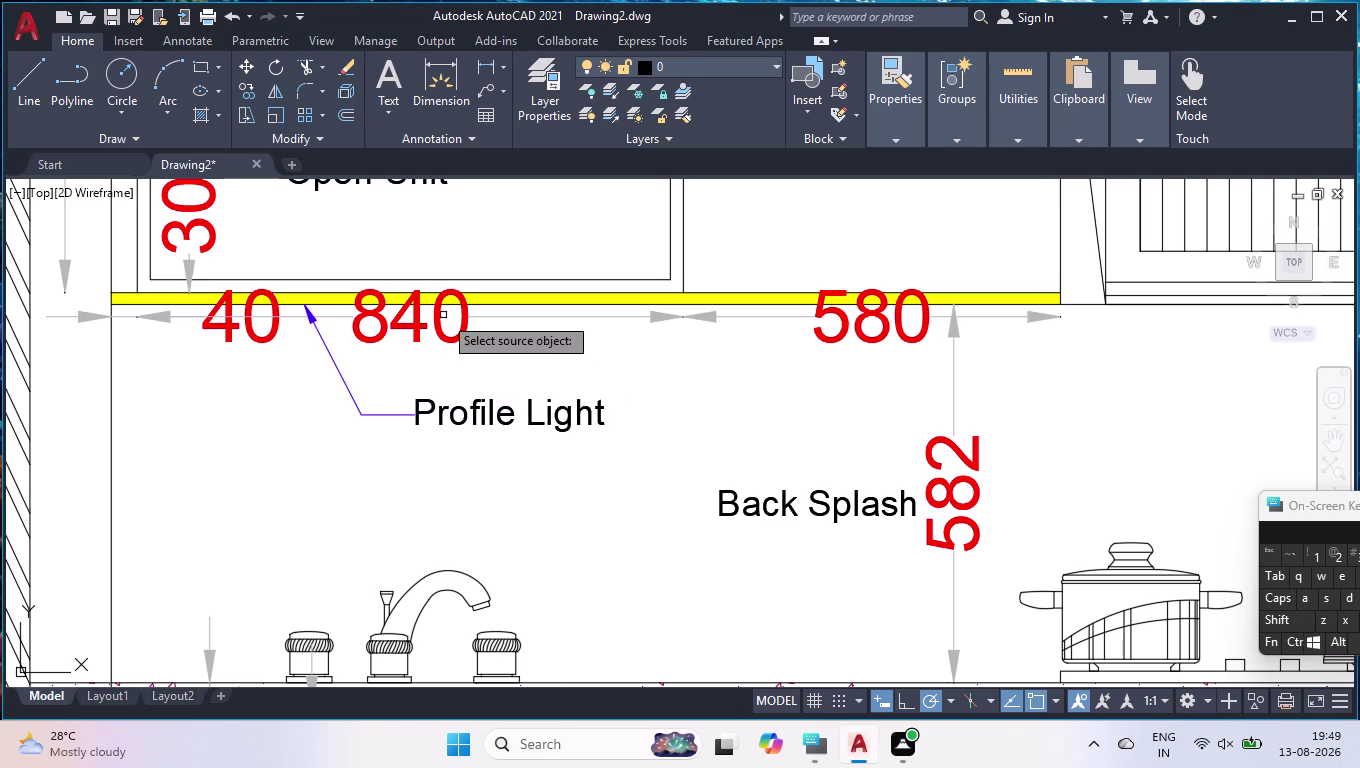
click(447, 342)
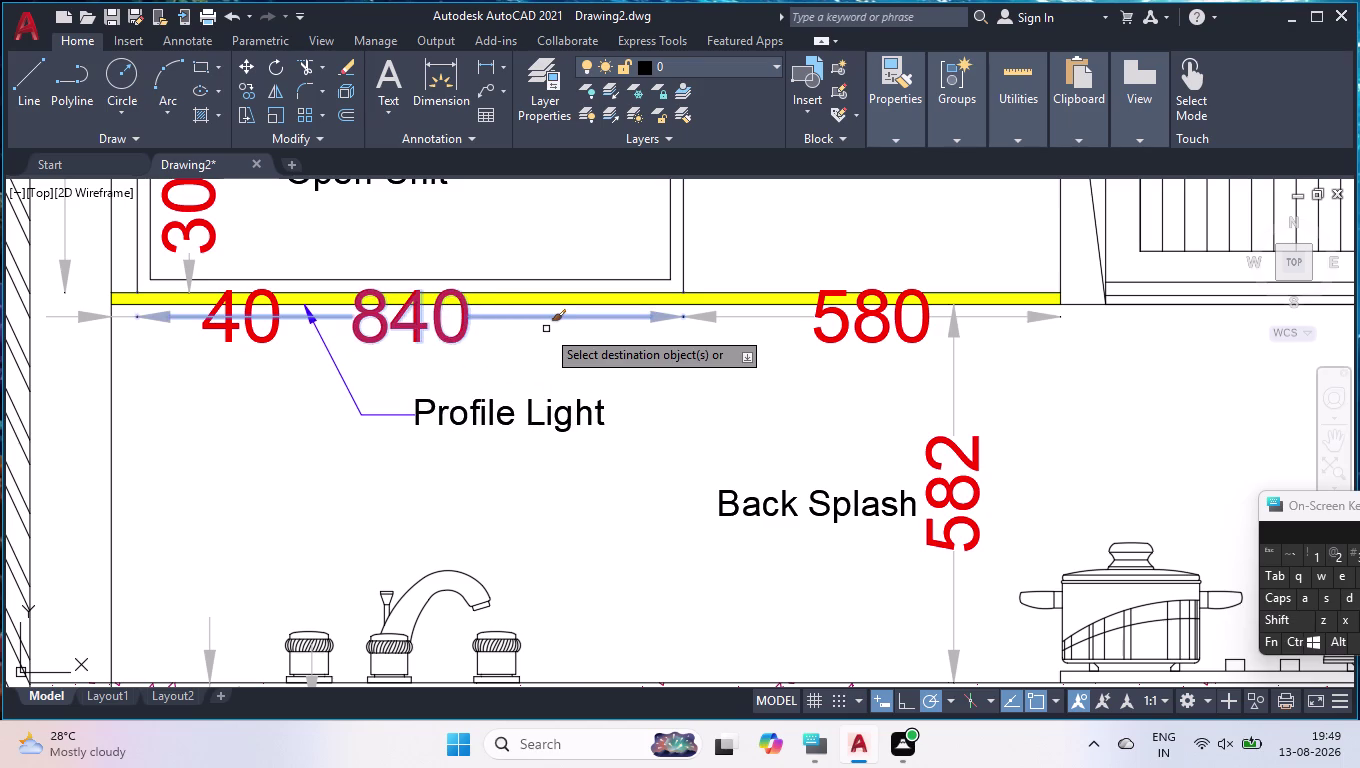
key(Return)
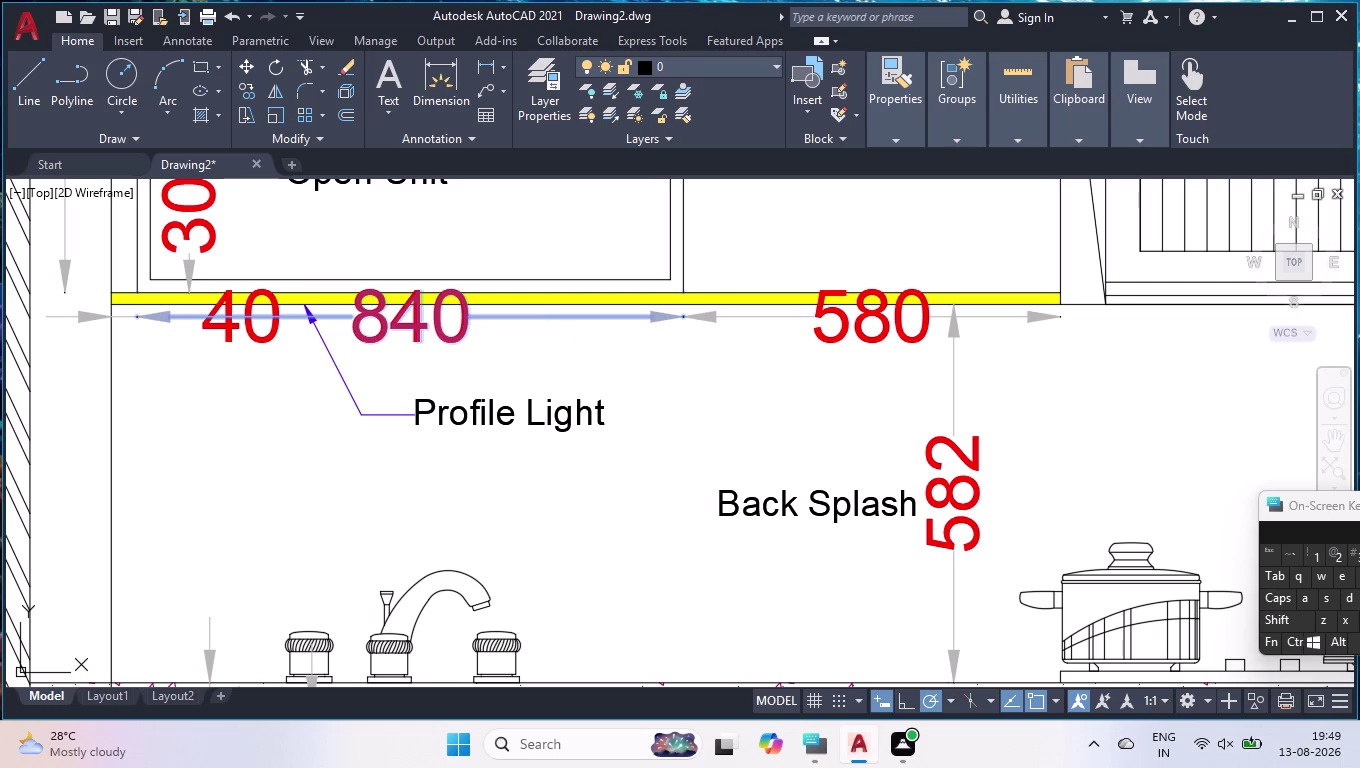
click(486, 405)
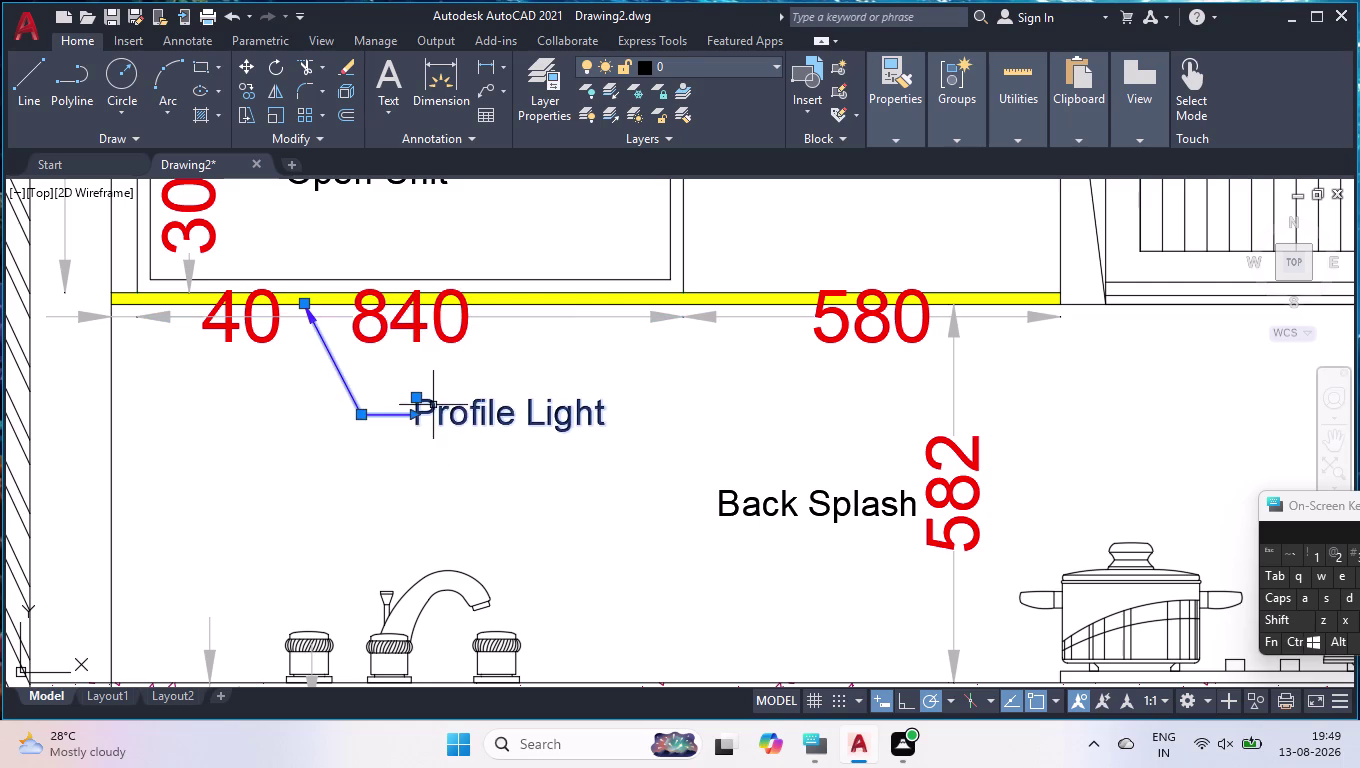
key(ctrl+1)
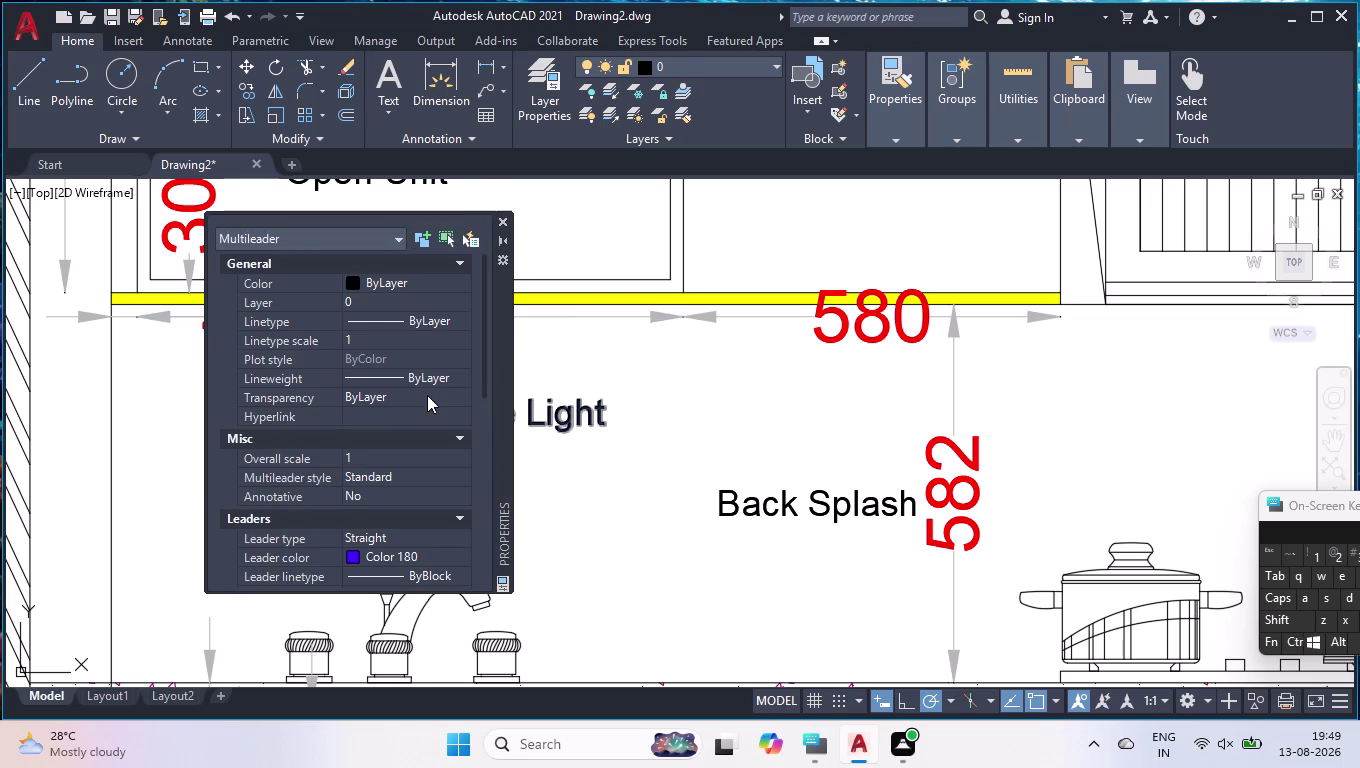
Set the selected Profile Light leader's colour to Red.
click(360, 284)
click(380, 282)
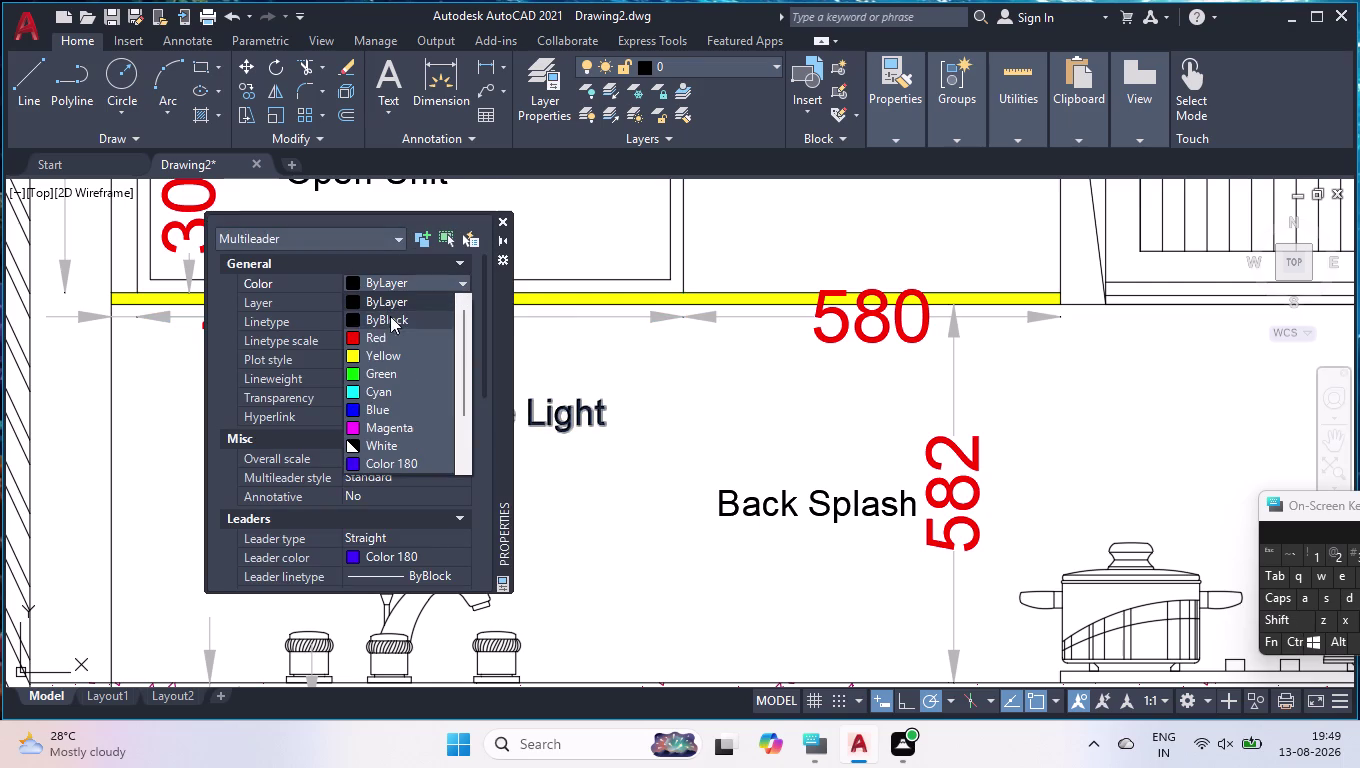
click(381, 339)
scroll(down, 3)
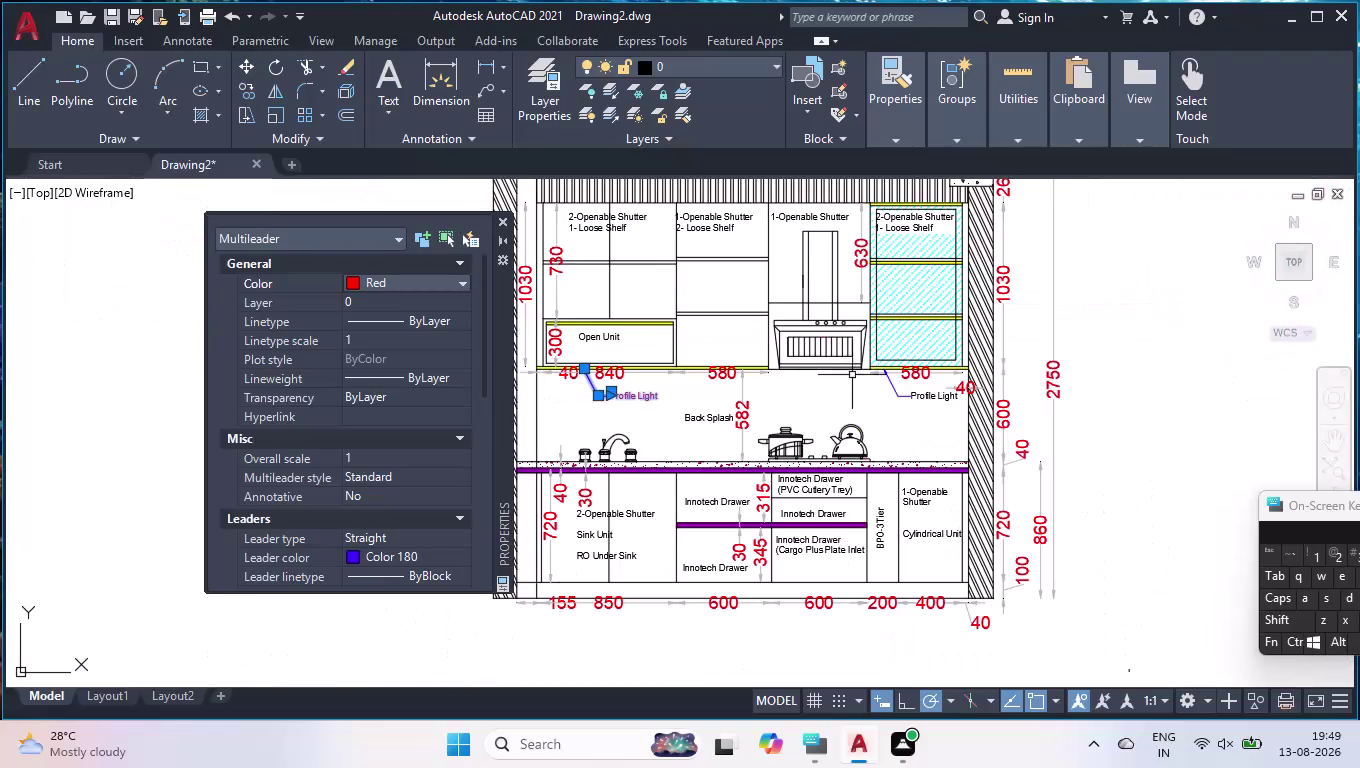
scroll(up, 3)
Add the second leader and apply red index colour 1 to both, then close Properties.
click(944, 400)
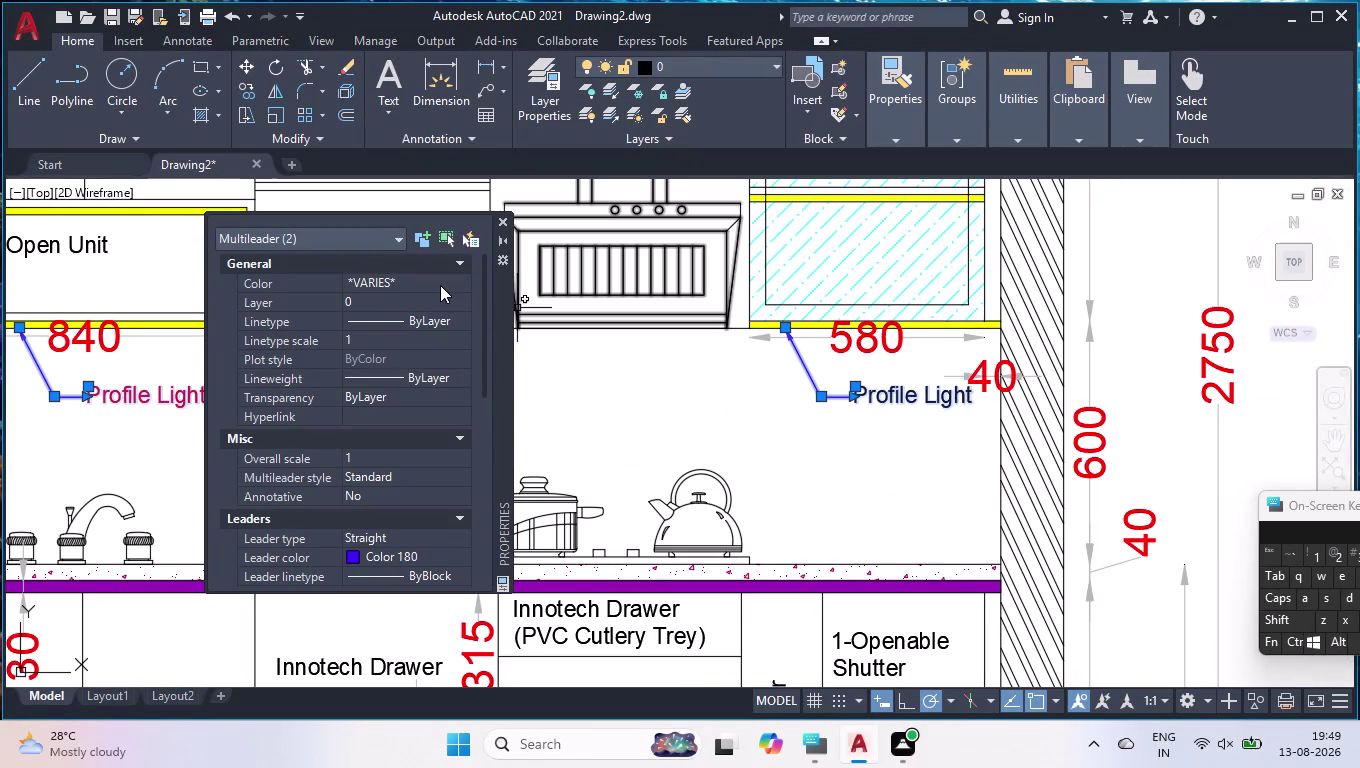
double_click(440, 284)
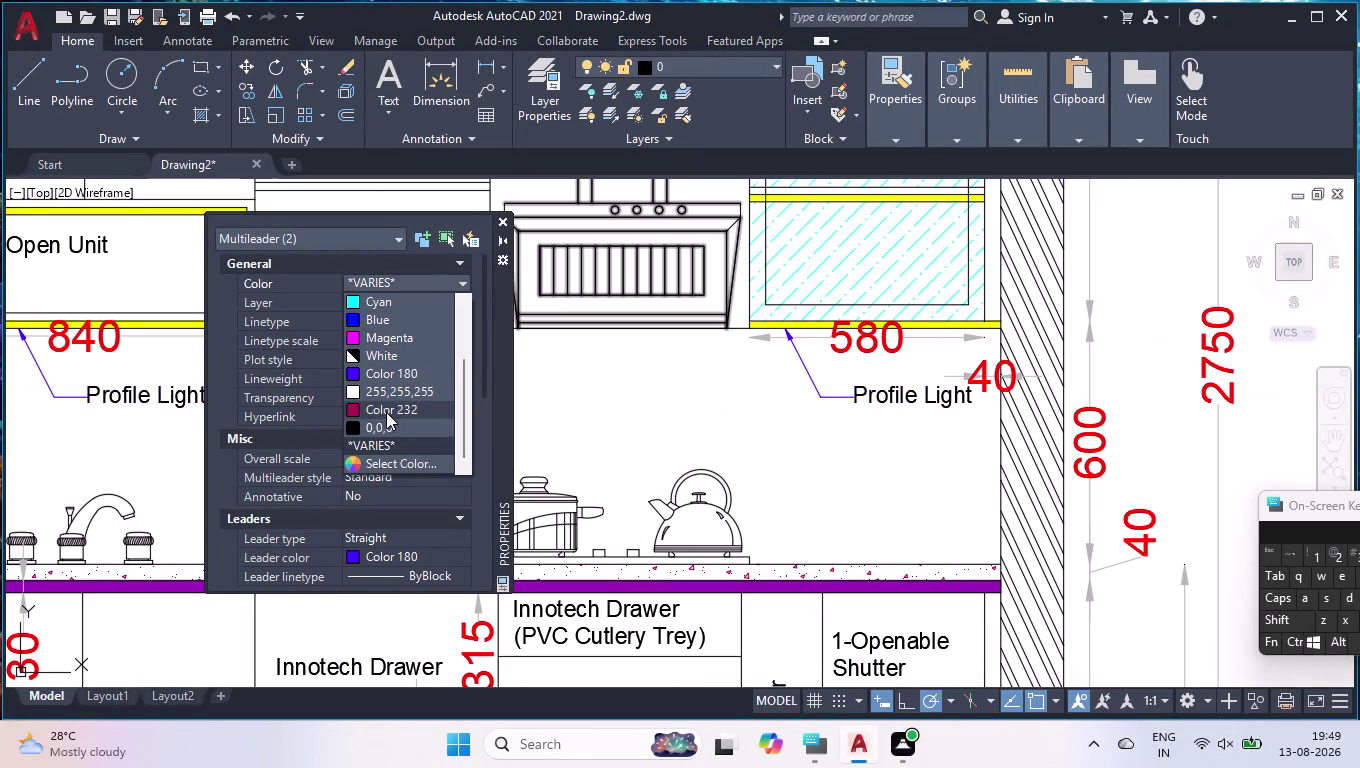
click(380, 467)
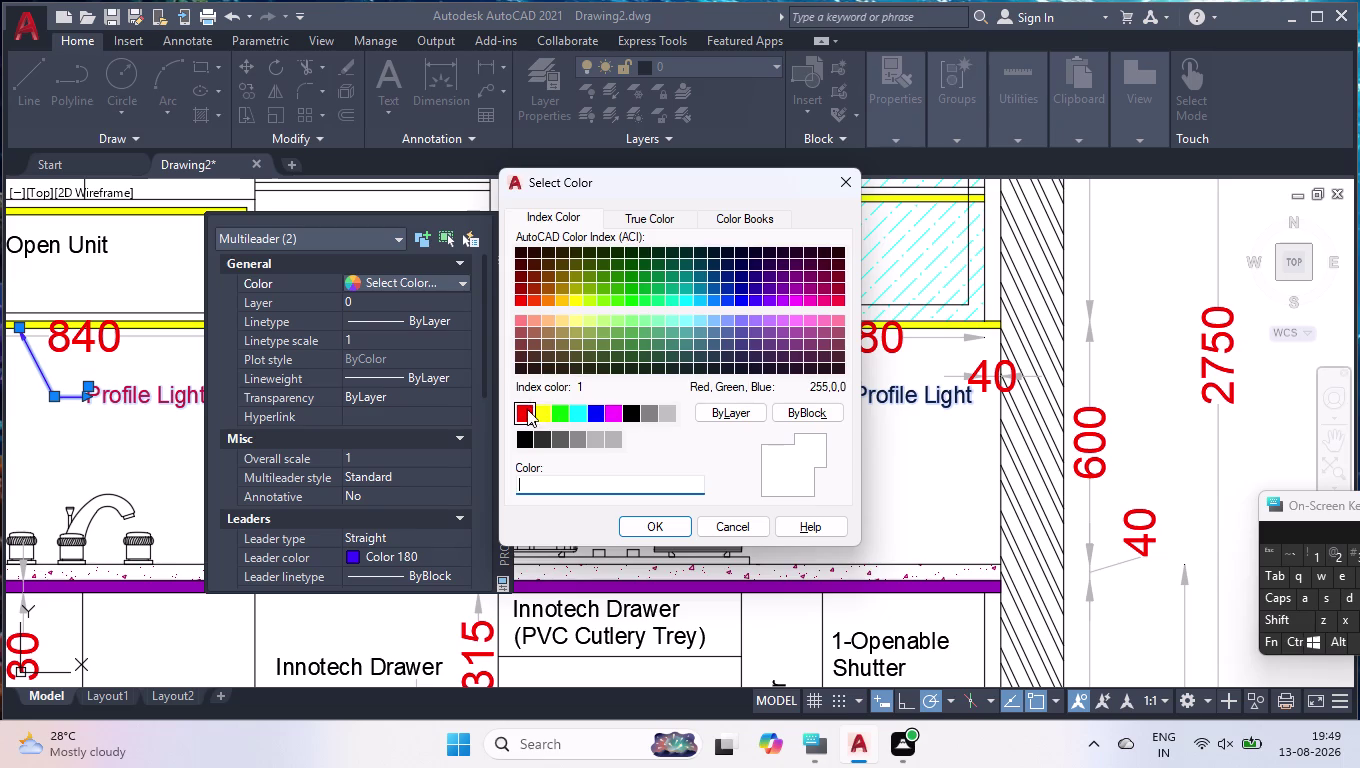
click(525, 411)
click(650, 524)
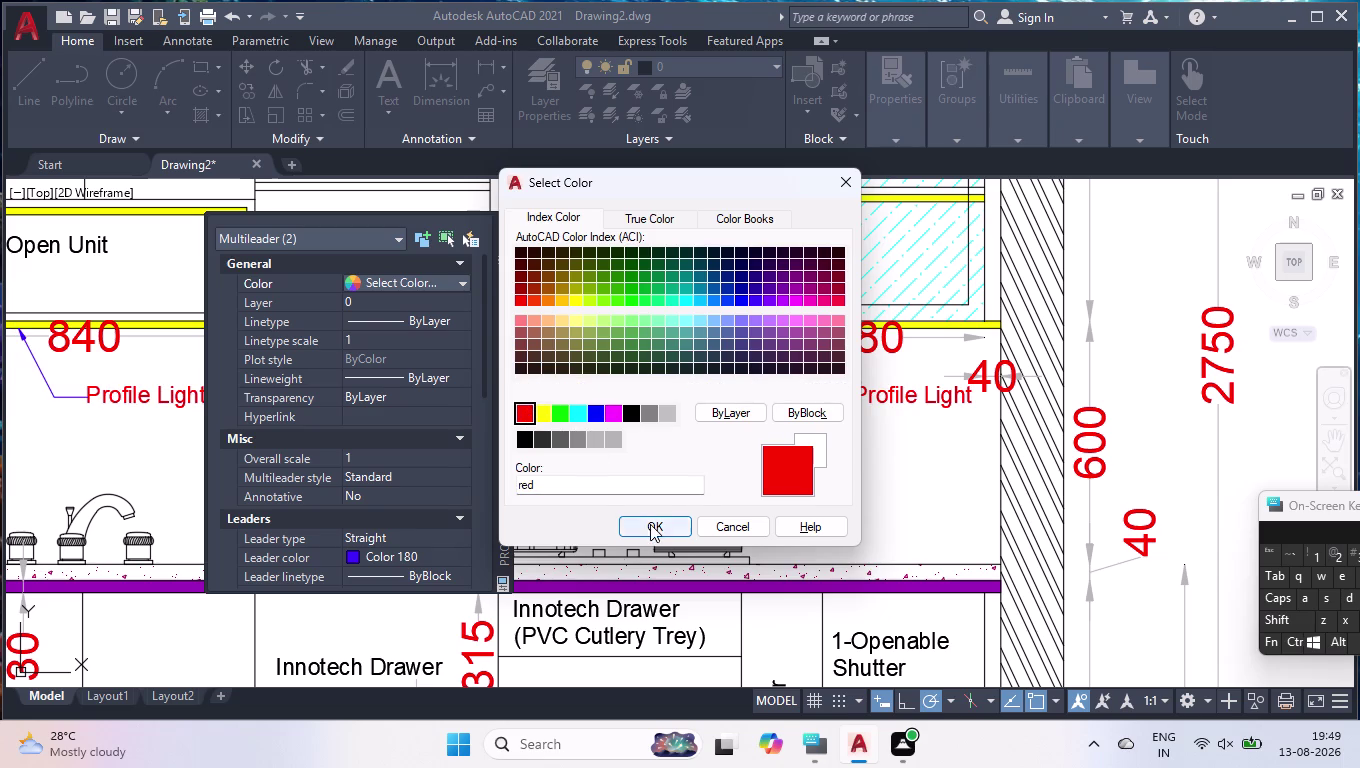
click(493, 213)
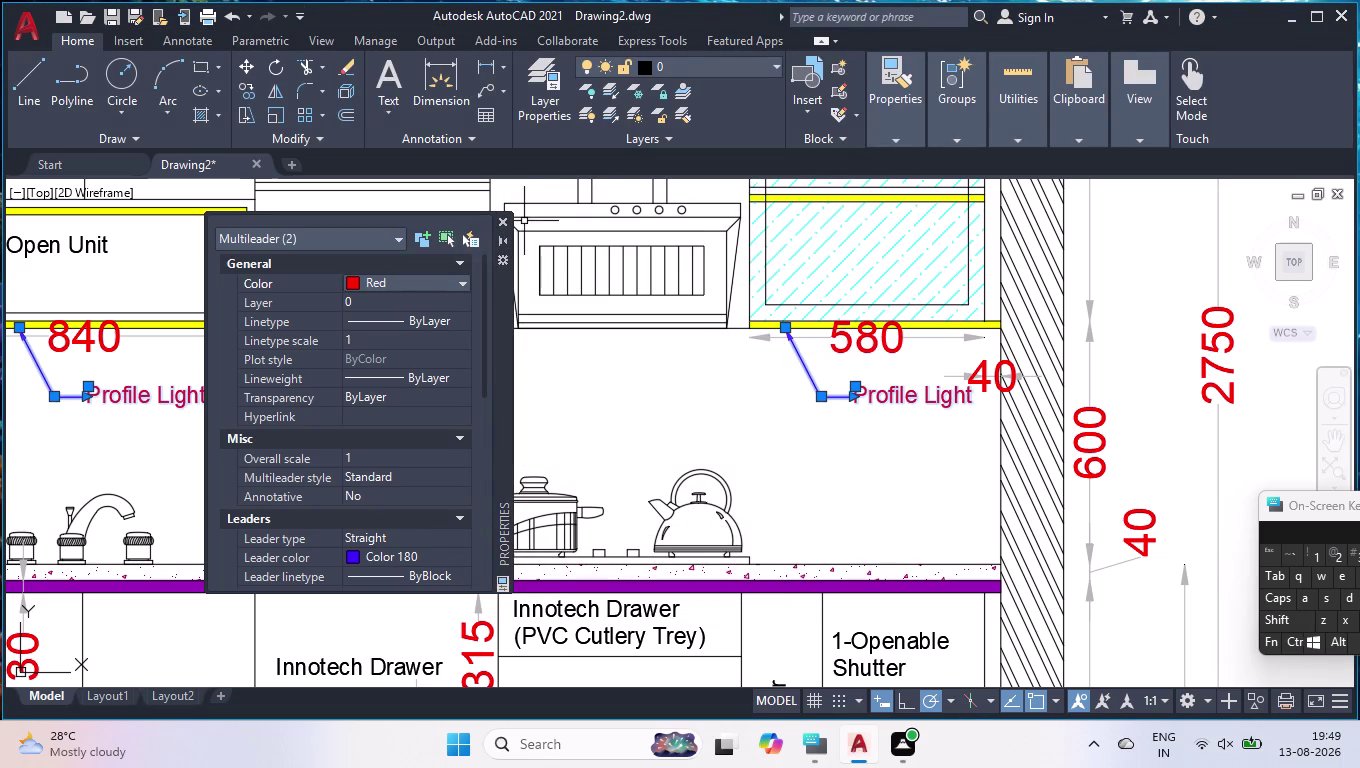
click(511, 227)
click(507, 222)
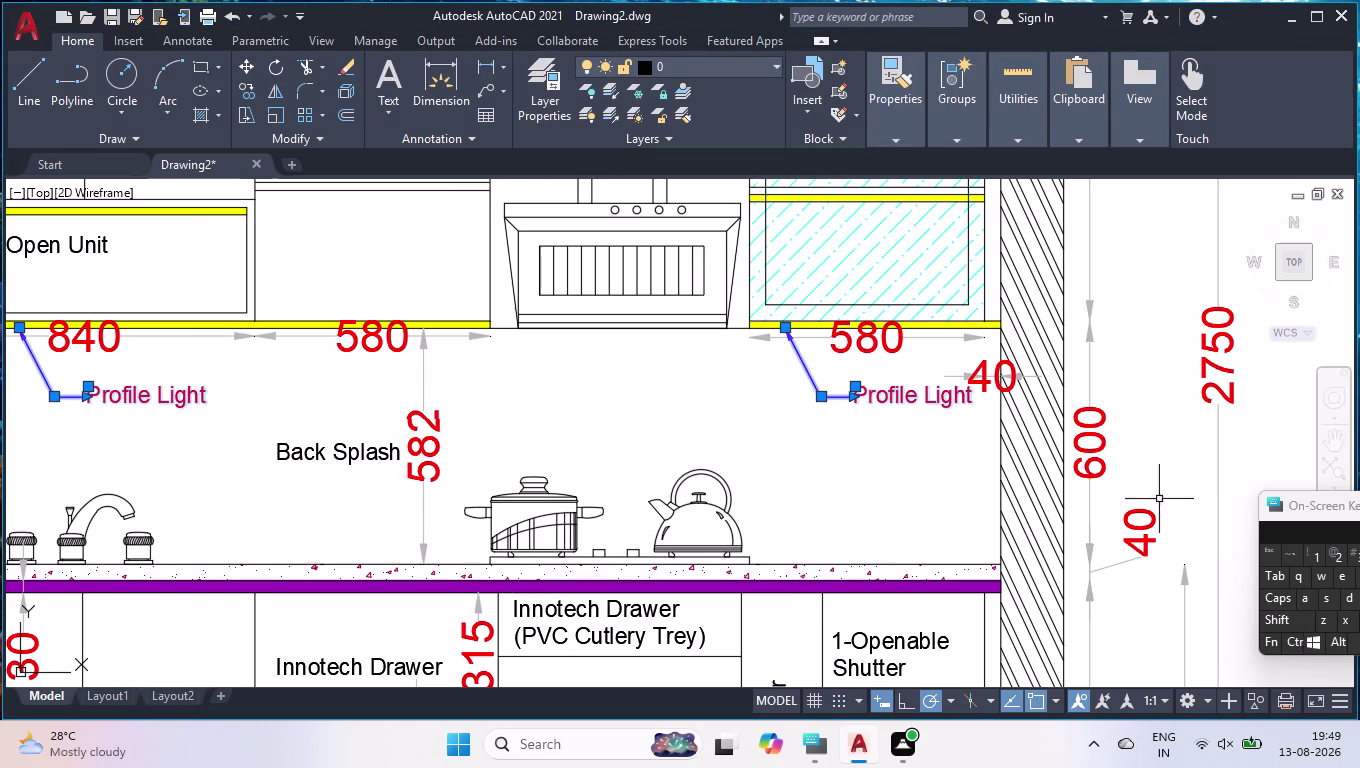
key(Escape)
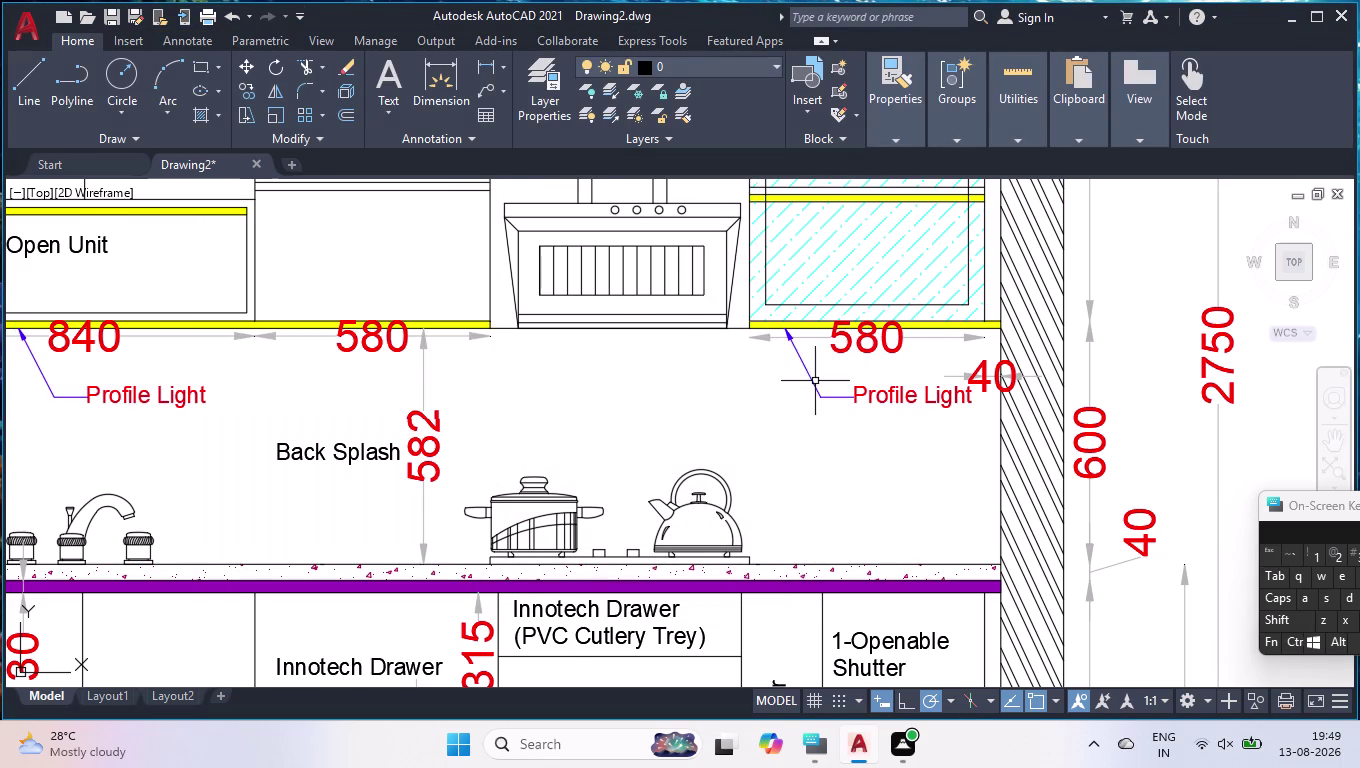
scroll(down, 3)
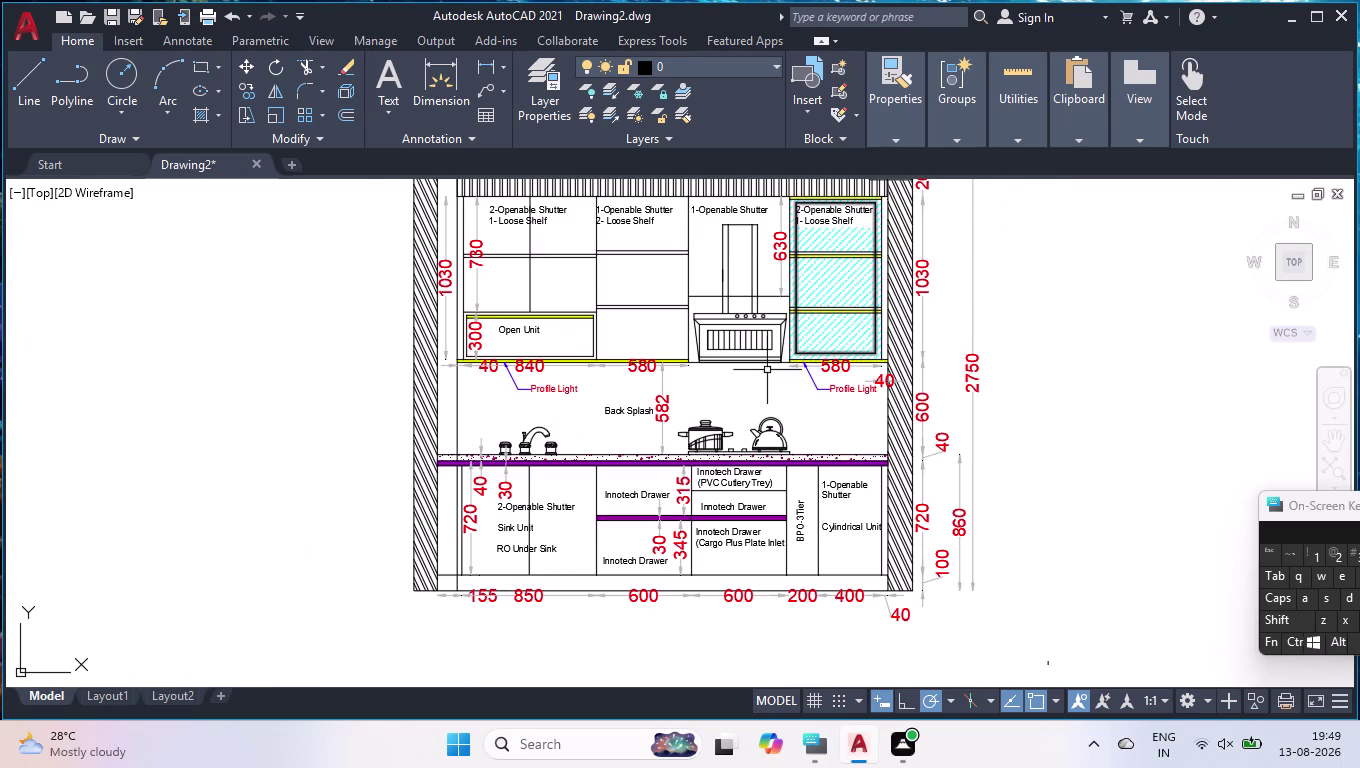
Zoom into the back splash and start a linear dimension with DLI.
scroll(up, 3)
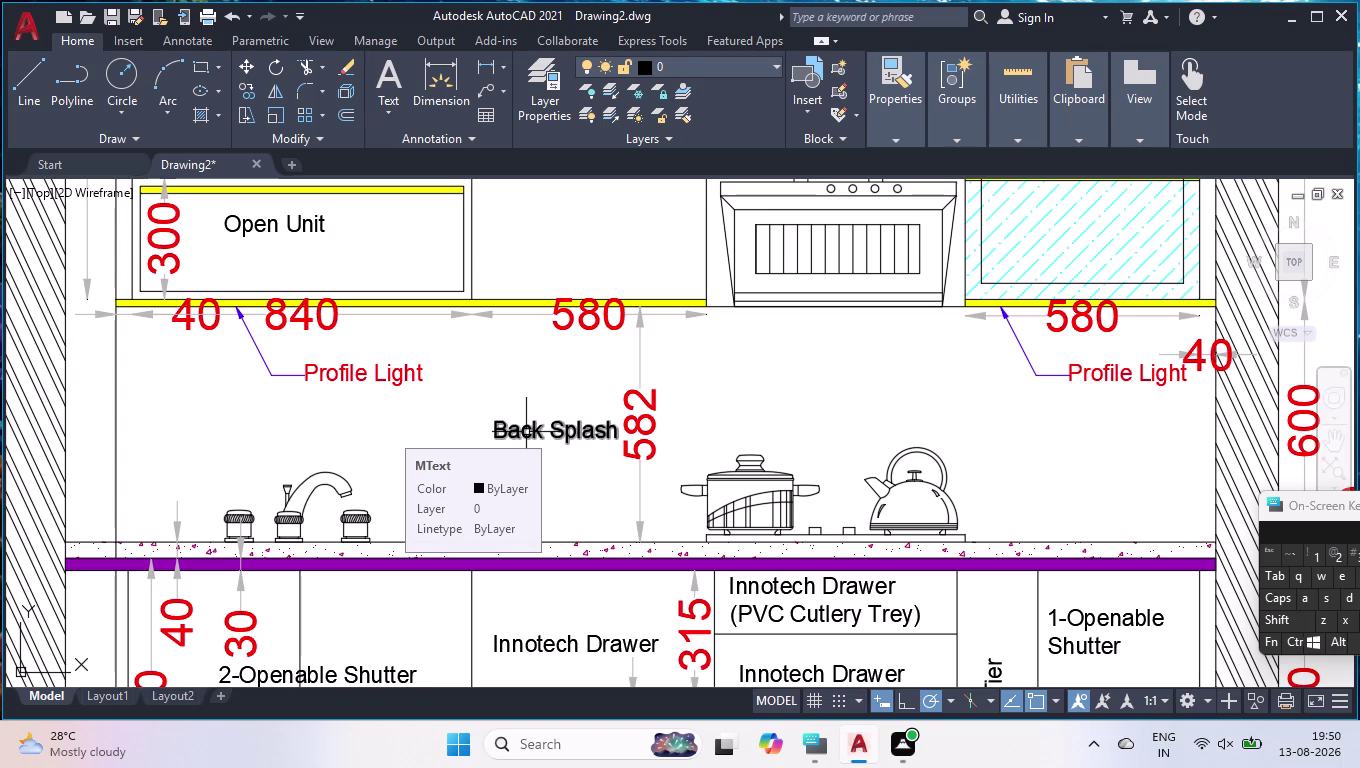
text(dli)
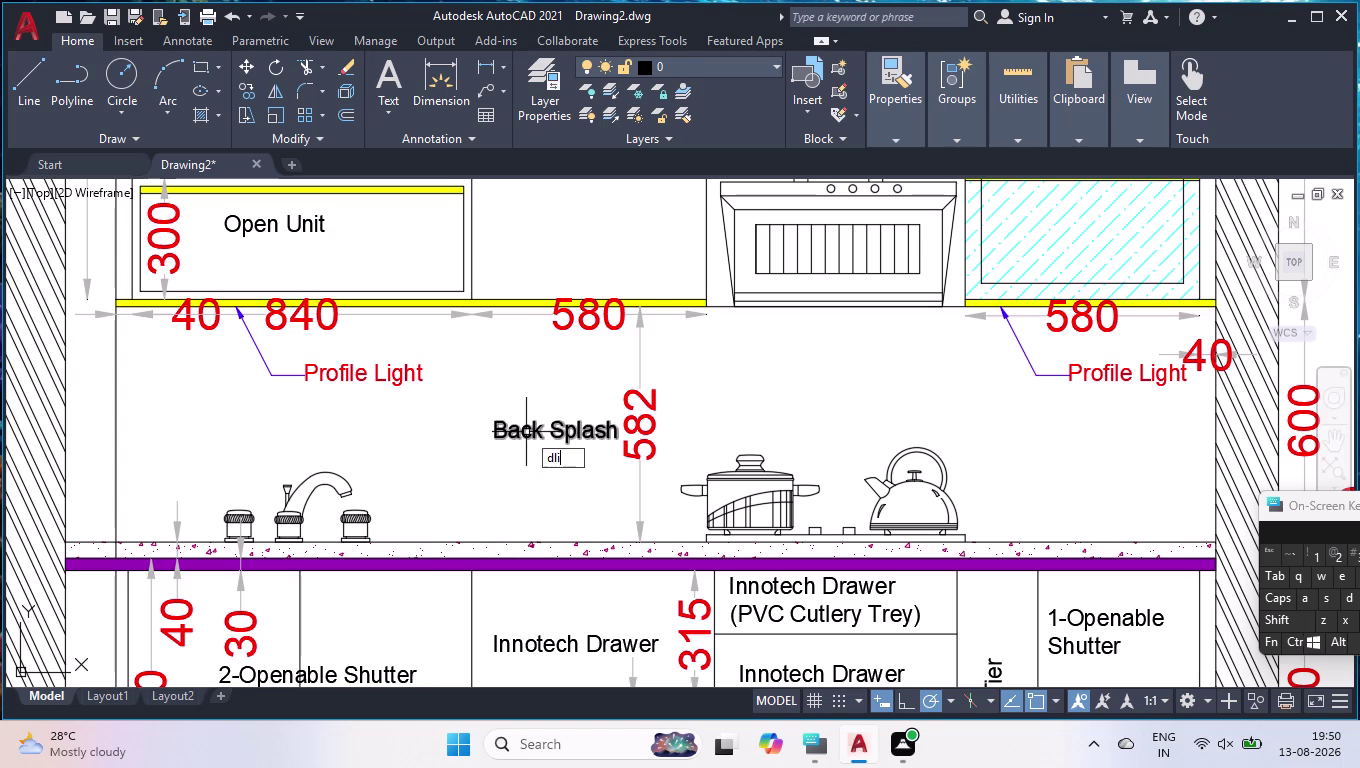
key(Return)
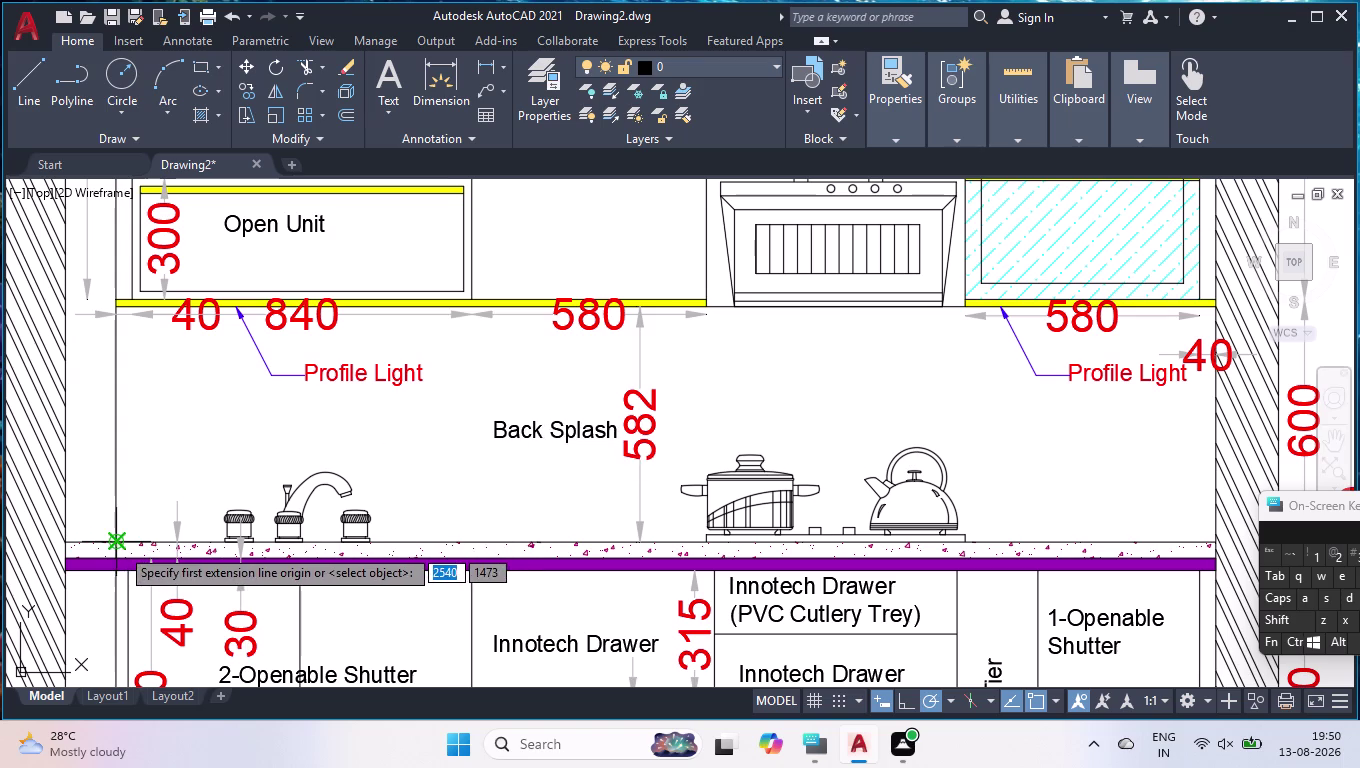
Dimension the back splash width as 2720 and move the 582 height dimension left.
click(120, 547)
click(1217, 541)
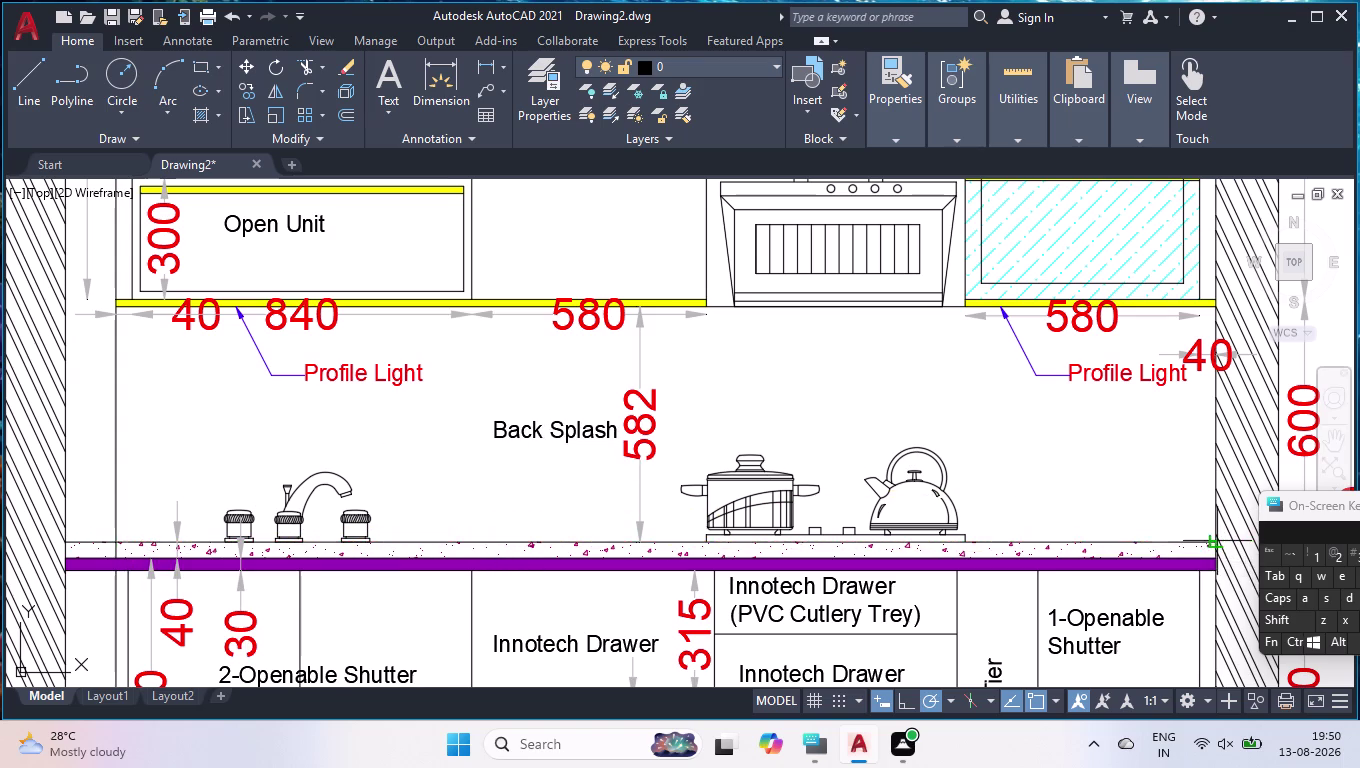
click(1154, 397)
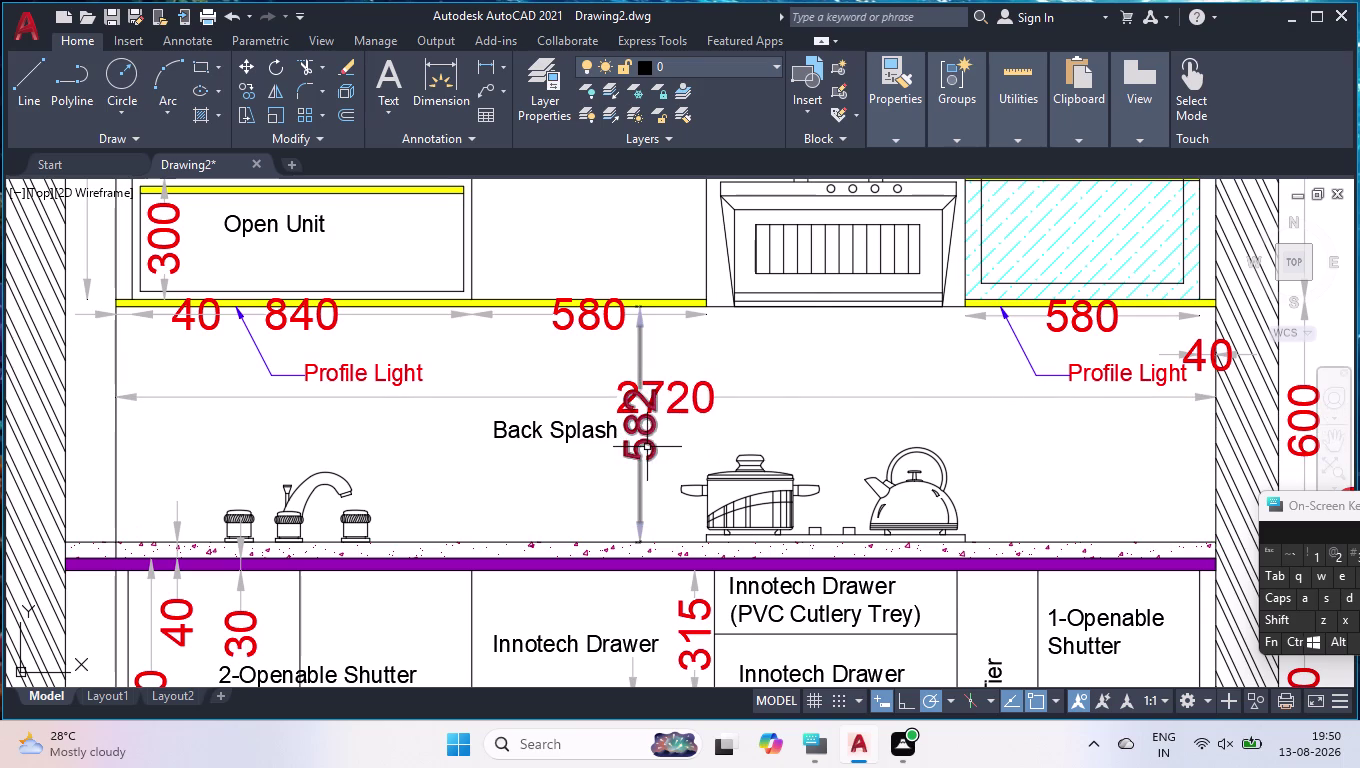
click(641, 446)
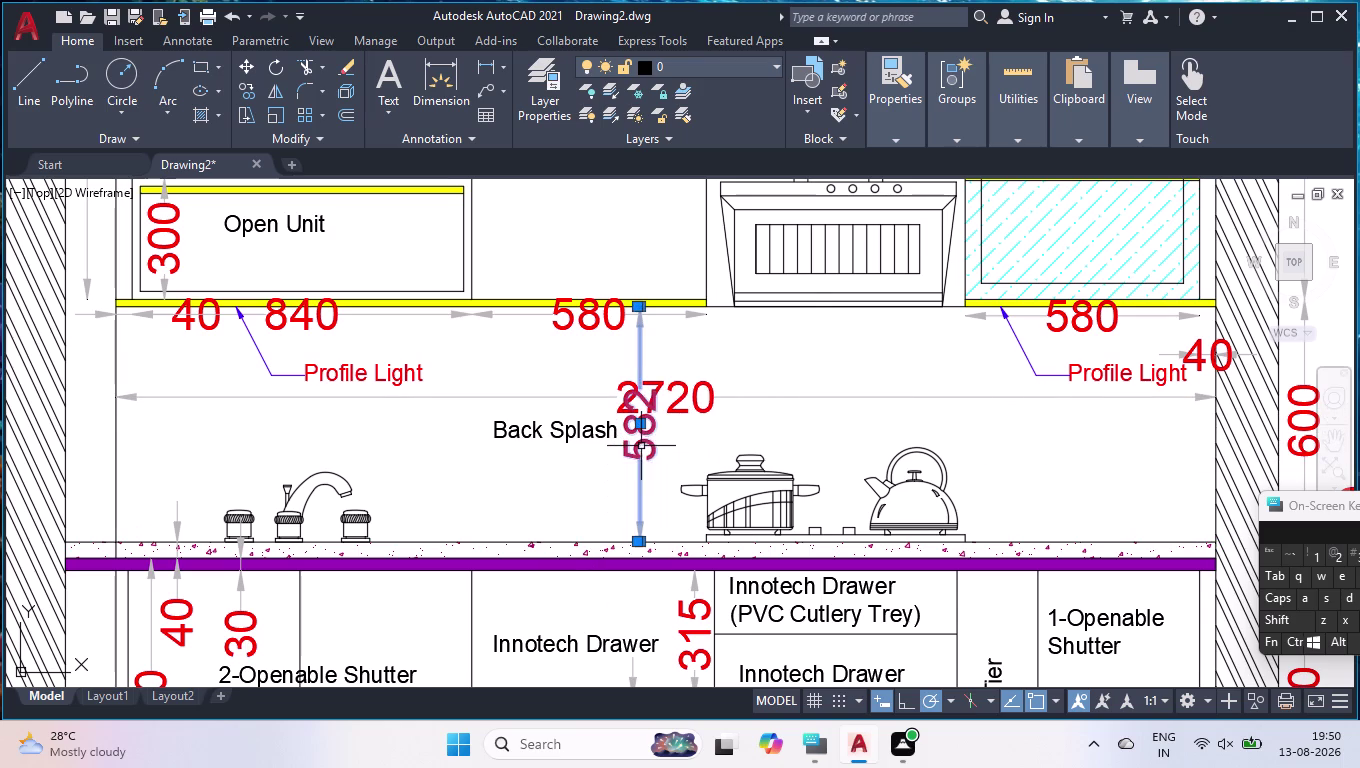
click(640, 425)
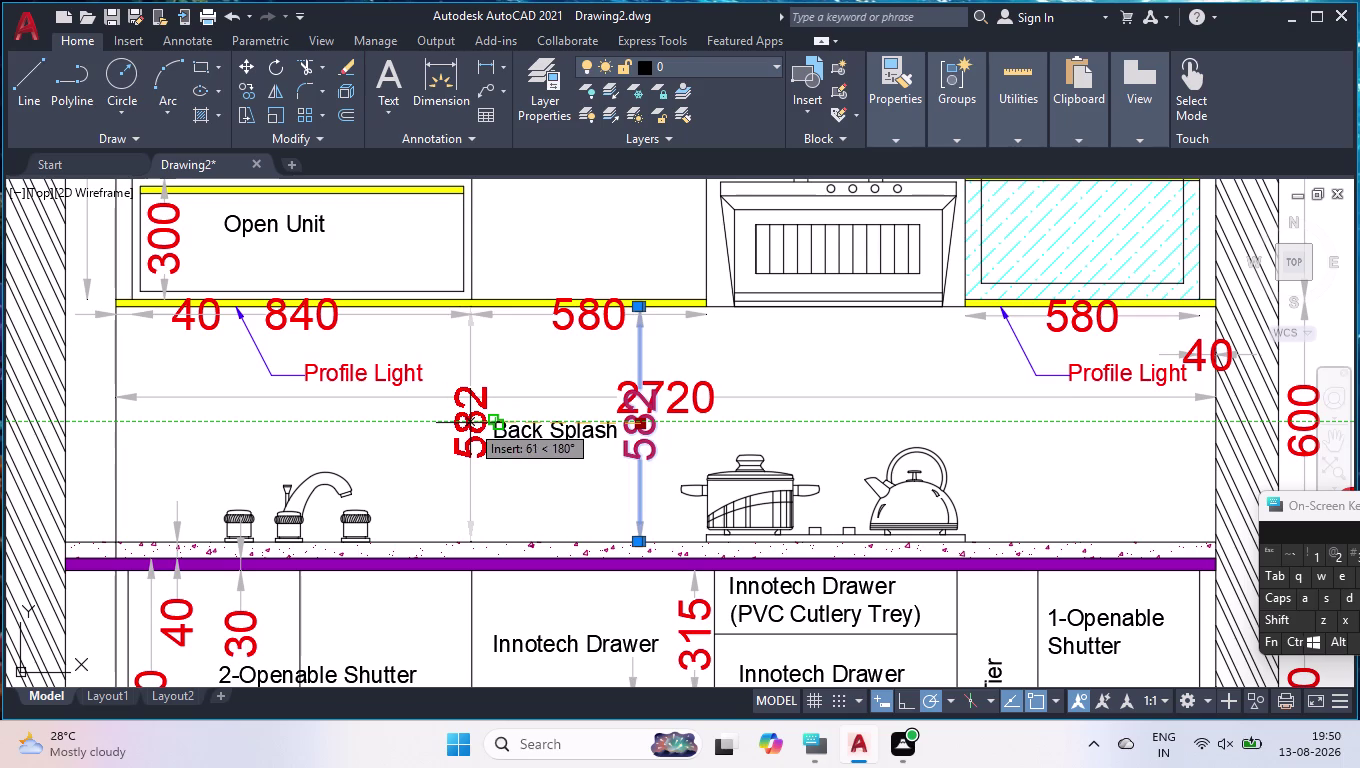
click(470, 423)
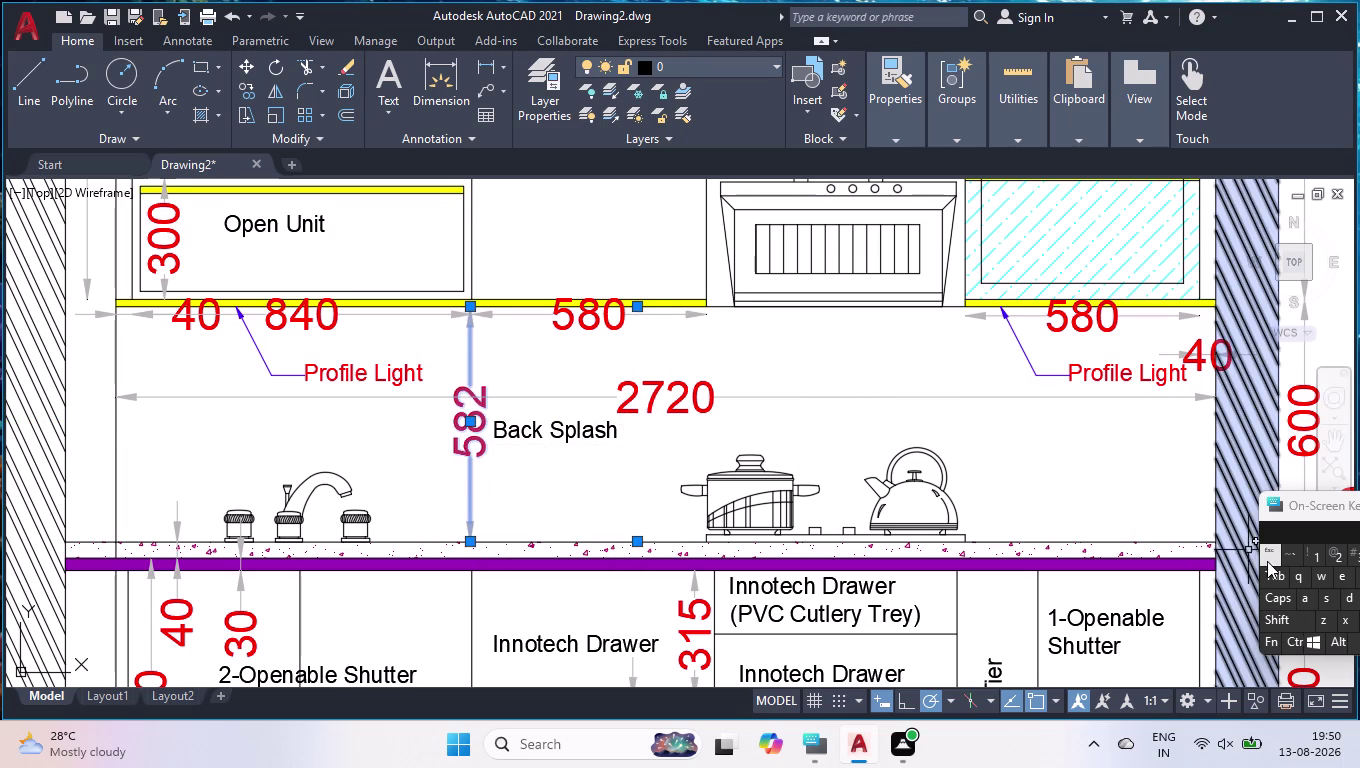
Move the Back Splash label right of the 2720 dimension and show its properties.
key(Escape)
click(578, 438)
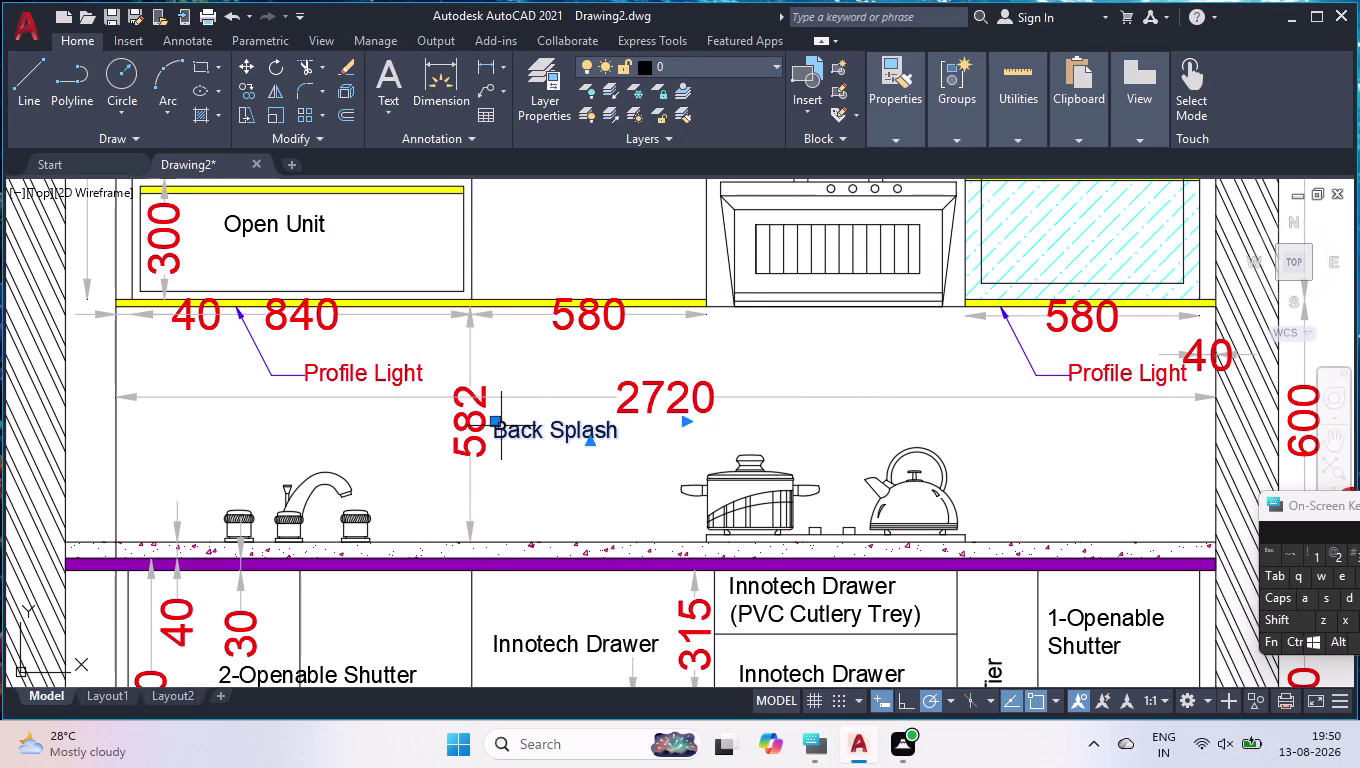
drag(496, 422, 508, 425)
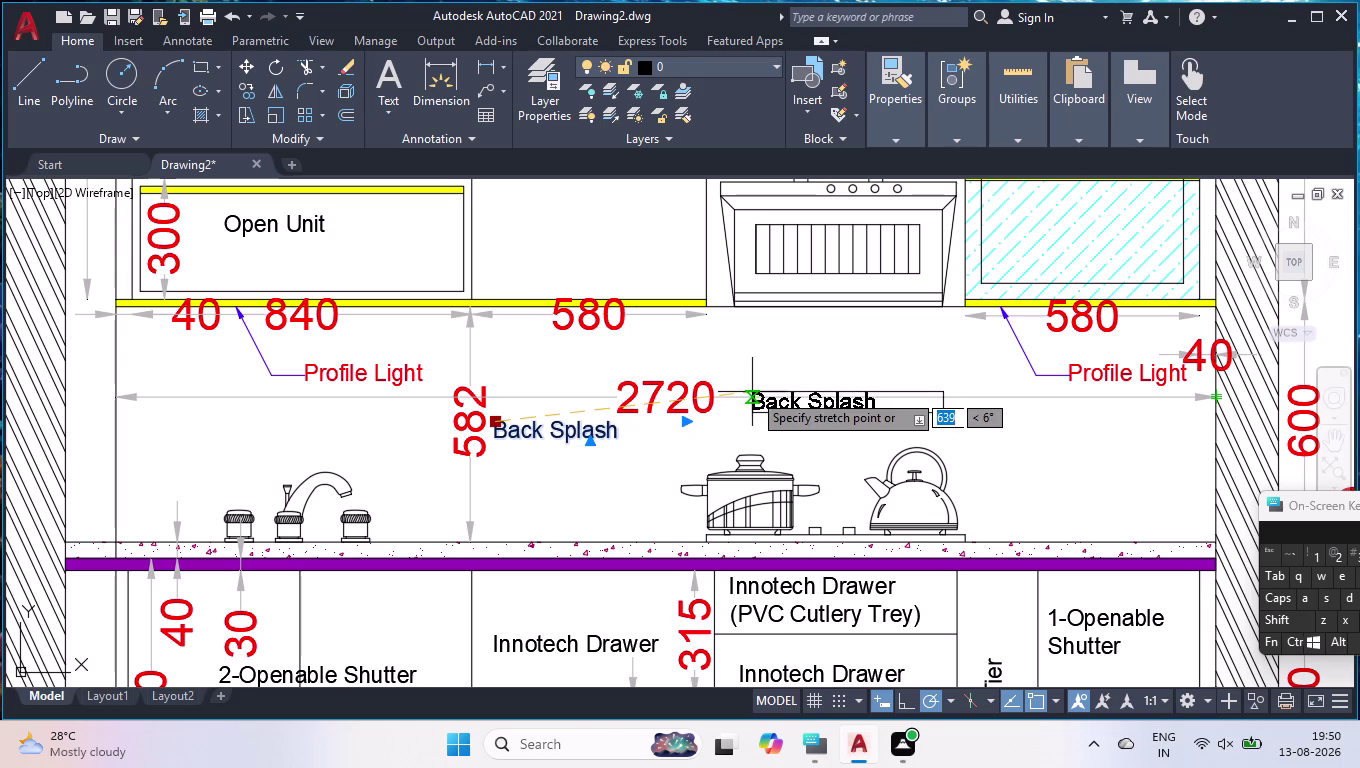
click(752, 395)
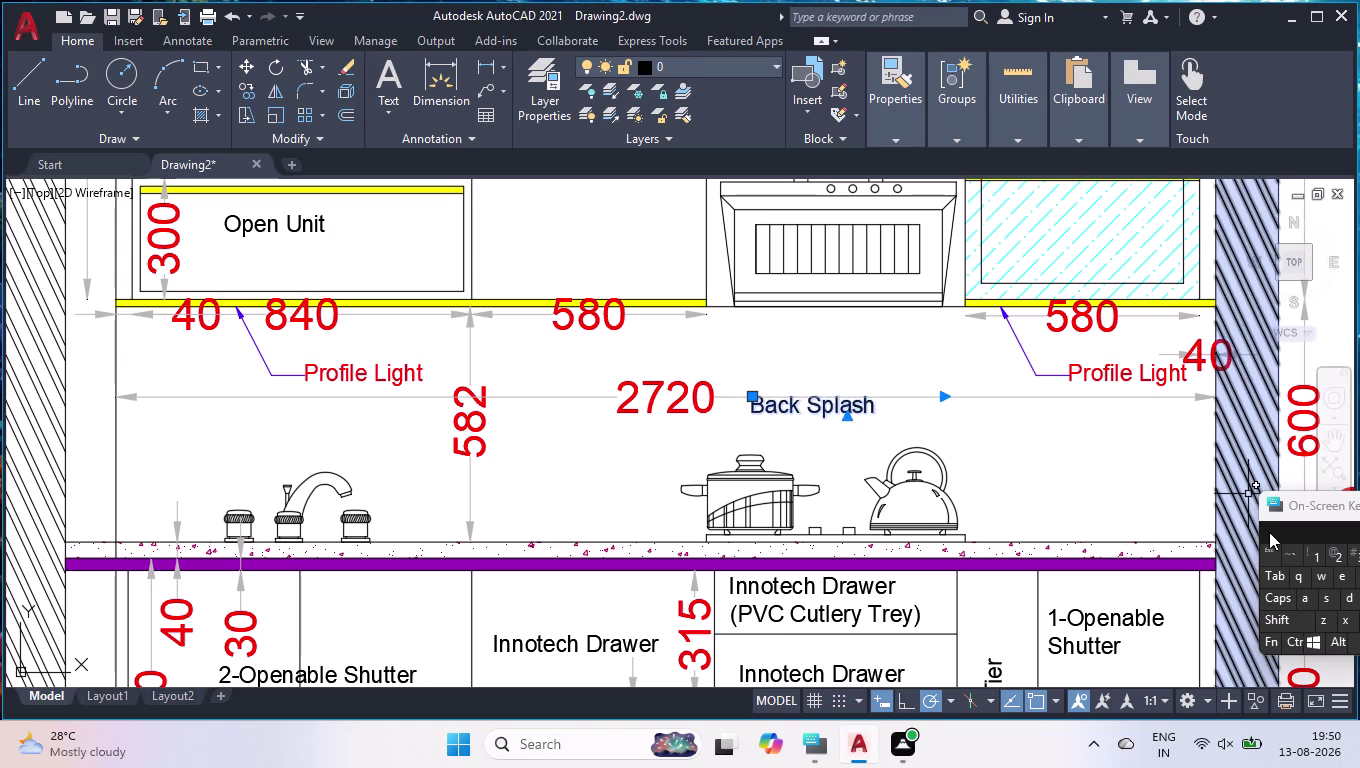
key(Escape)
click(823, 403)
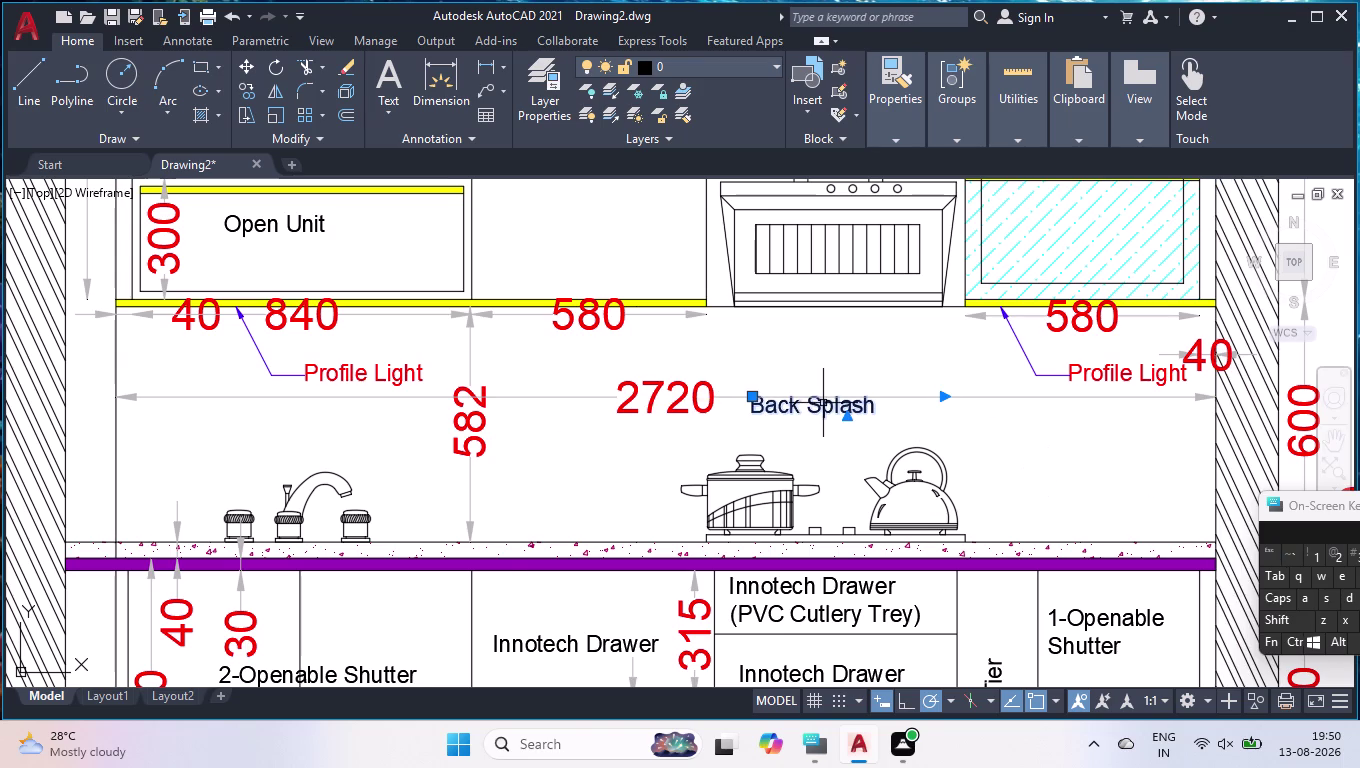
key(ctrl+1)
Set the Back Splash label colour to Red, close Properties, and zoom out to the elevation.
double_click(379, 281)
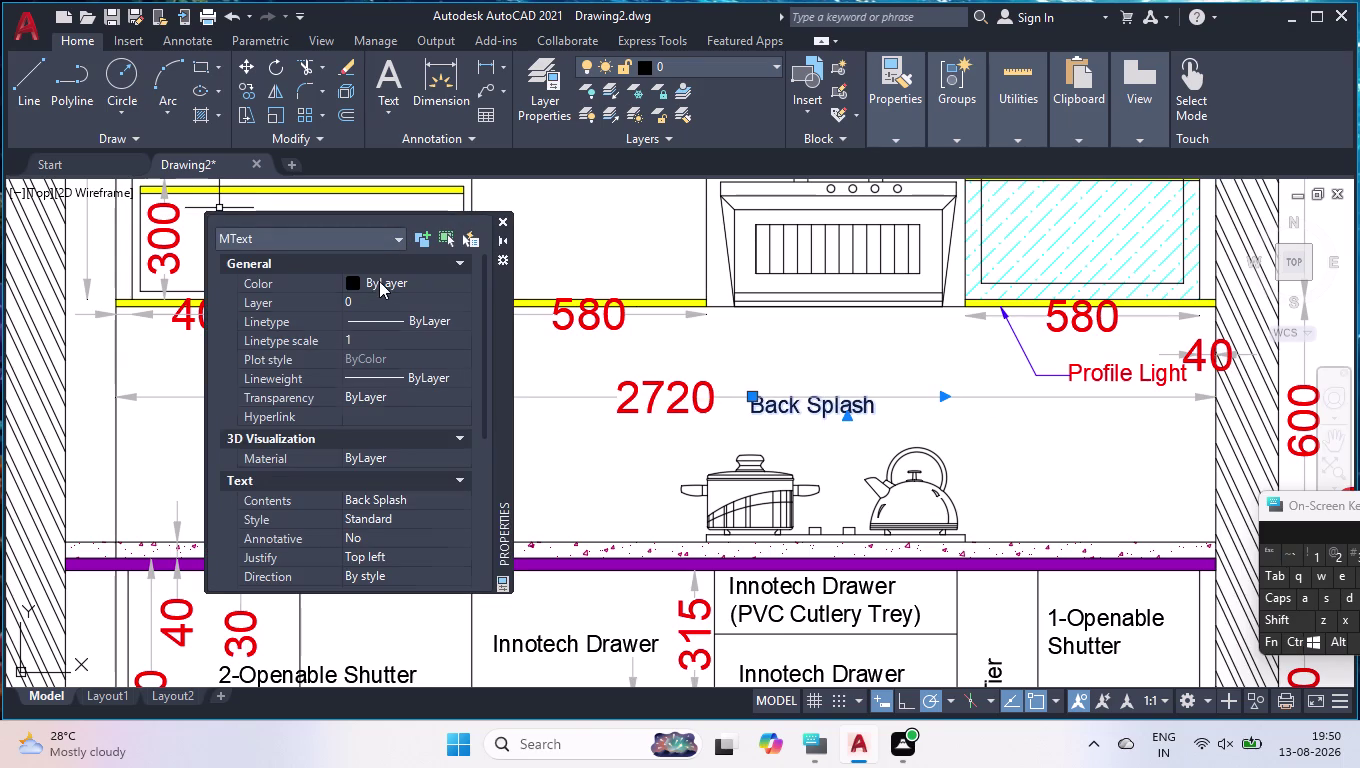
click(377, 330)
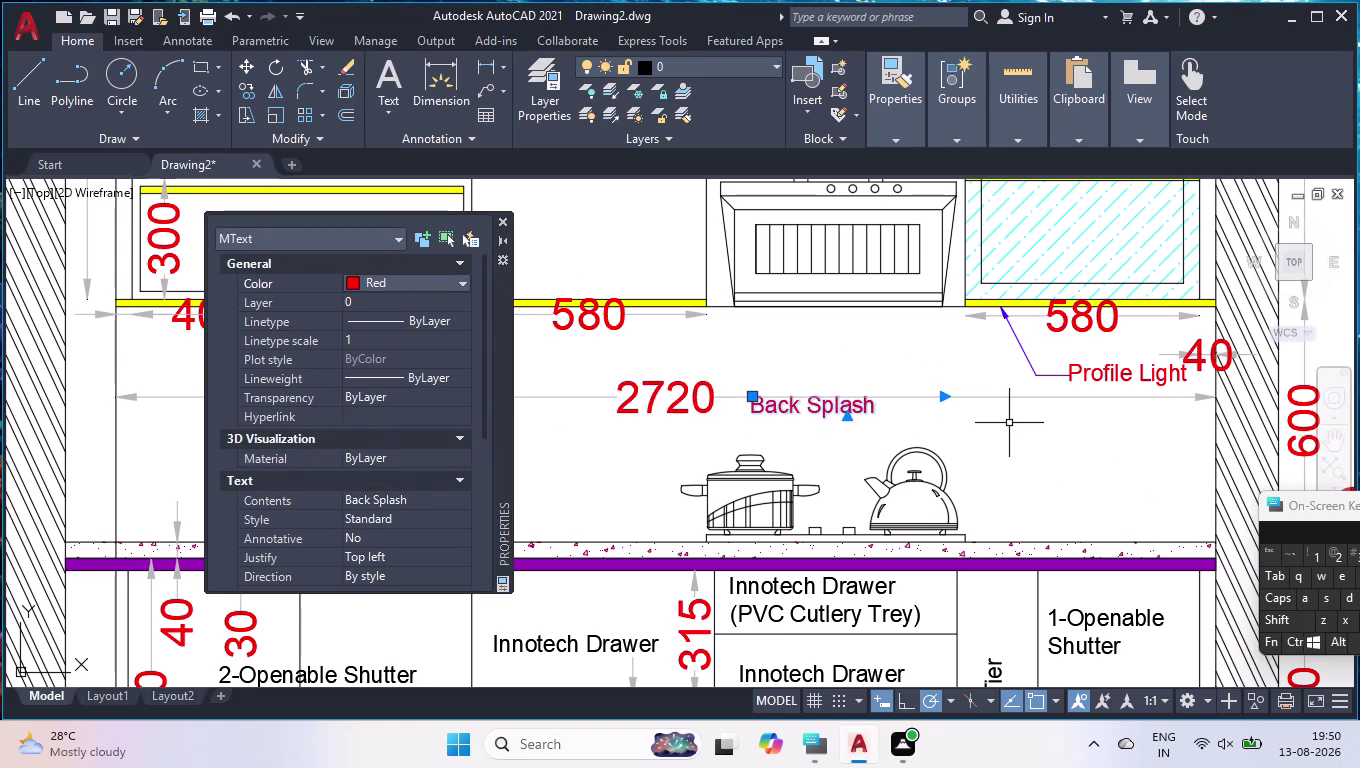
key(Return)
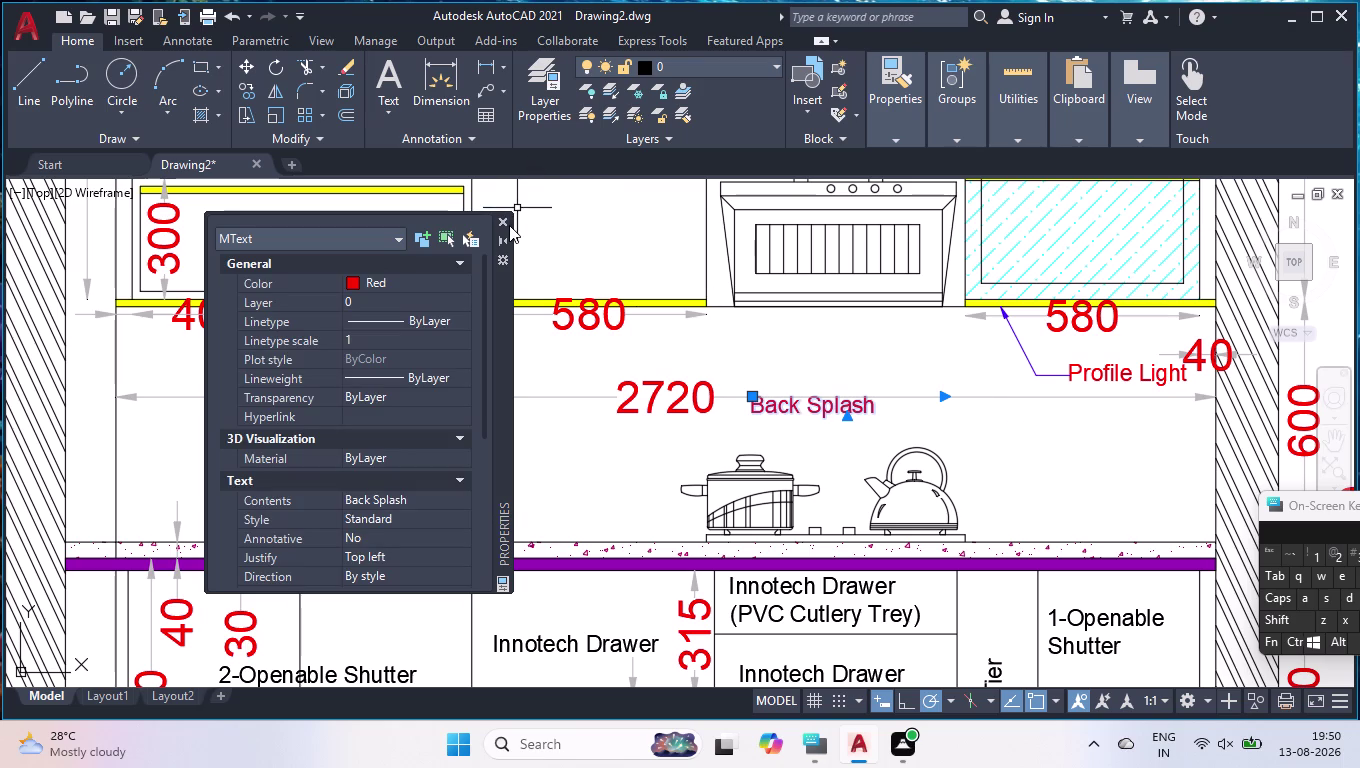
click(509, 225)
key(Return)
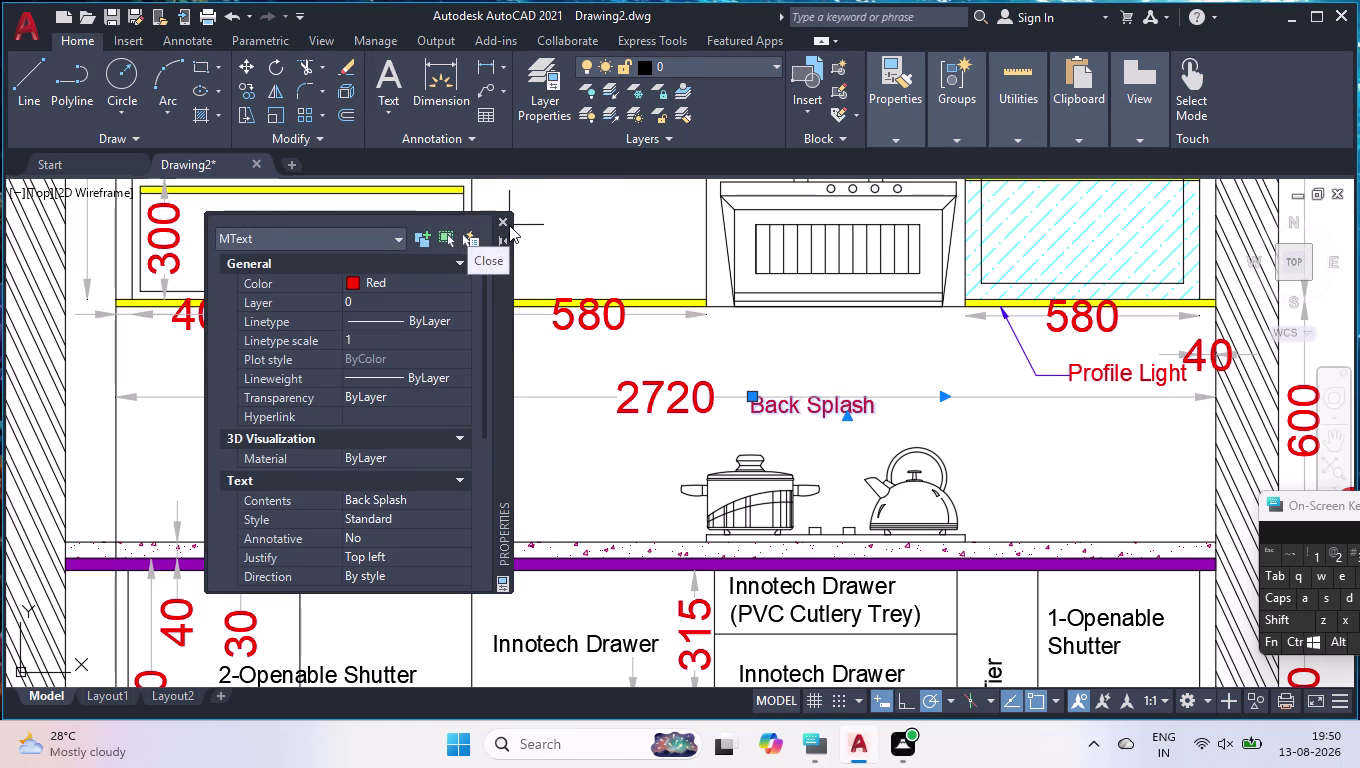
click(508, 225)
key(Escape)
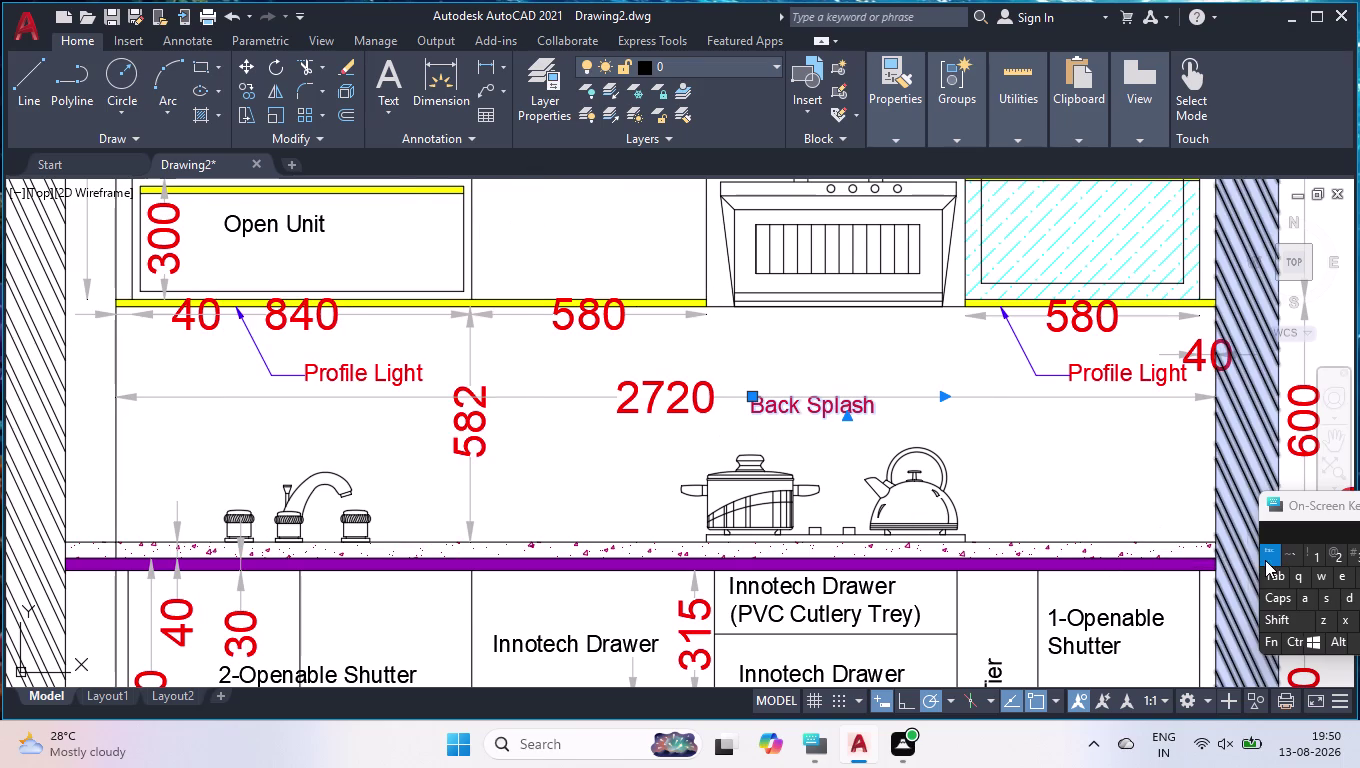
scroll(down, 3)
scroll(down, 3)
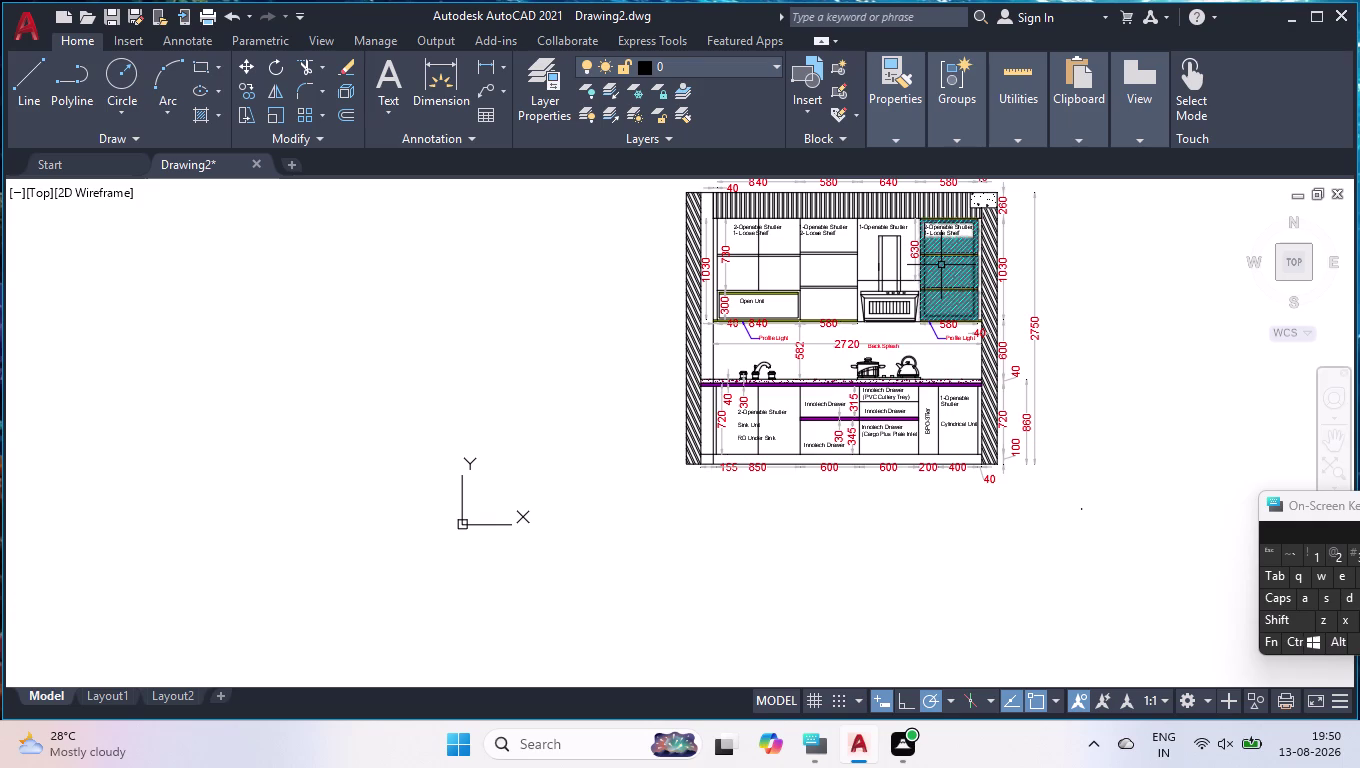
Select the top elevation line plus all 143 similar lines and show their Properties.
scroll(up, 3)
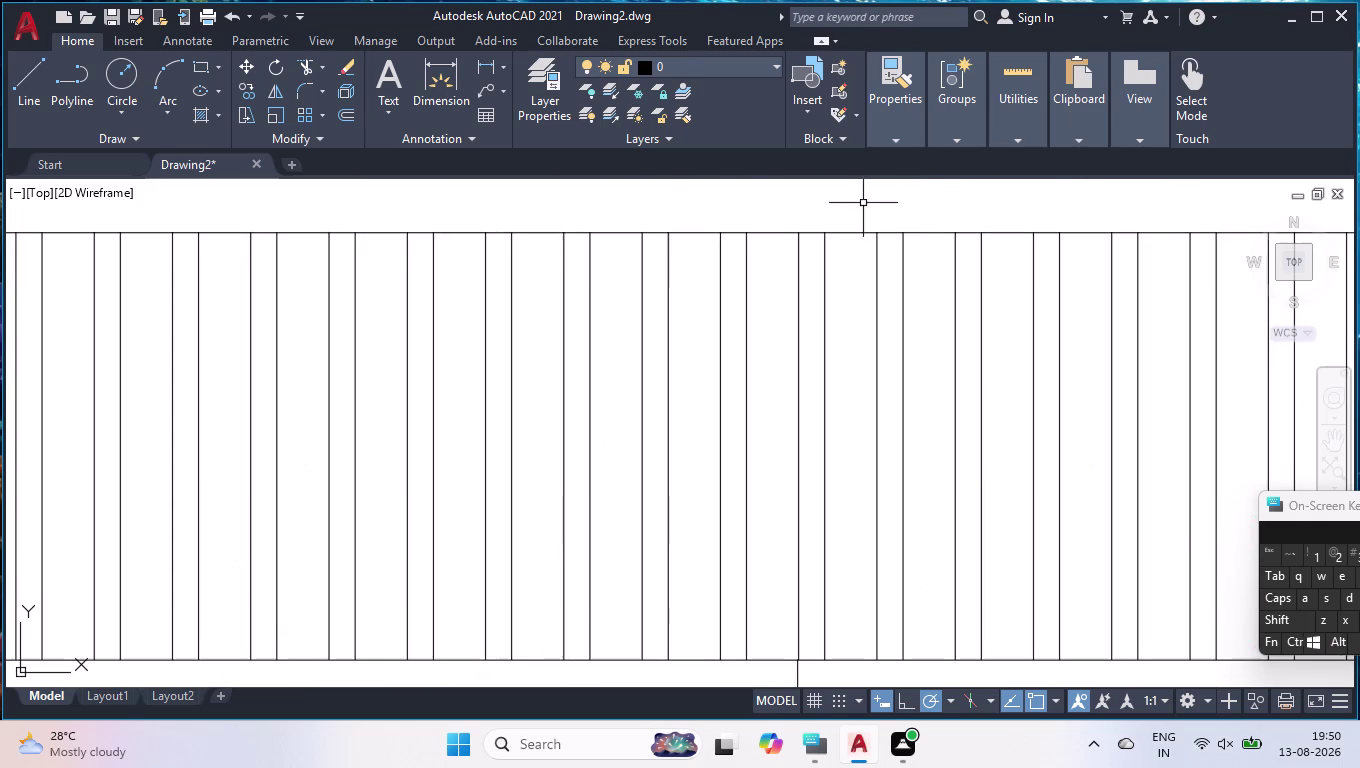
click(856, 232)
scroll(down, 3)
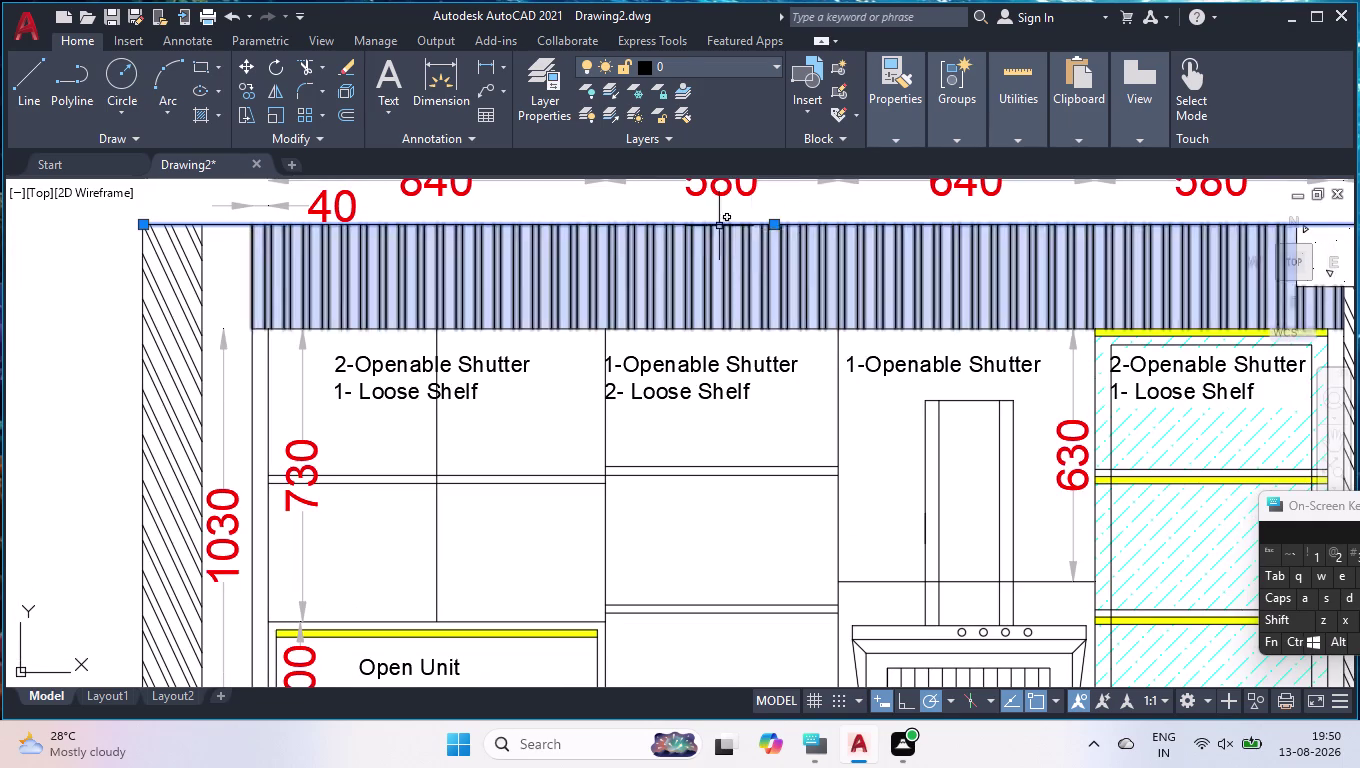
right_click(569, 208)
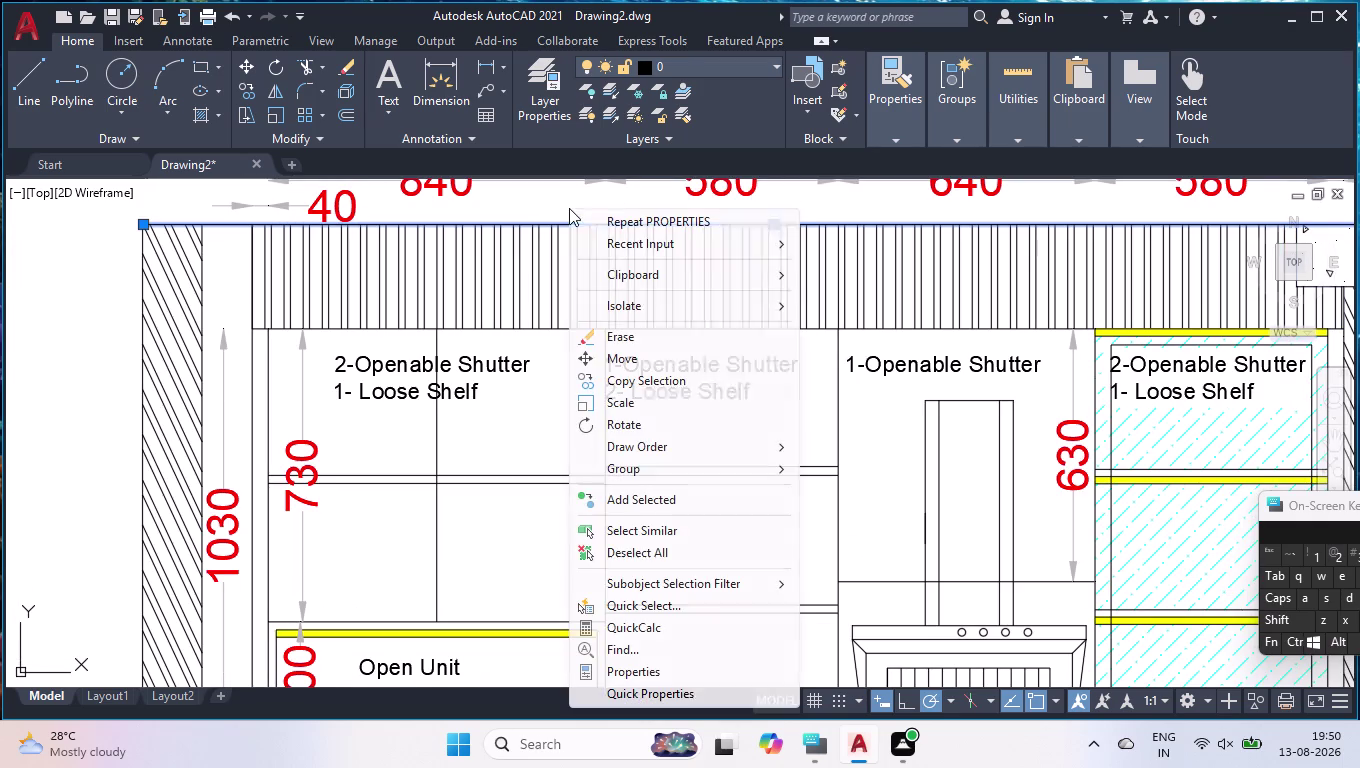
click(623, 527)
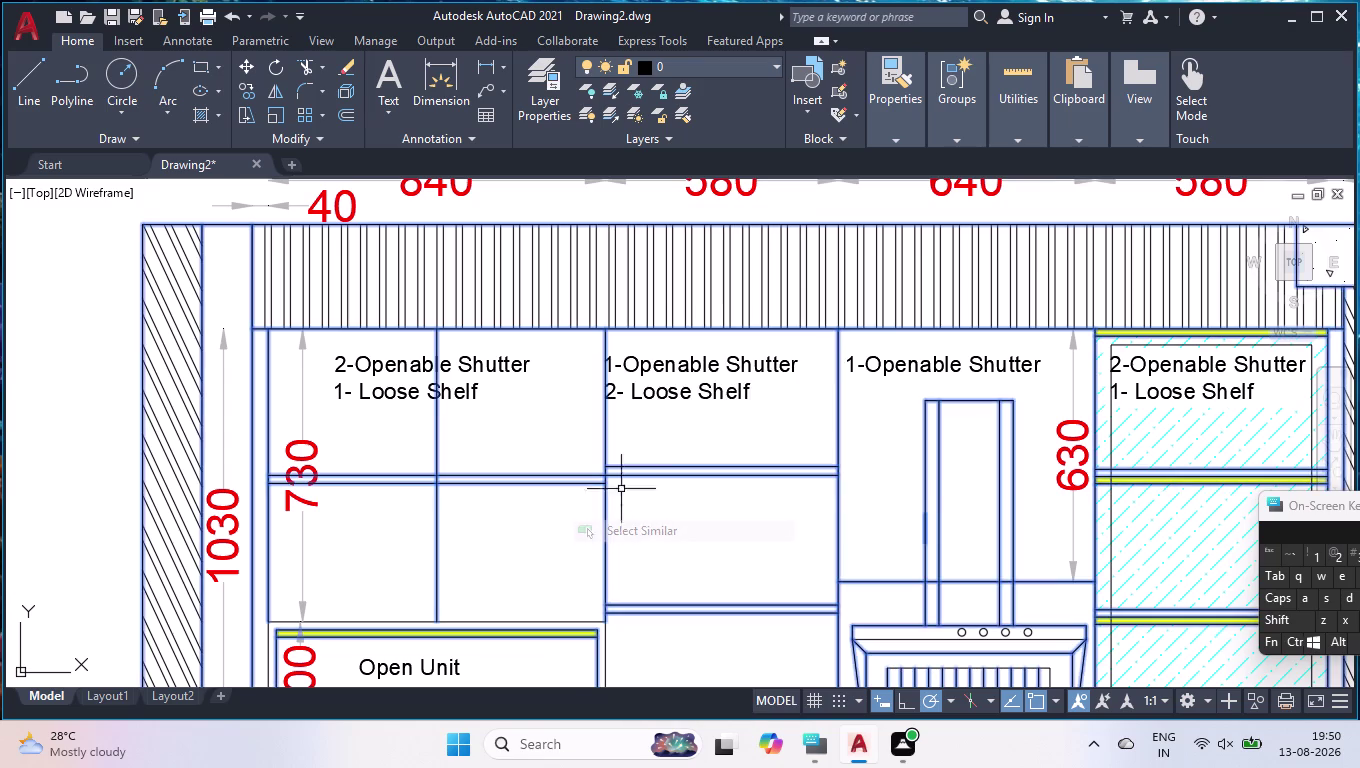
scroll(down, 3)
scroll(down, 3)
scroll(up, 3)
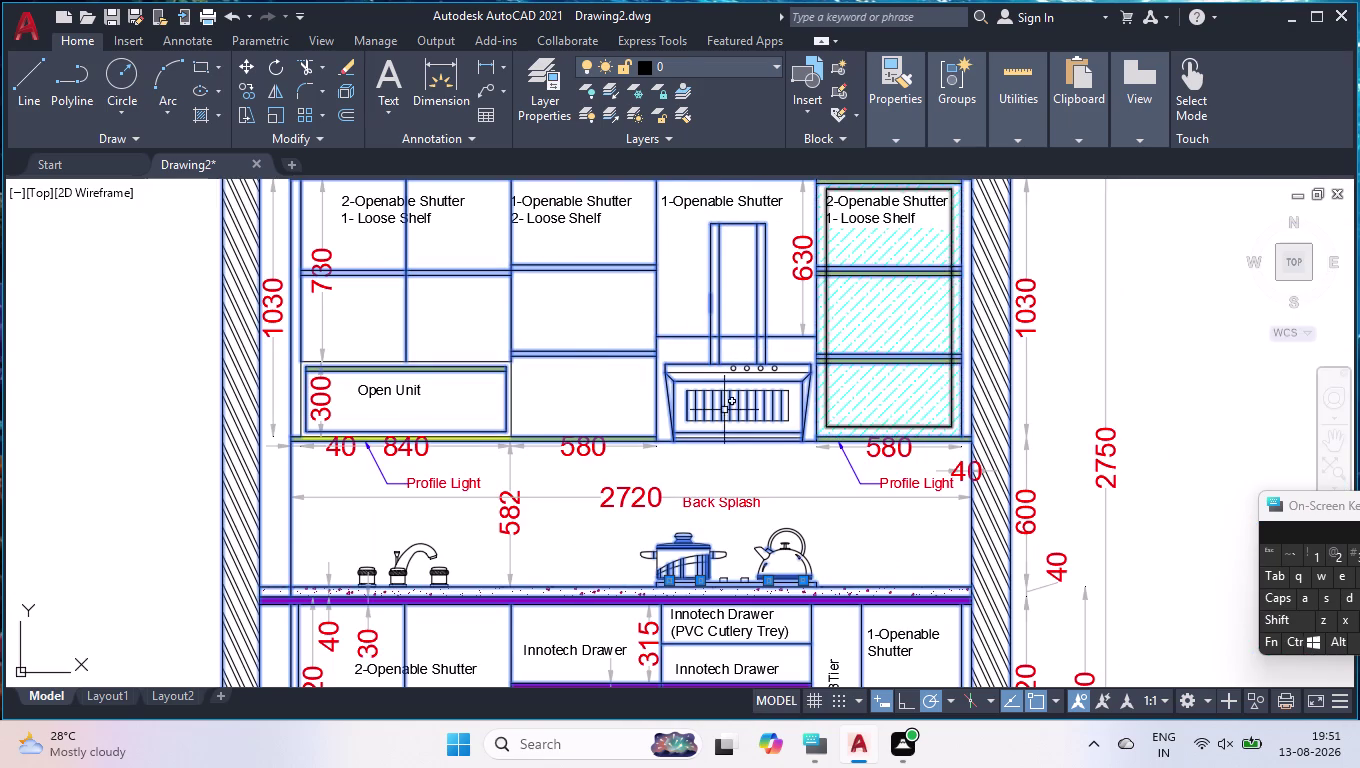
scroll(down, 3)
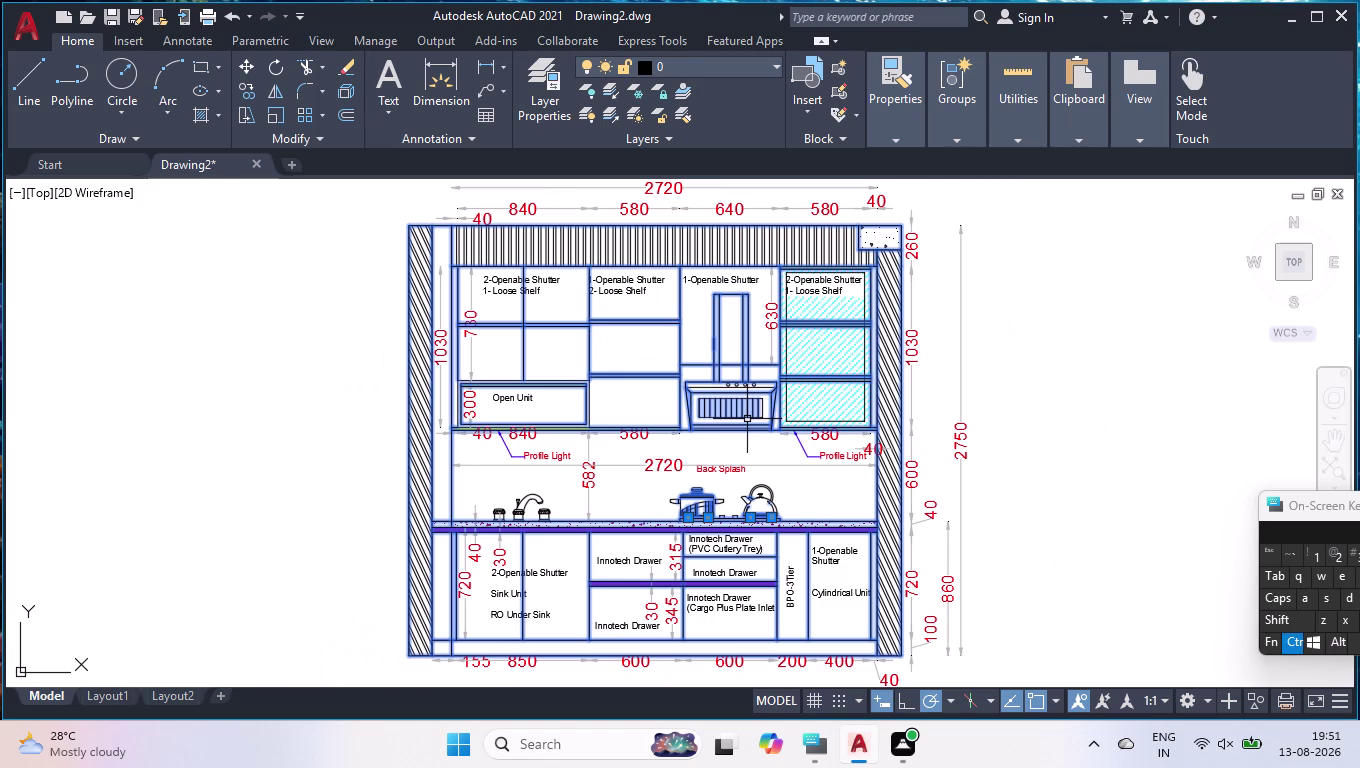
key(ctrl+1)
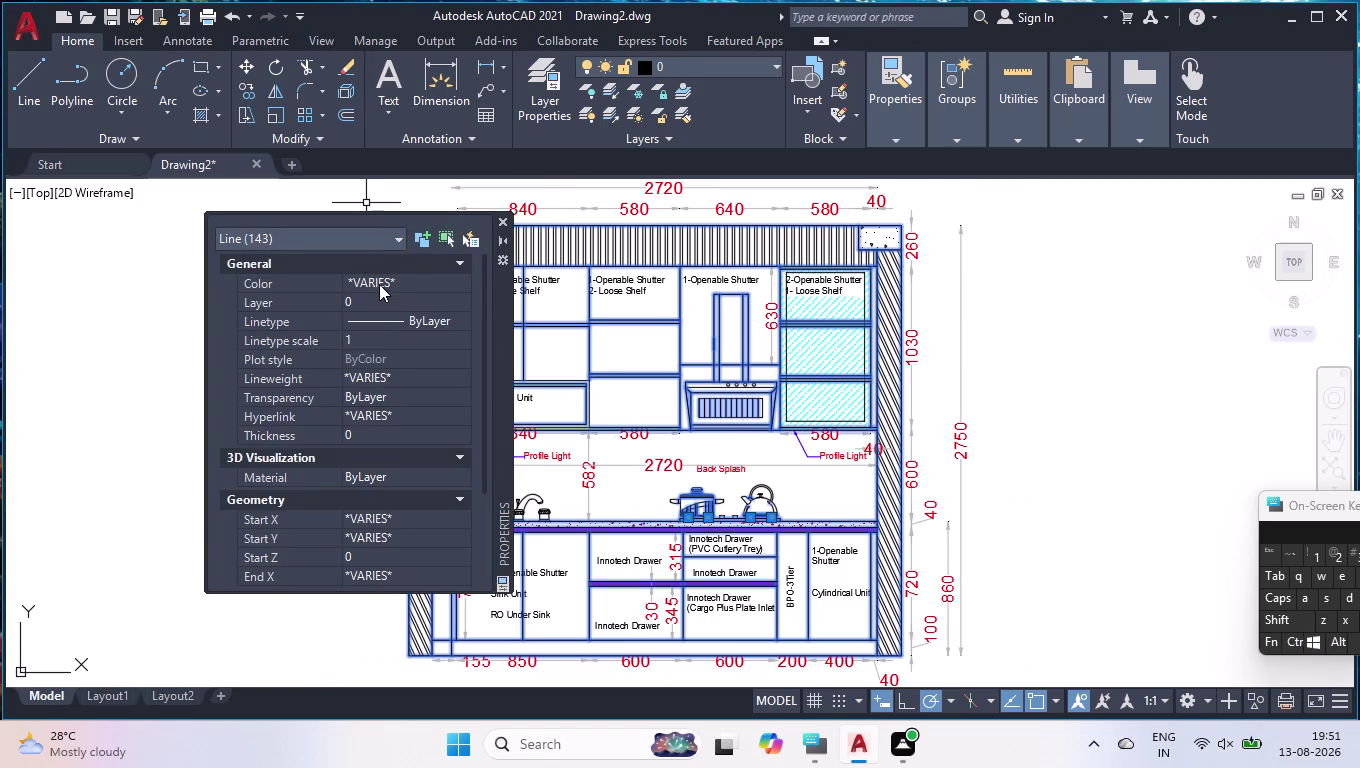
Change the selected lines' colour to index colour 30 (orange), then clear the selection.
click(379, 284)
click(393, 282)
click(396, 464)
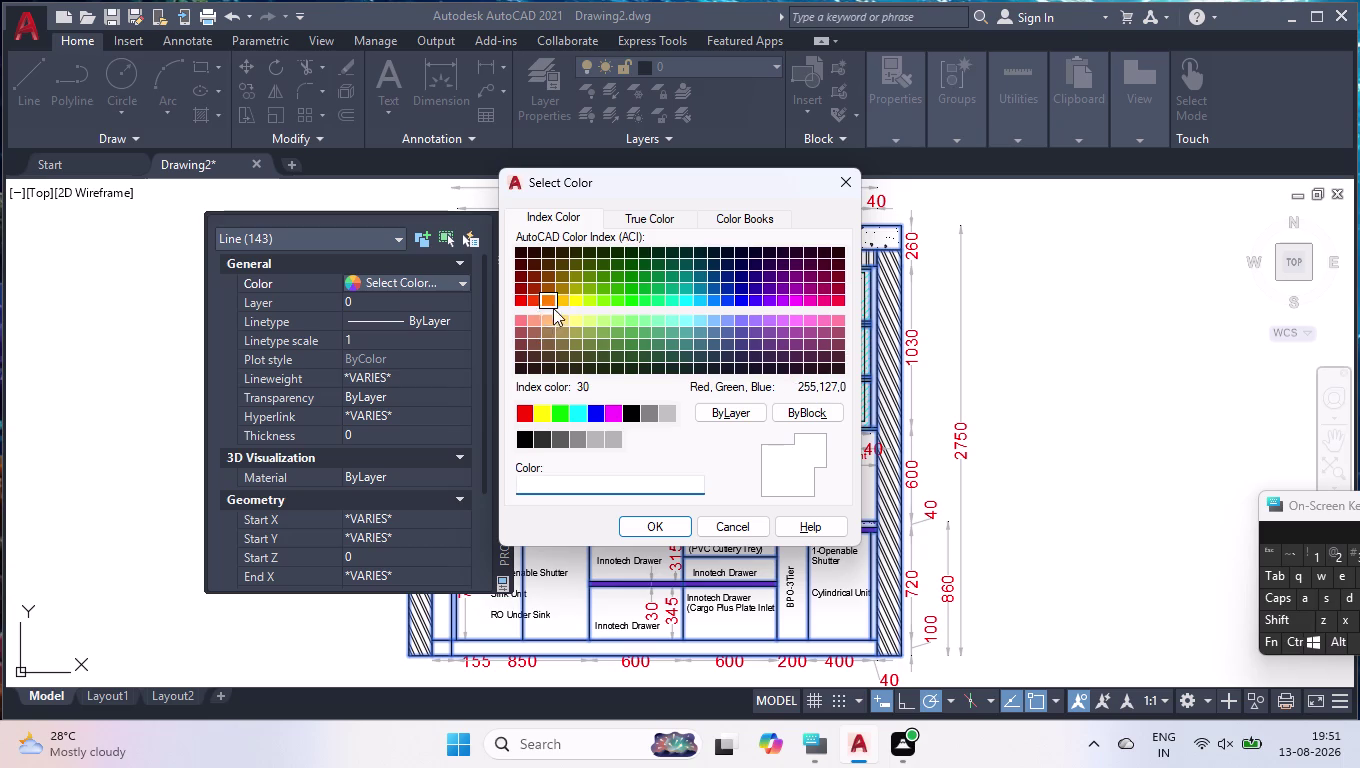
click(560, 301)
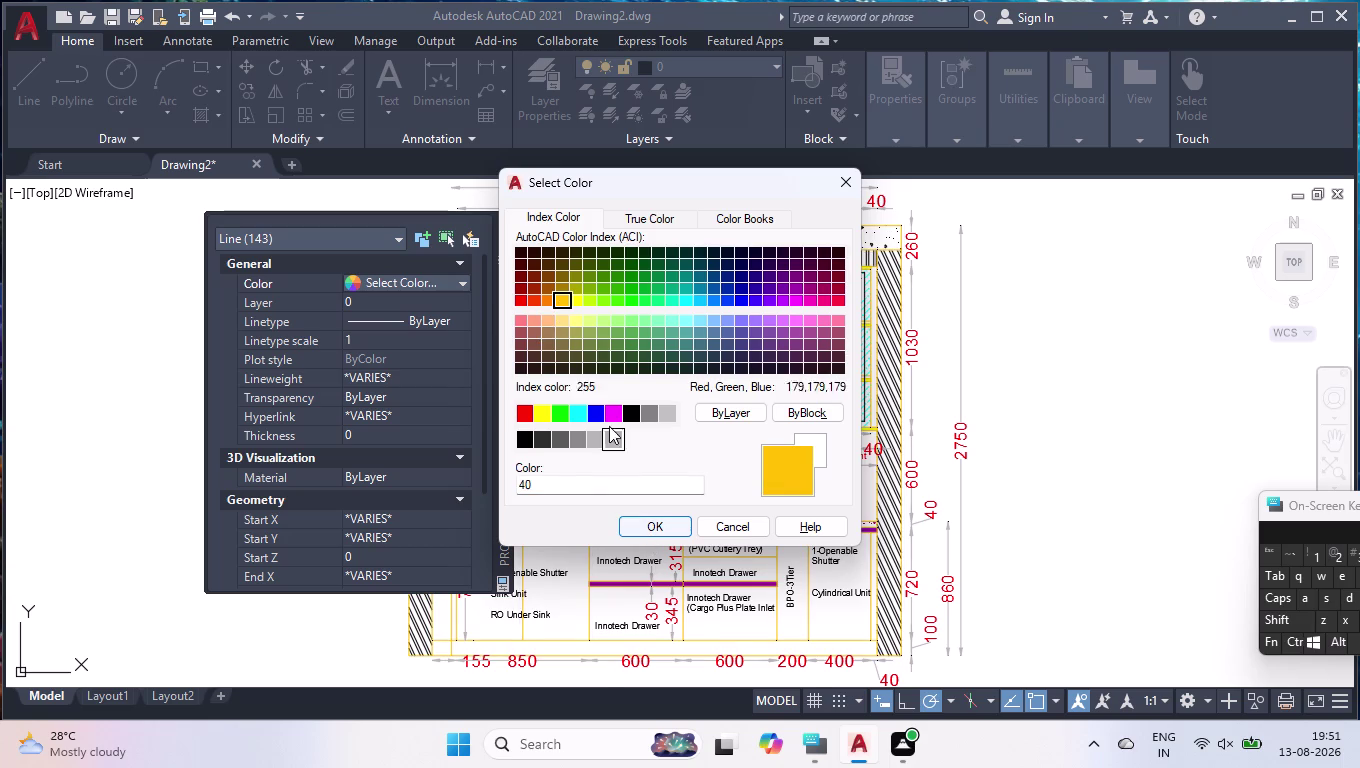
click(547, 298)
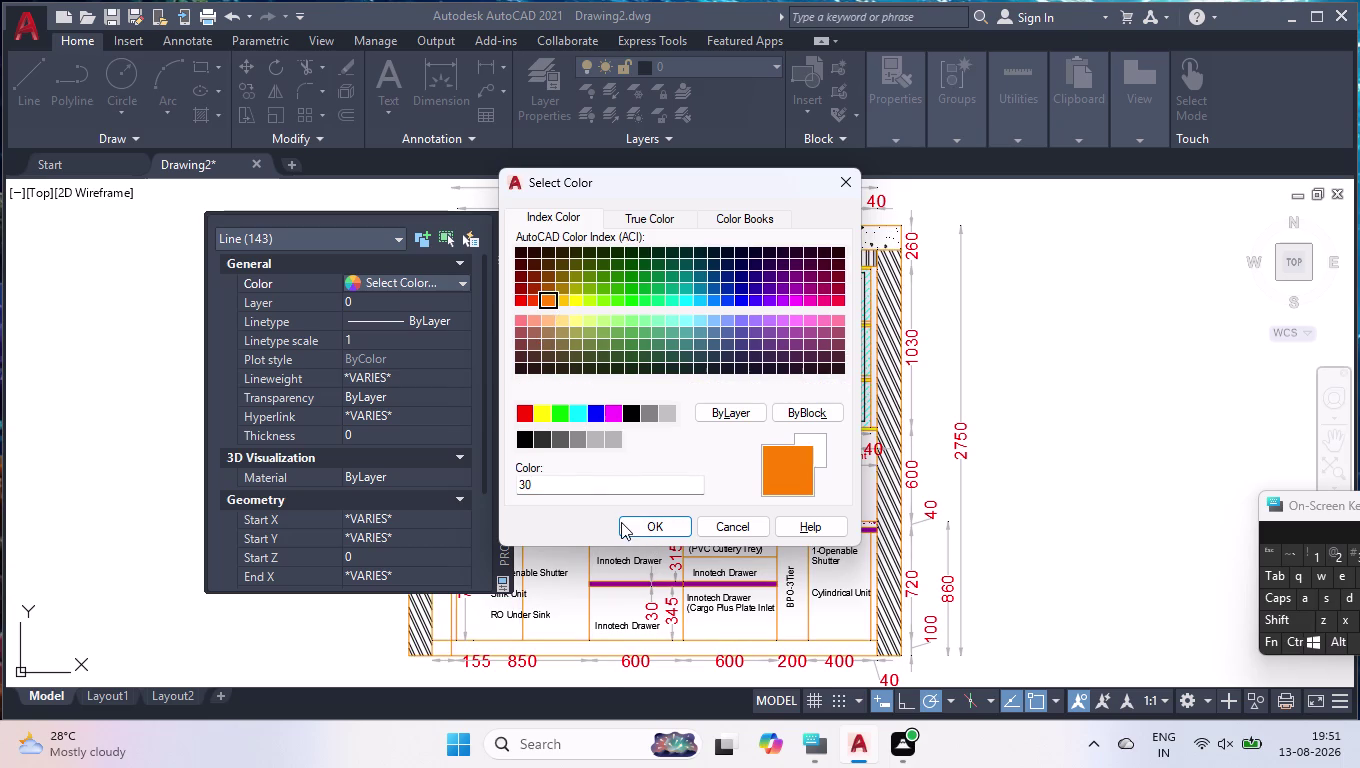
click(643, 528)
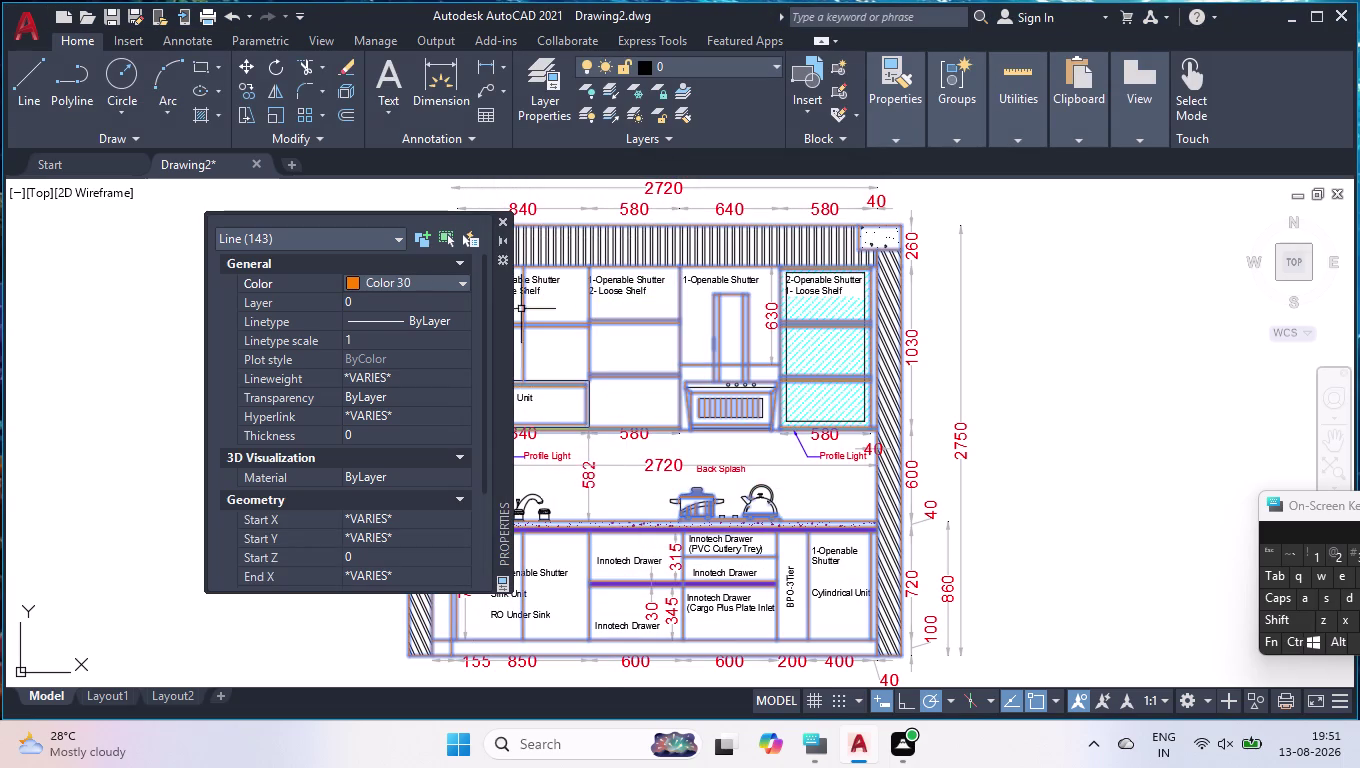
click(502, 216)
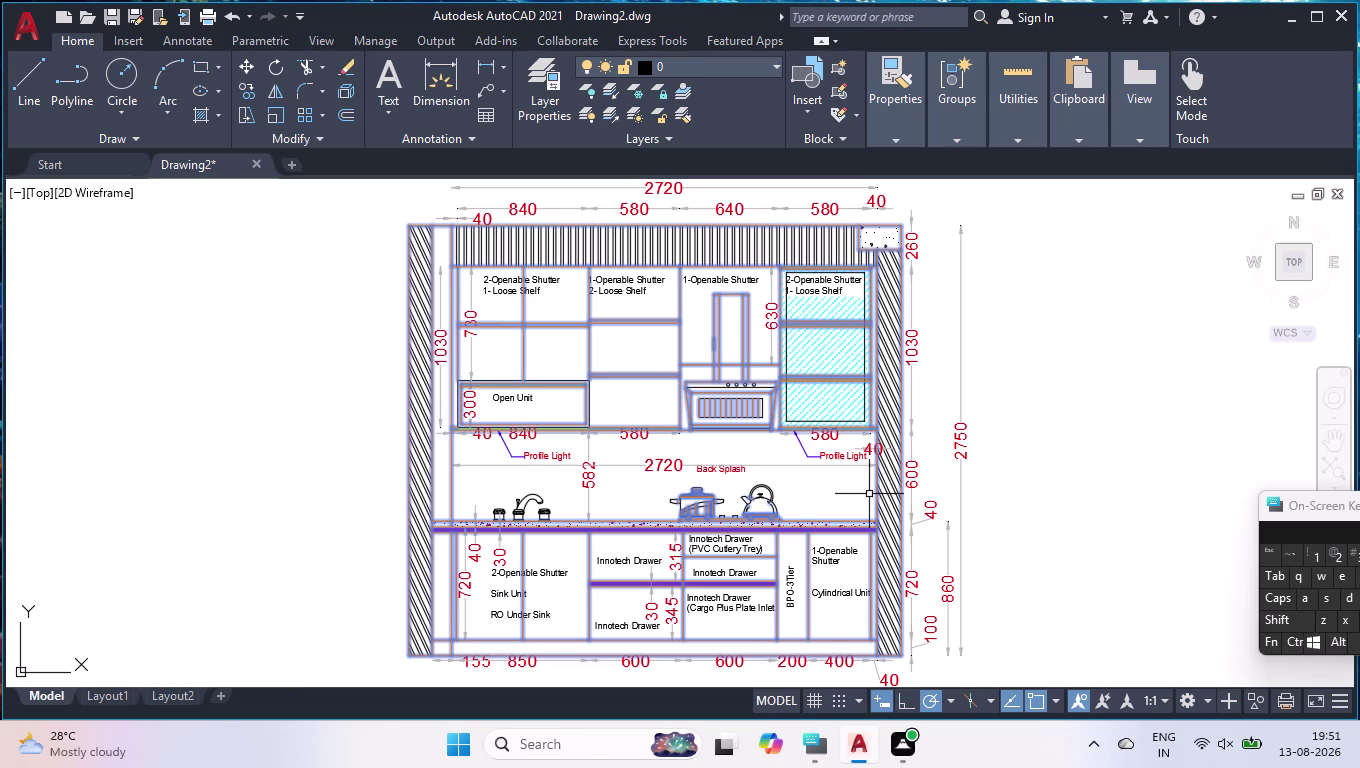
key(Escape)
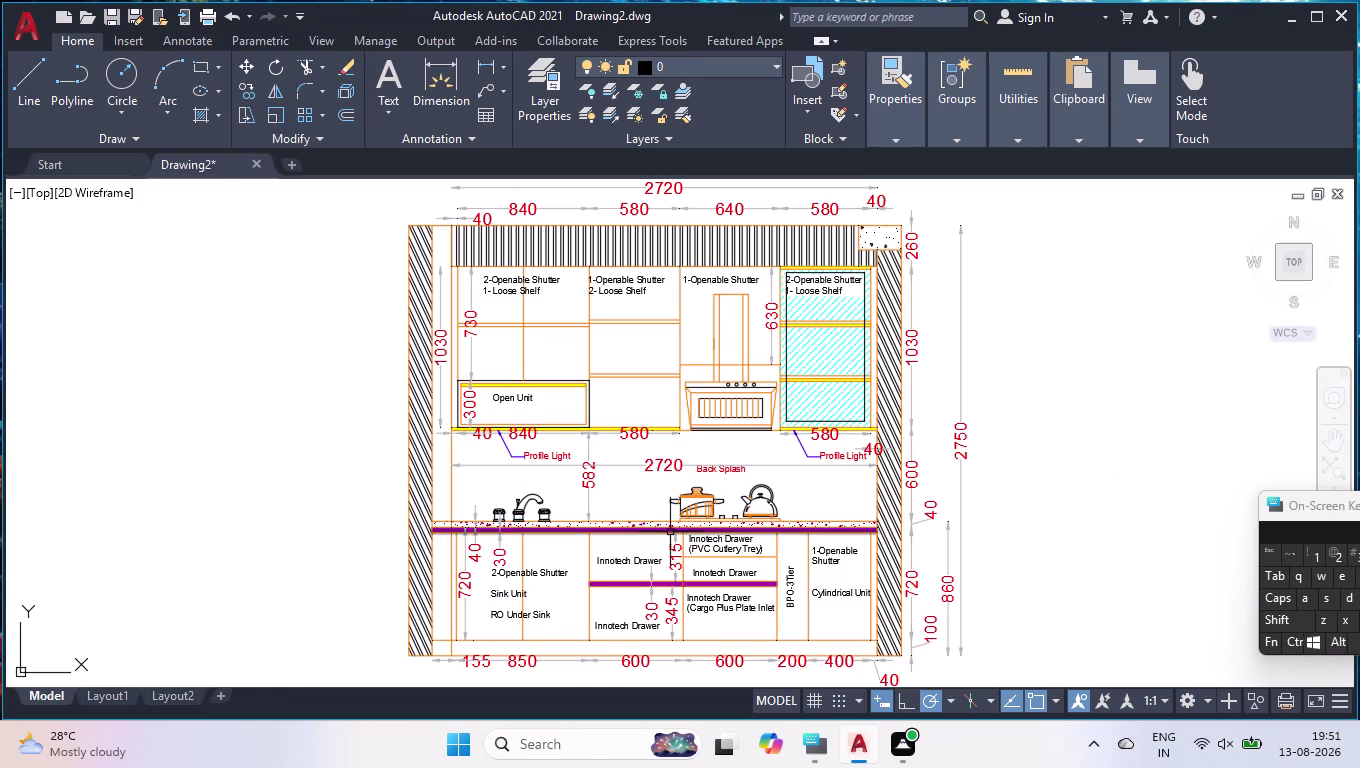
scroll(up, 3)
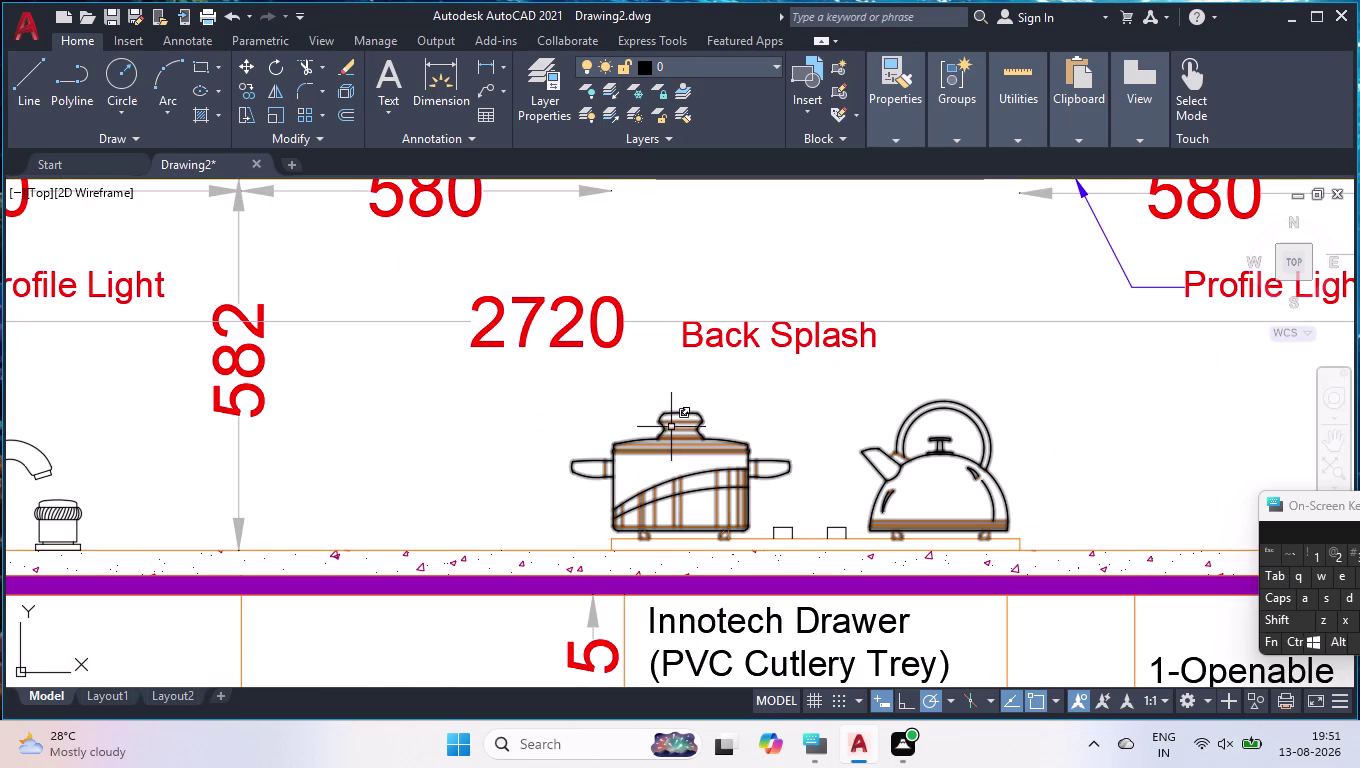
Set the 74-object pot and kettle group's colour to White, then deselect and zoom out.
click(683, 446)
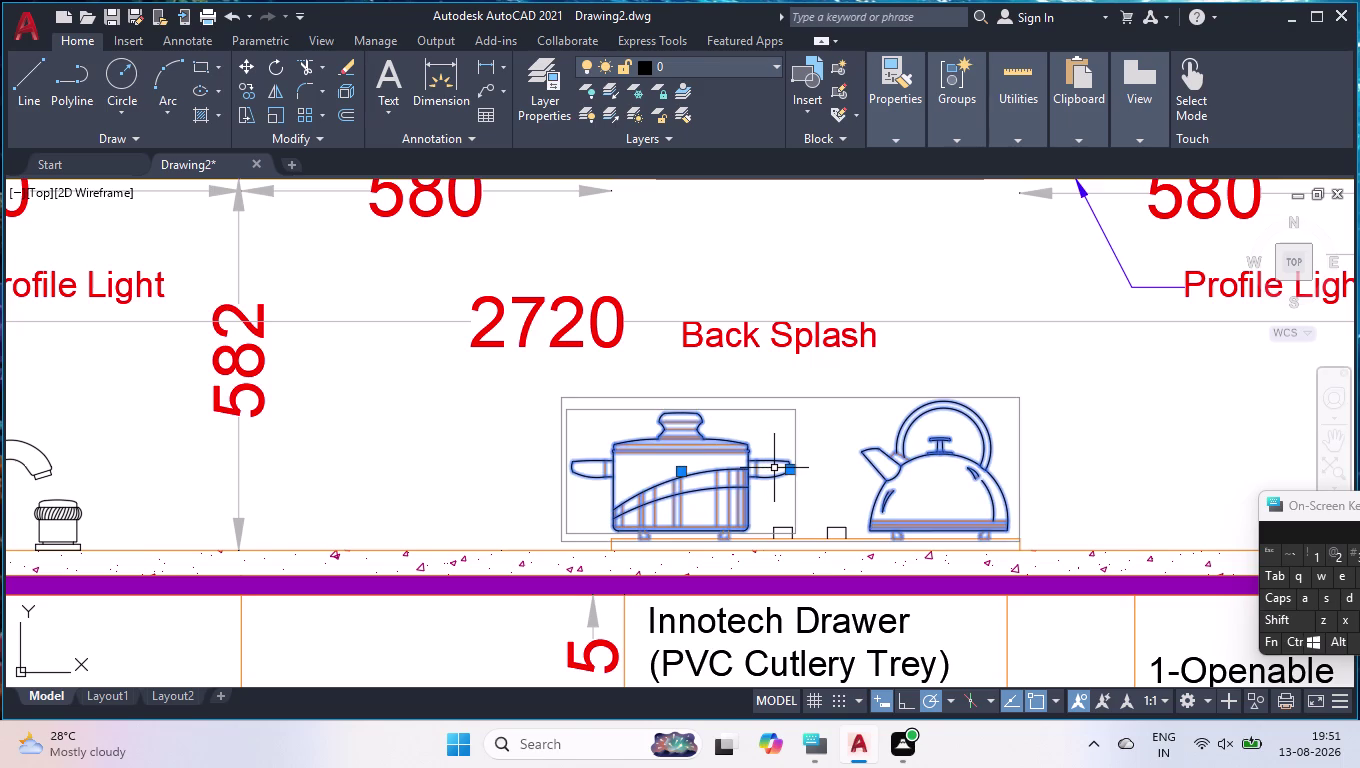
key(ctrl+1)
click(413, 284)
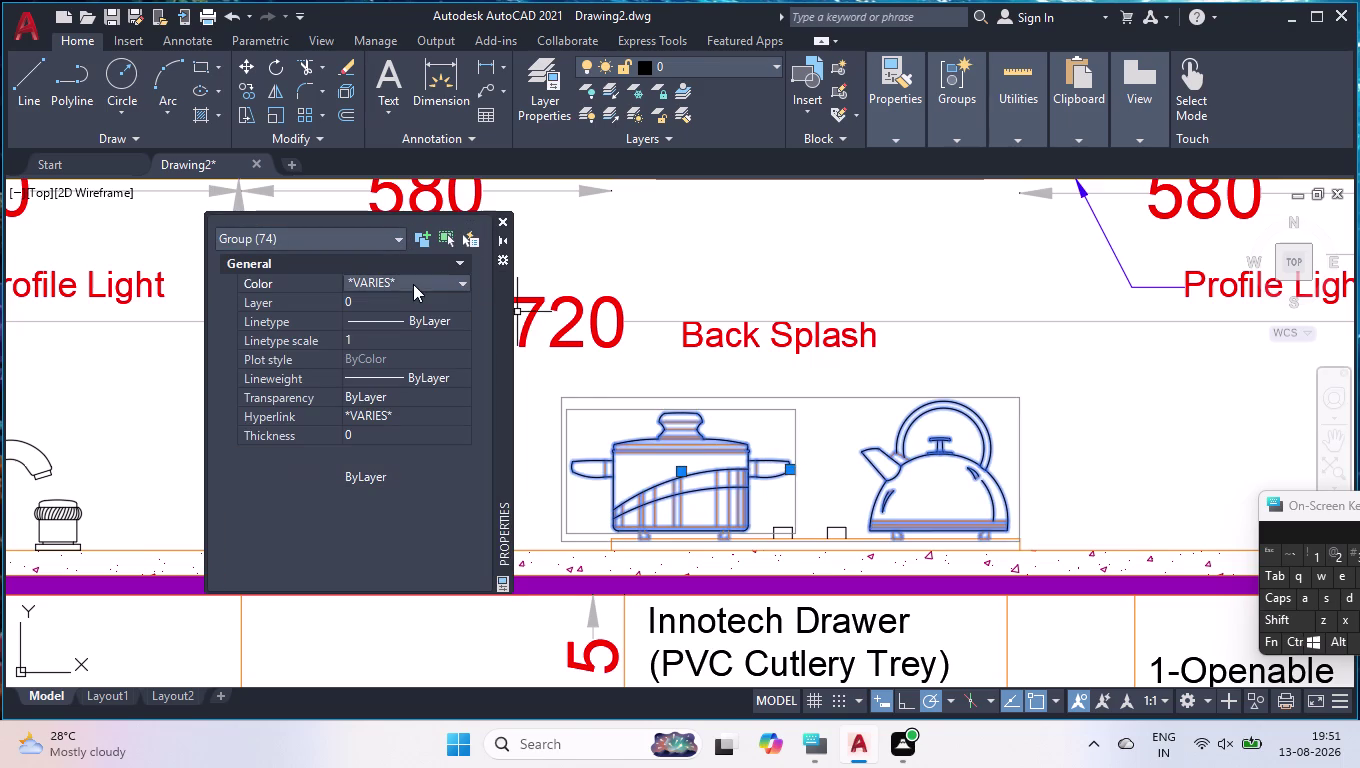
click(419, 286)
click(398, 339)
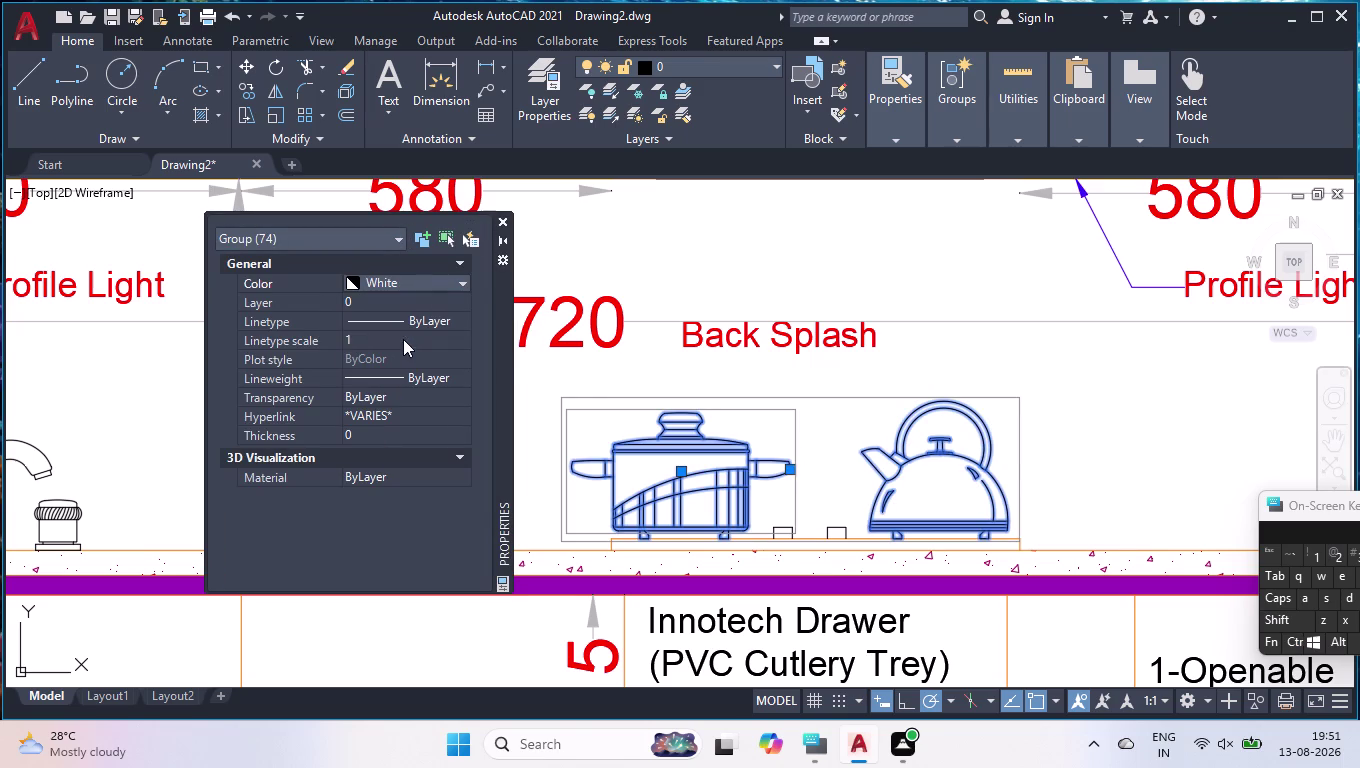
click(500, 223)
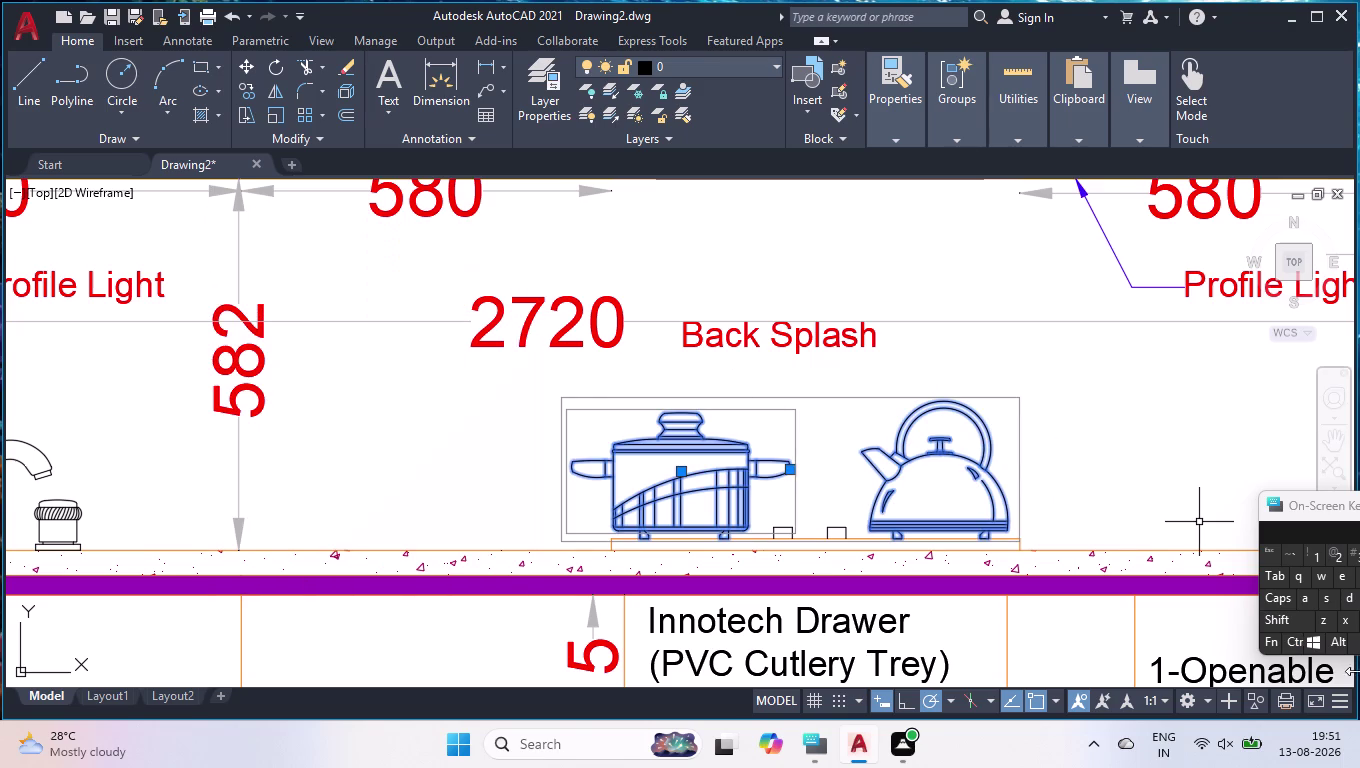
key(Escape)
scroll(down, 3)
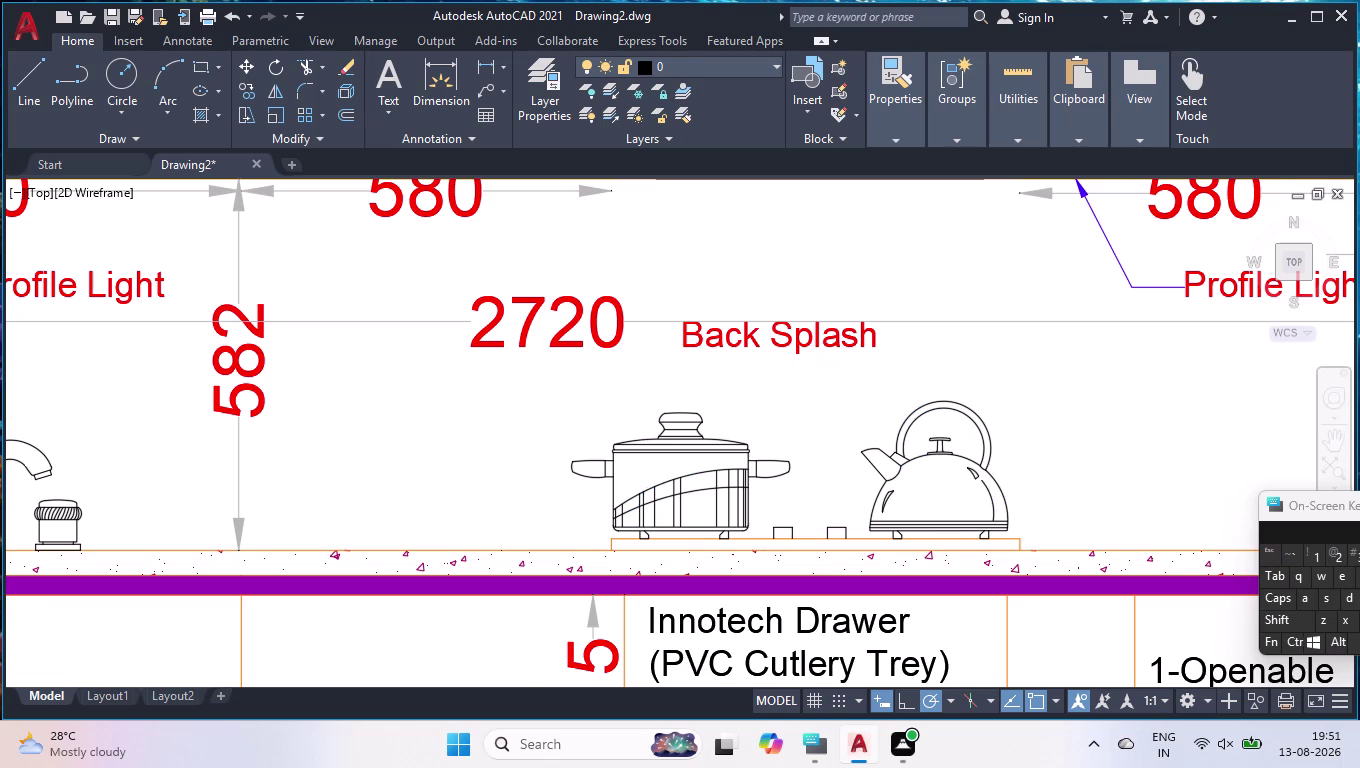
scroll(down, 3)
scroll(down, 3)
scroll(down, 3)
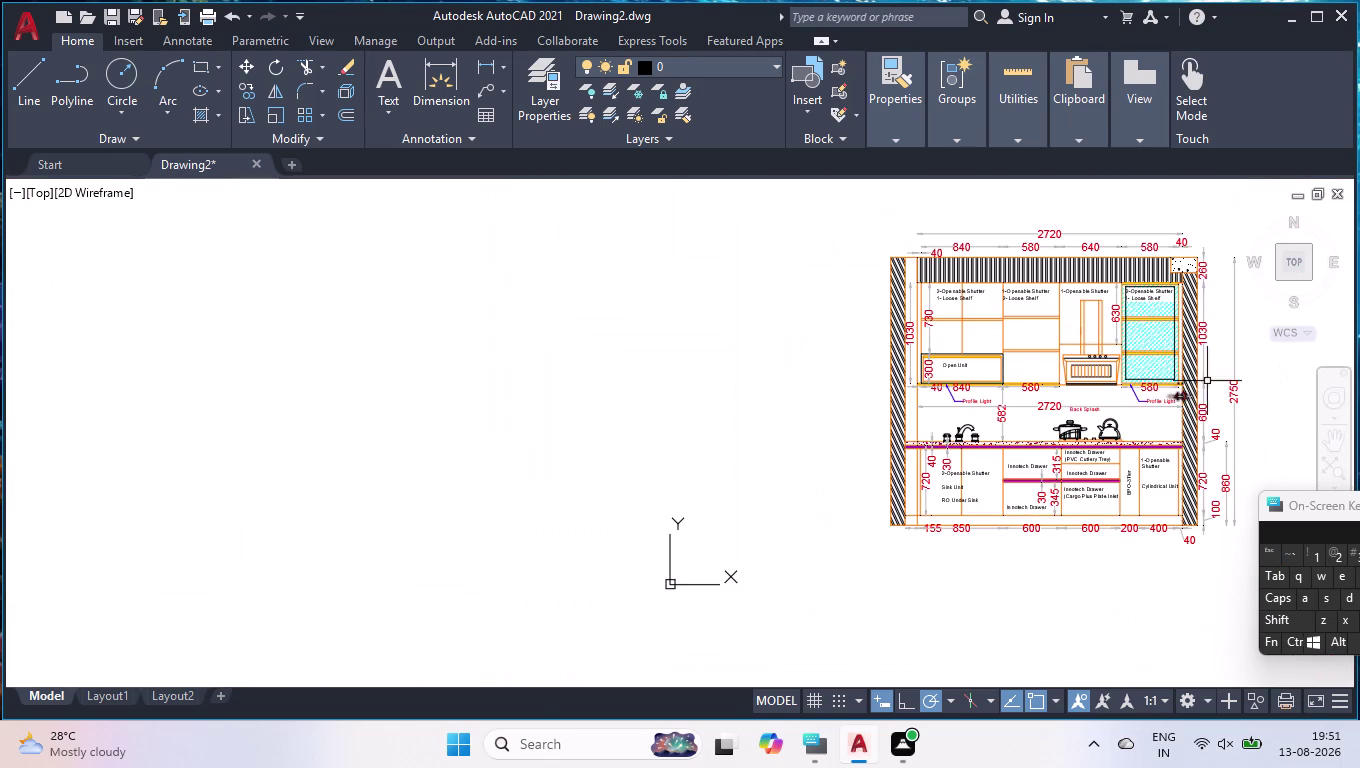
scroll(up, 3)
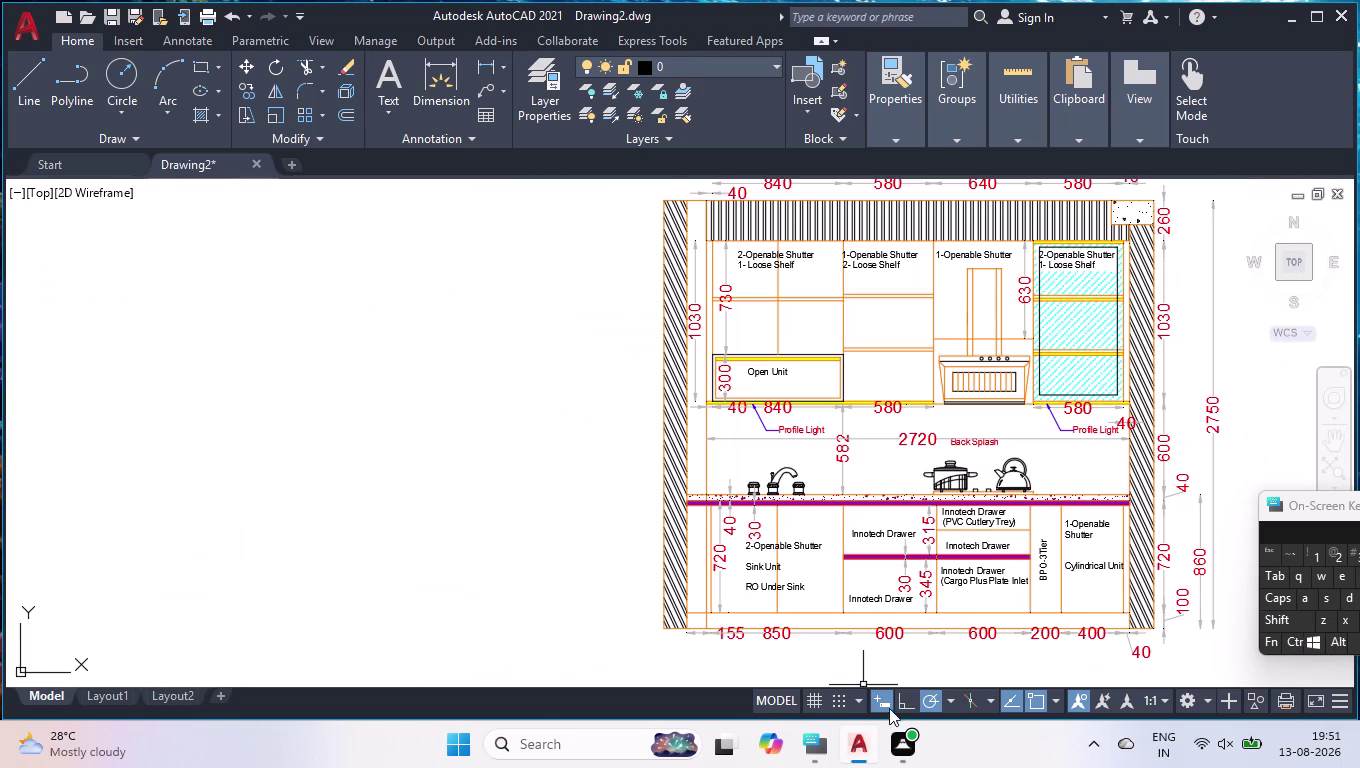